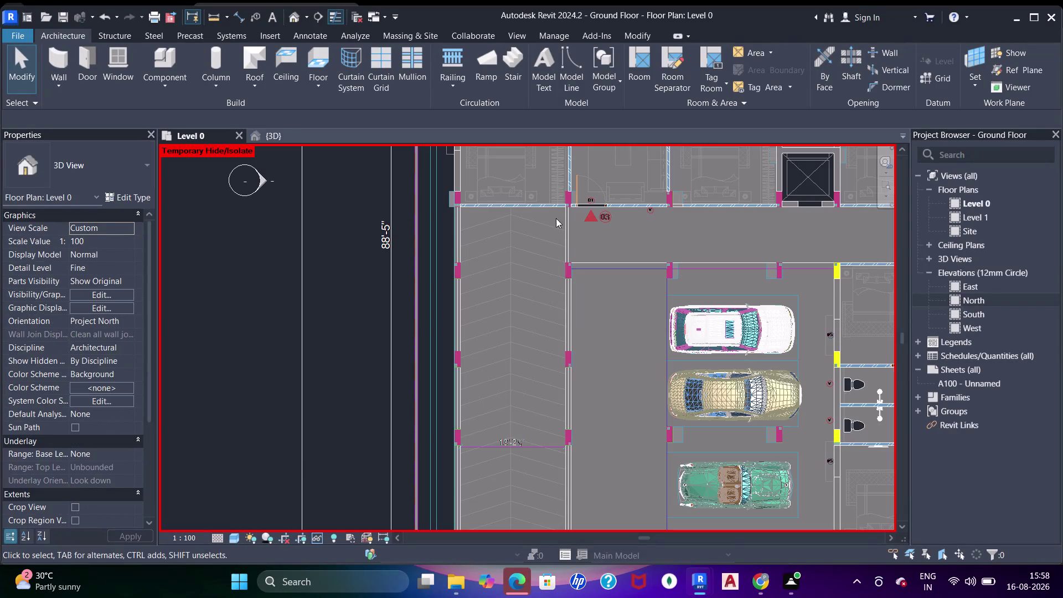
Adjust the Floors category in Visibility/Graphics (VG) for the plan view.
text(w)
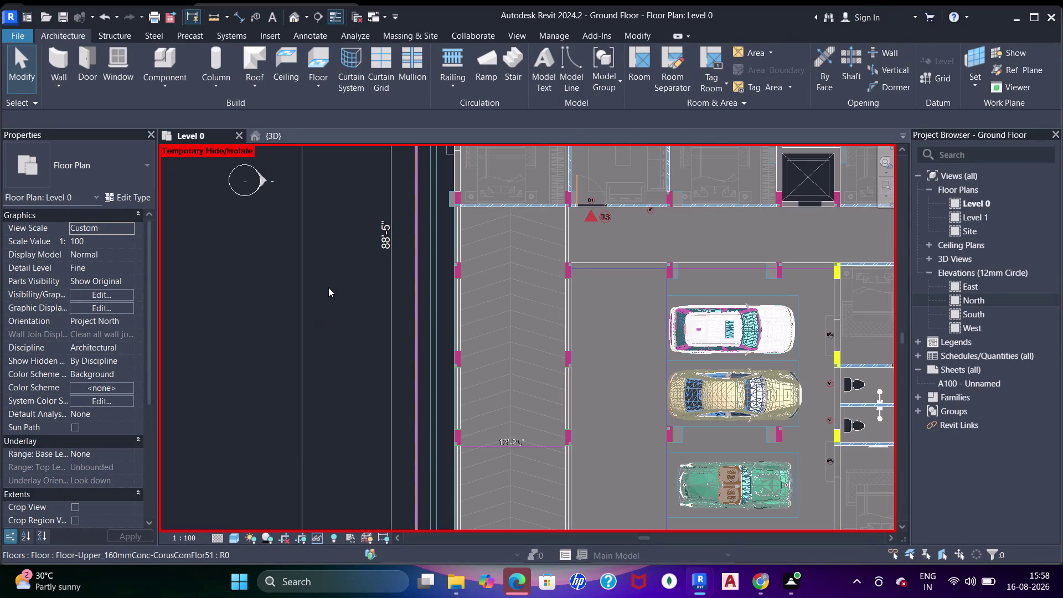
text(f)
middle_drag(627, 243, 540, 310)
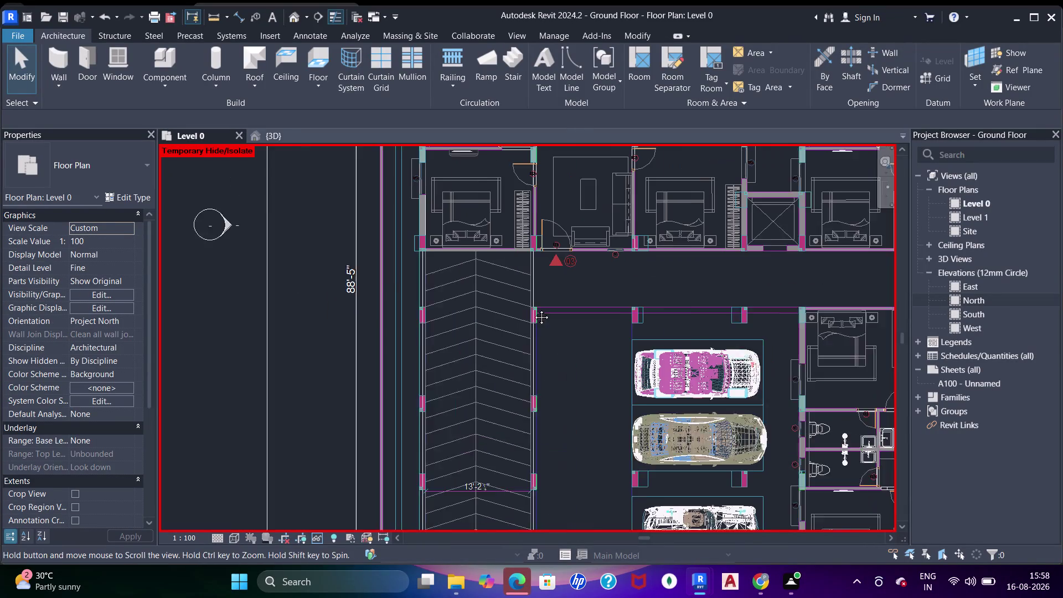
middle_drag(540, 310, 534, 310)
scroll(up, 3)
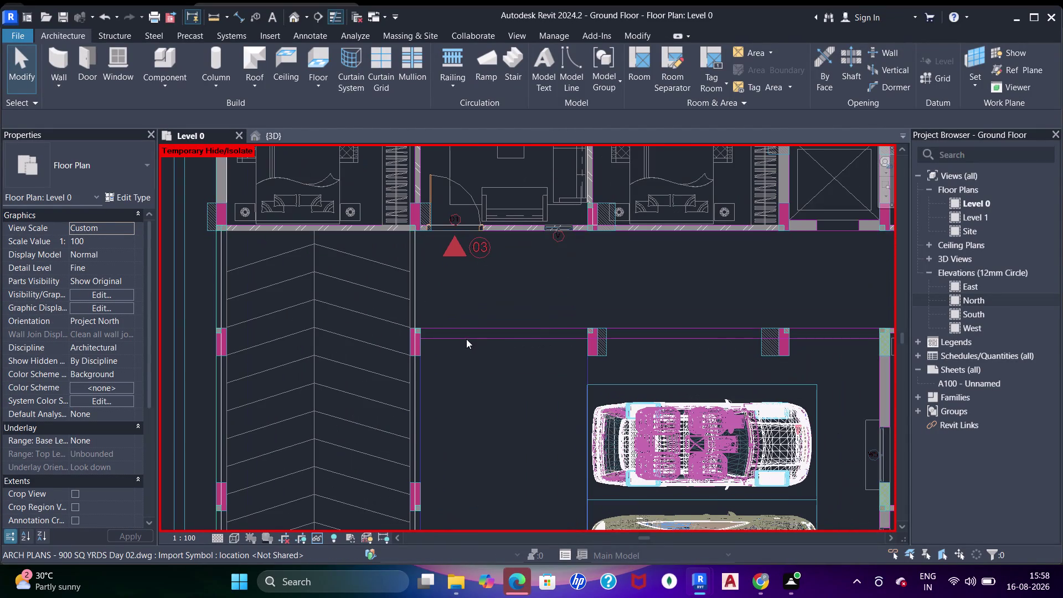
text(vg)
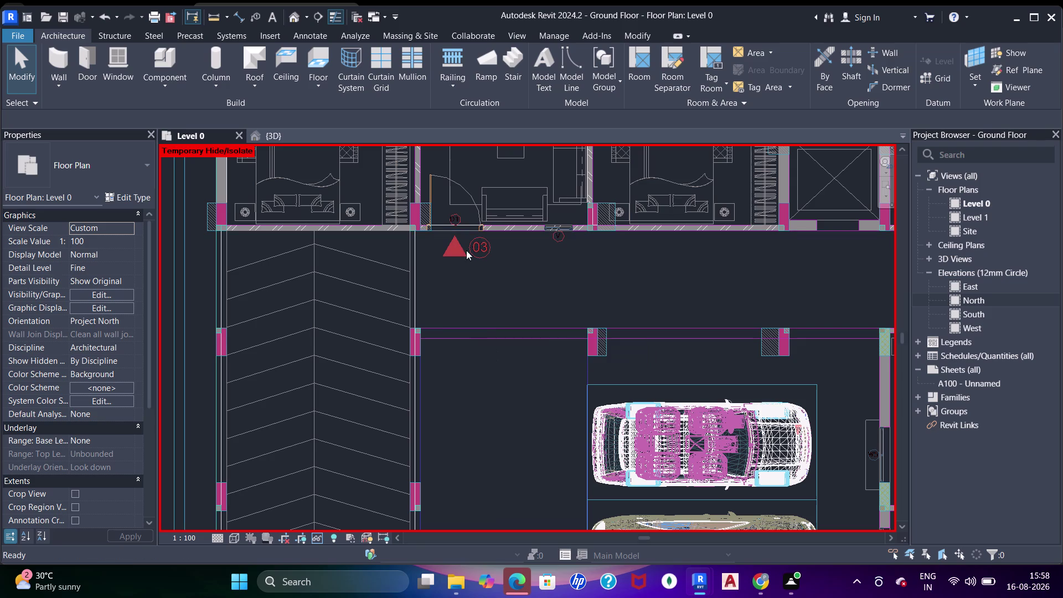
click(432, 142)
key(f)
key(l)
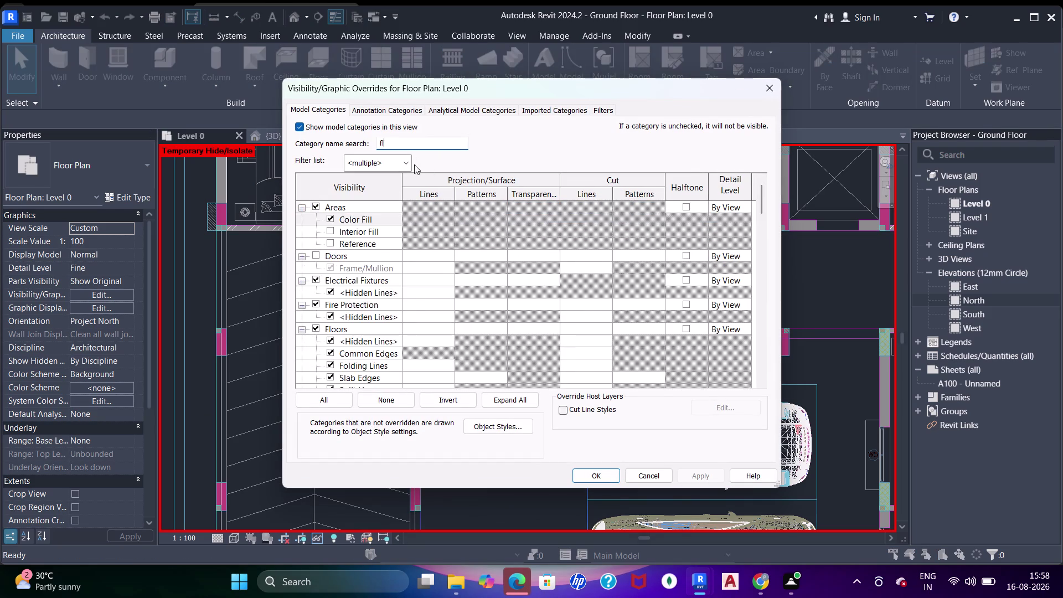
key(o)
click(315, 204)
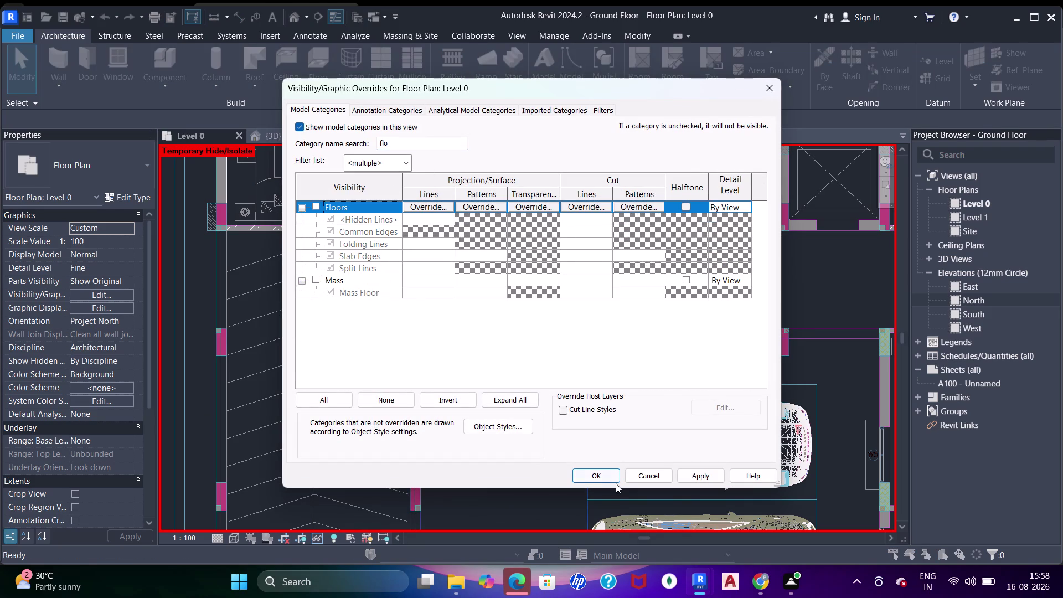
click(601, 480)
Pan and zoom the plan to the W5 window beside the wall.
middle_drag(618, 334, 613, 321)
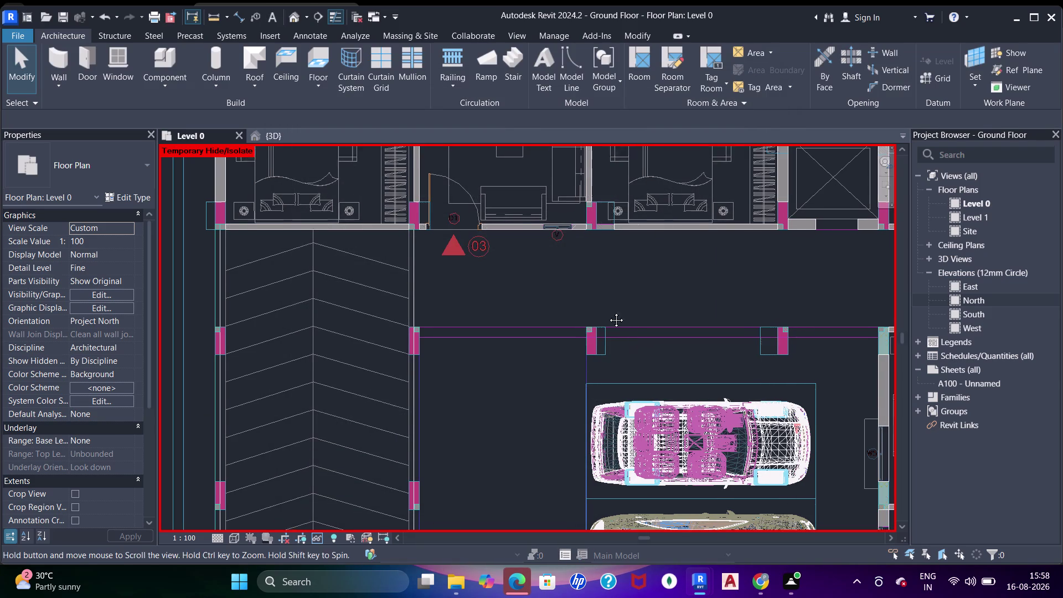
middle_drag(612, 321, 606, 308)
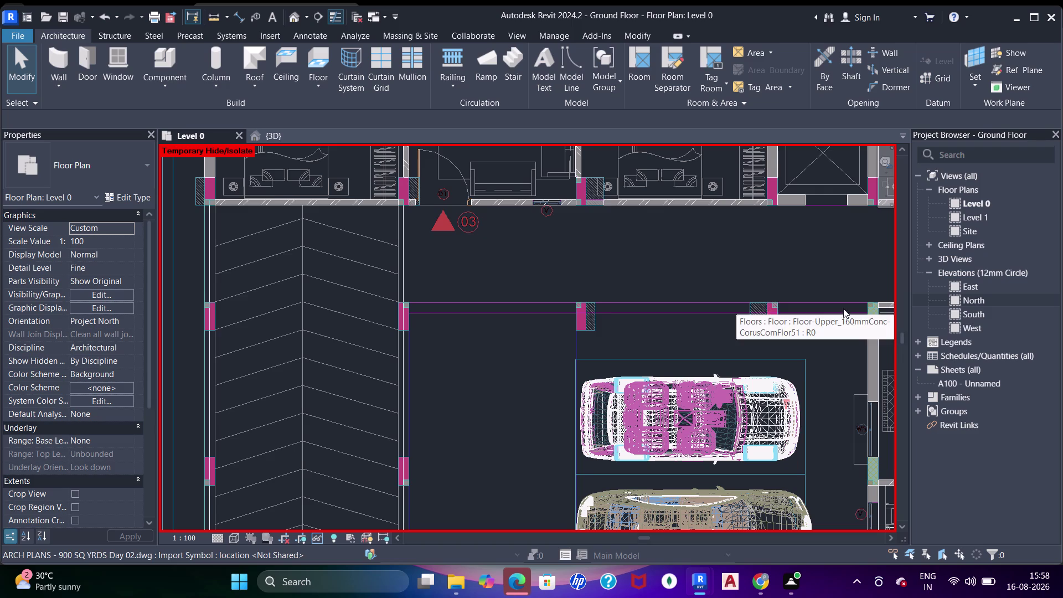
middle_drag(785, 309, 669, 307)
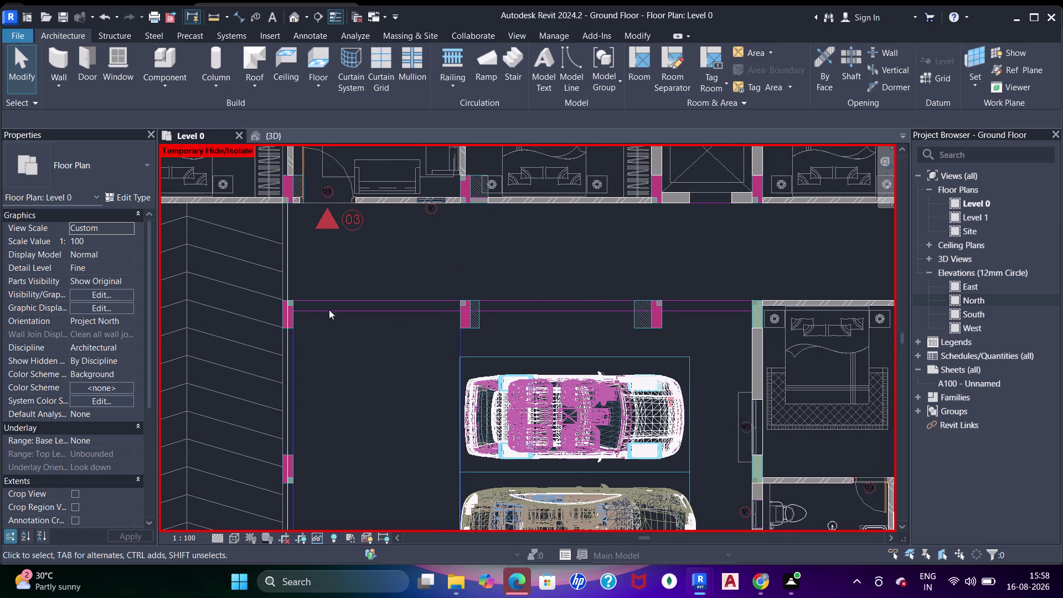
scroll(down, 3)
middle_drag(425, 304, 639, 402)
middle_drag(474, 269, 510, 368)
scroll(up, 3)
middle_drag(404, 288, 435, 300)
scroll(up, 3)
middle_drag(435, 300, 433, 291)
key(Escape)
key(Escape)
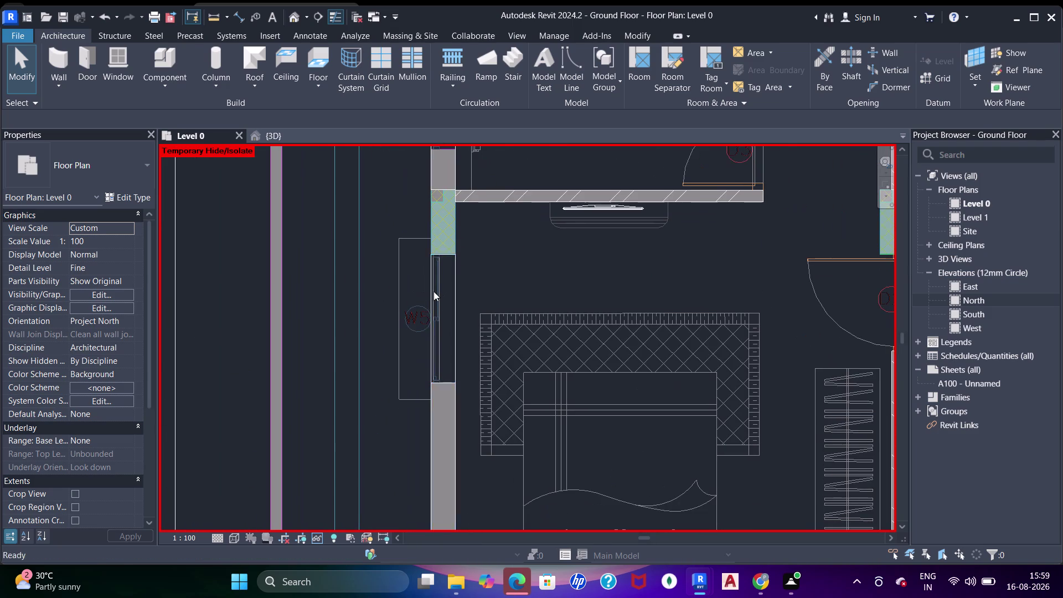
Start a floor sketch (FS) and pick the window outline's top, left and bottom edges.
text(fs)
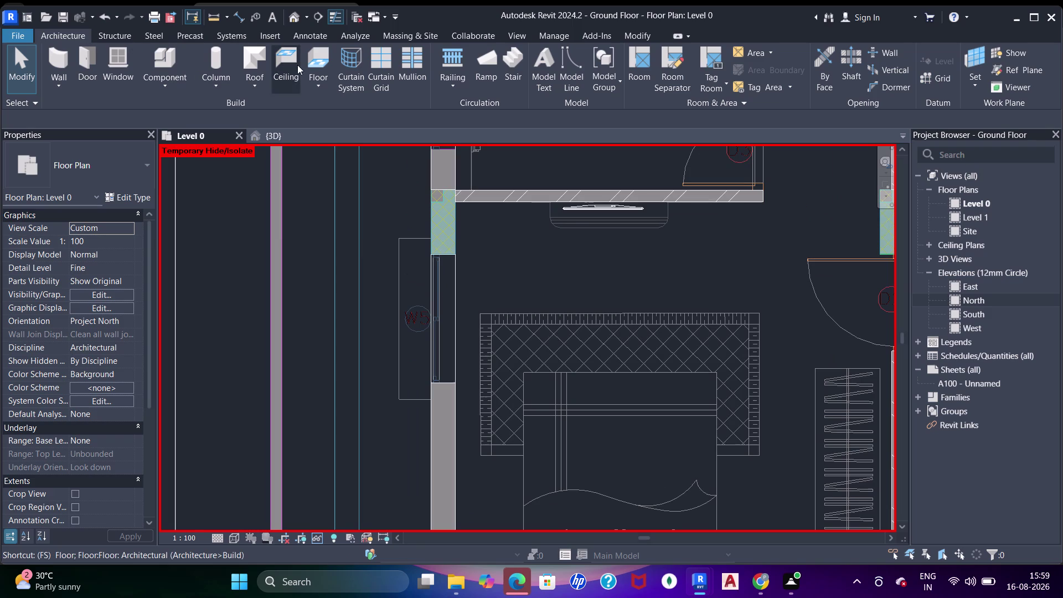
click(321, 63)
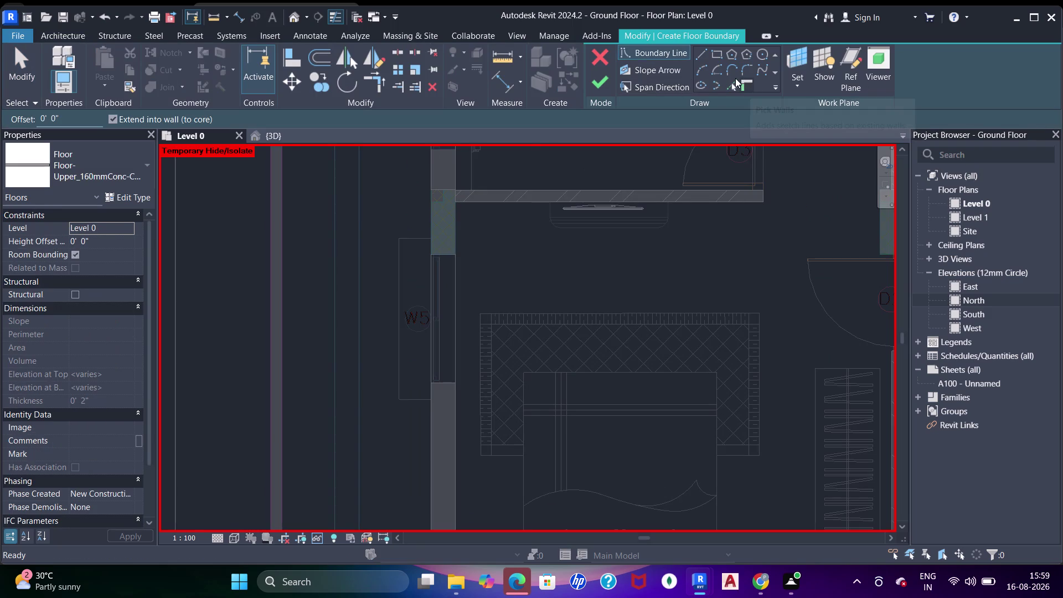
click(734, 83)
scroll(up, 3)
middle_drag(425, 236, 465, 180)
click(406, 198)
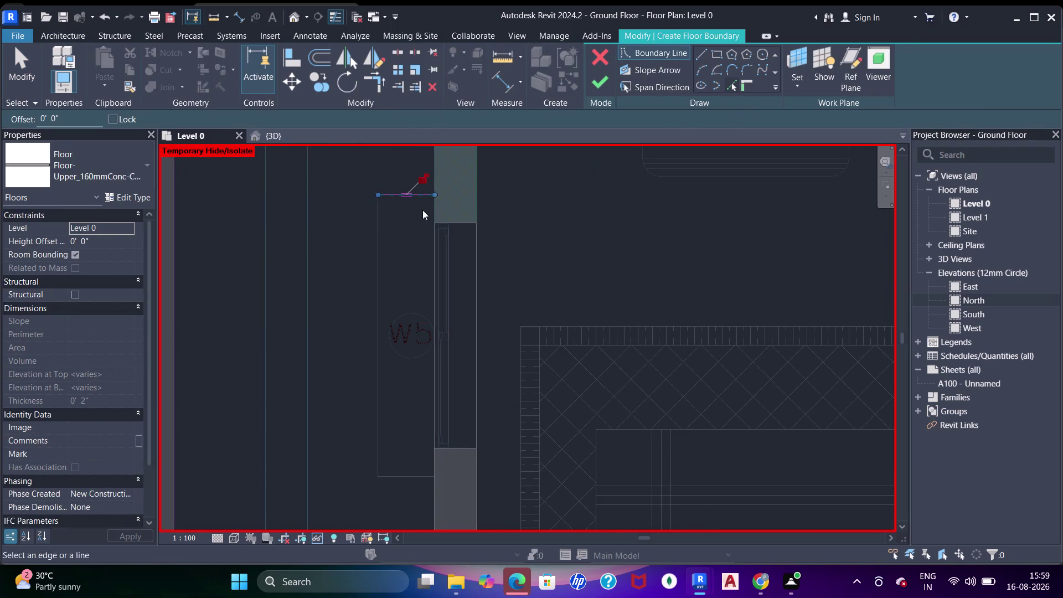
click(435, 216)
click(378, 283)
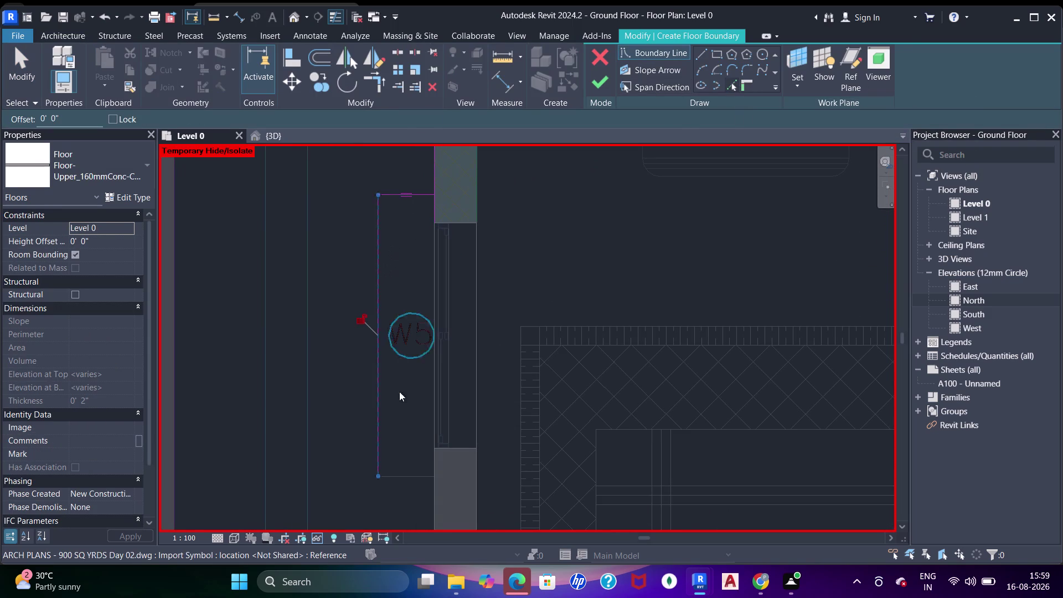
click(420, 481)
key(Escape)
key(Escape)
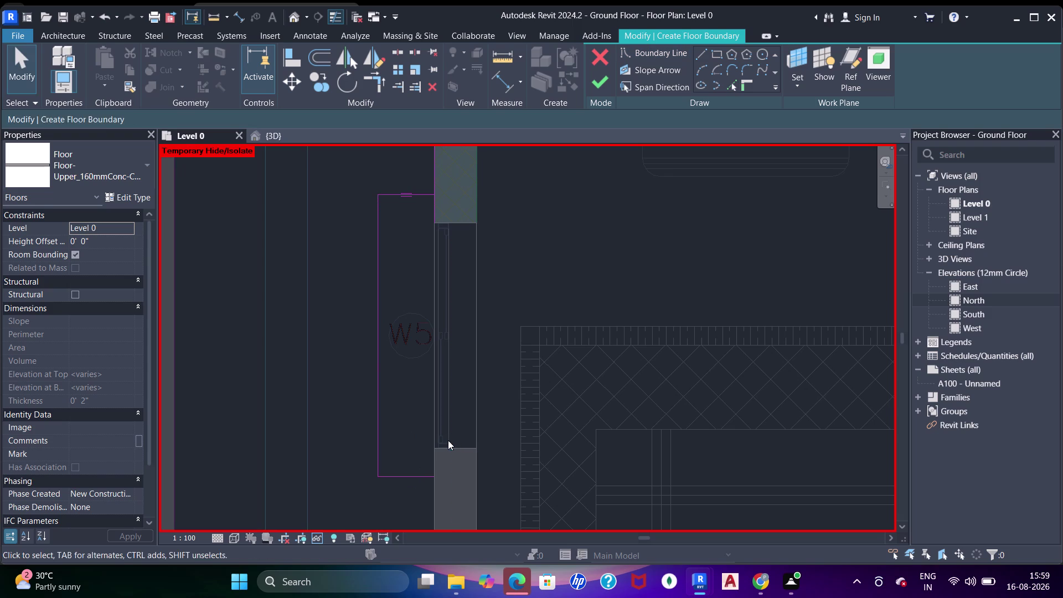
Trim the boundary lines (TR) into closed corners.
key(t)
key(r)
click(426, 193)
click(436, 204)
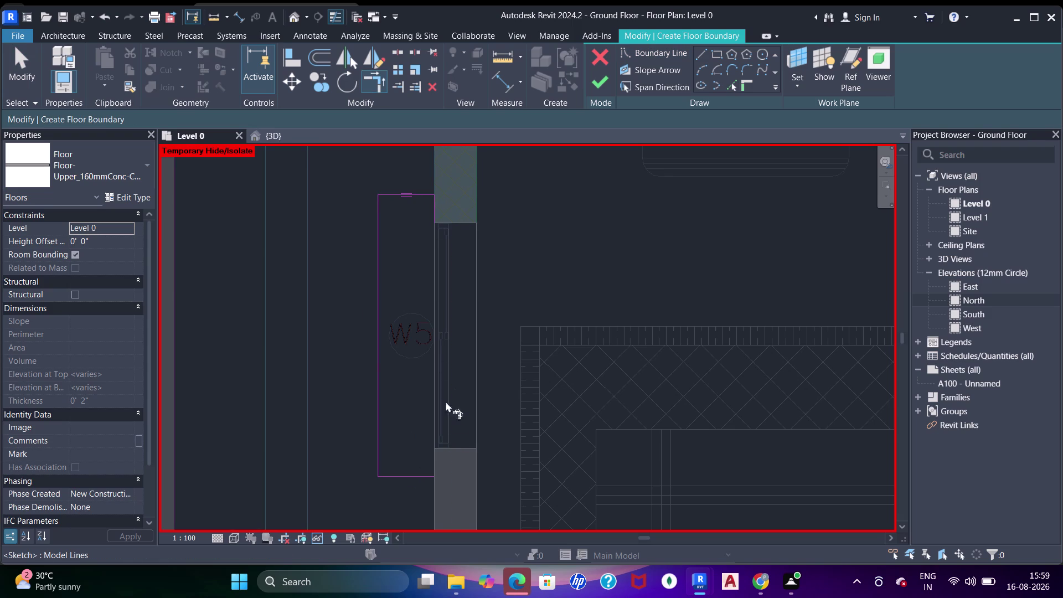
drag(426, 477, 434, 451)
click(434, 210)
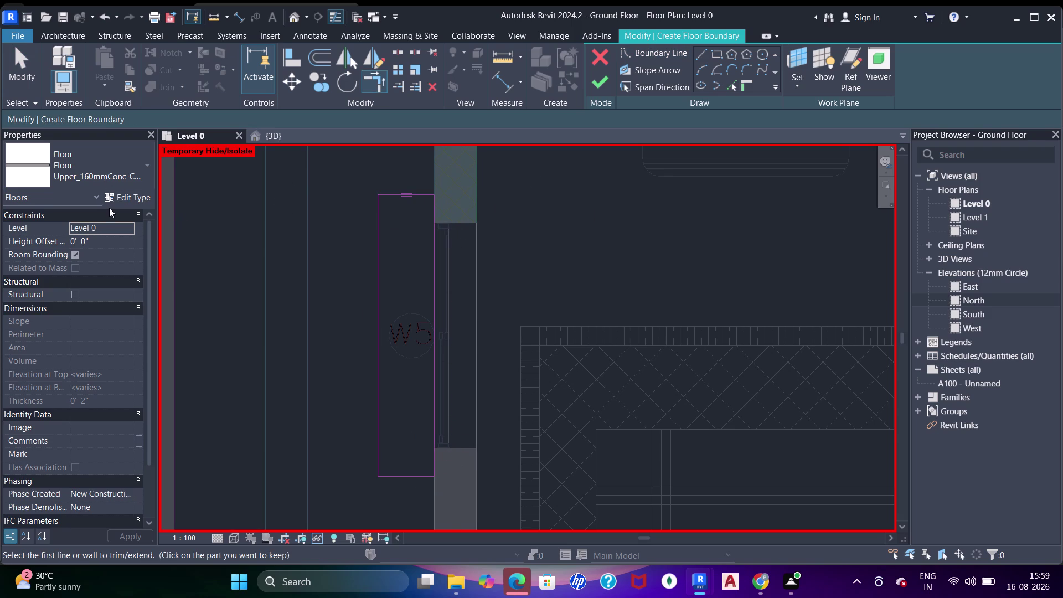
Check the floor type's 2-inch concrete structure, then finish the floor sketch.
click(89, 166)
scroll(up, 3)
key(Escape)
click(129, 197)
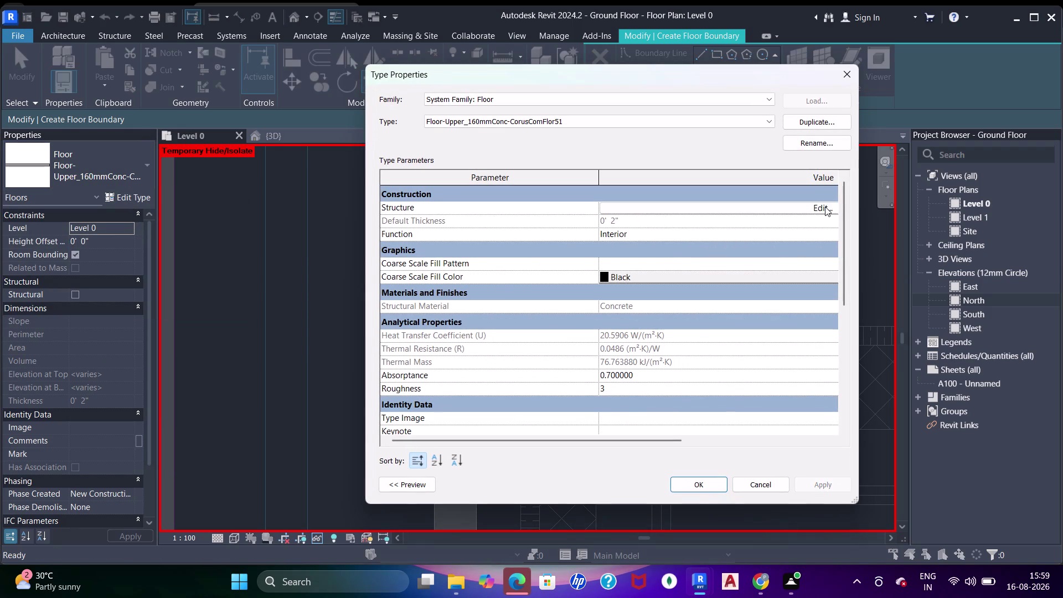
click(825, 206)
click(684, 448)
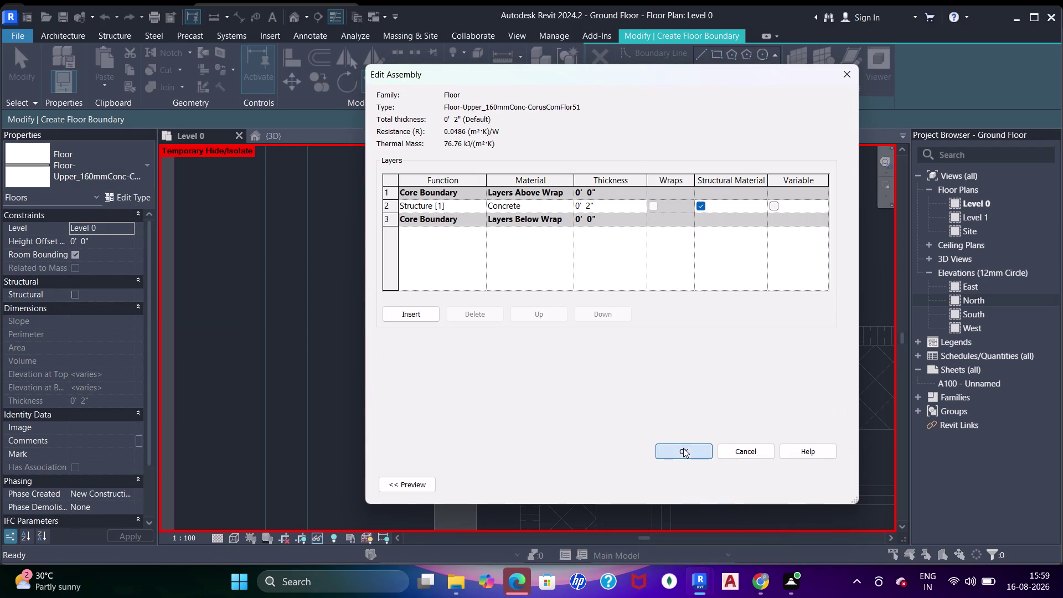
drag(849, 73, 842, 84)
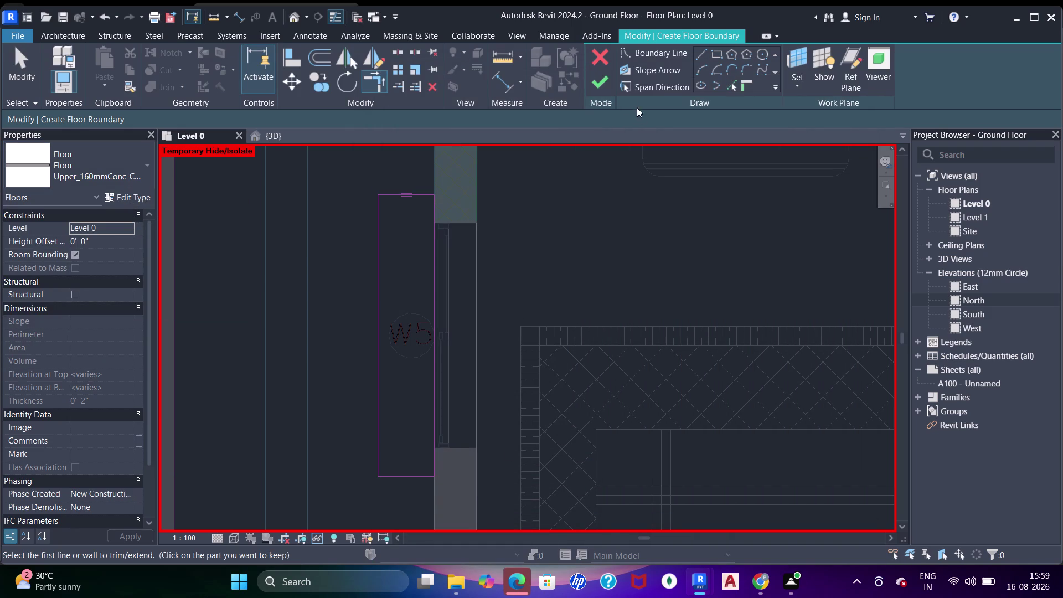
click(604, 84)
click(282, 137)
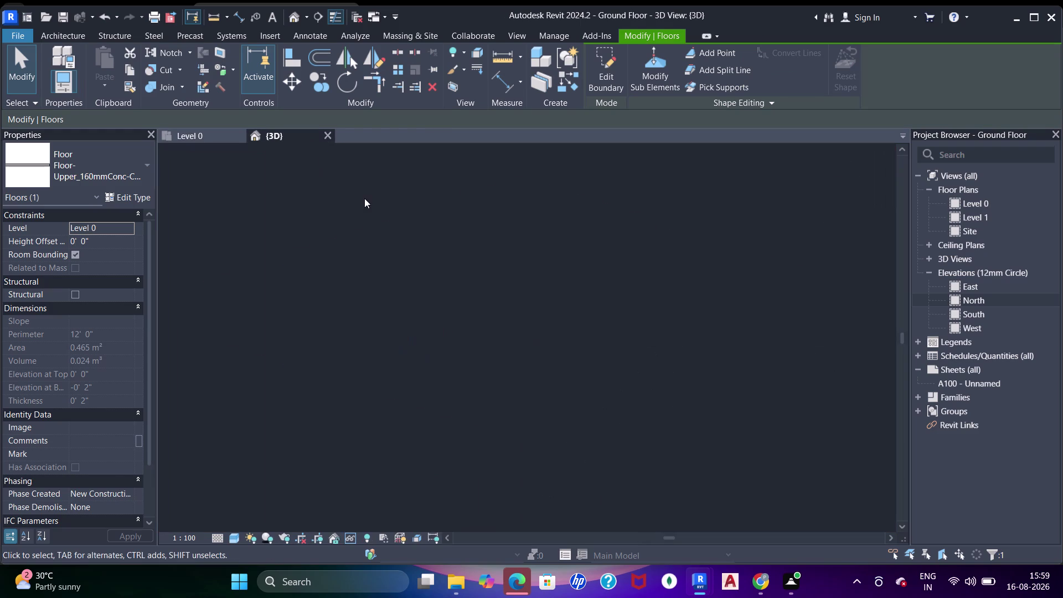
Orbit and zoom the 3D view onto the new slab by the wall.
middle_drag(354, 379, 546, 367)
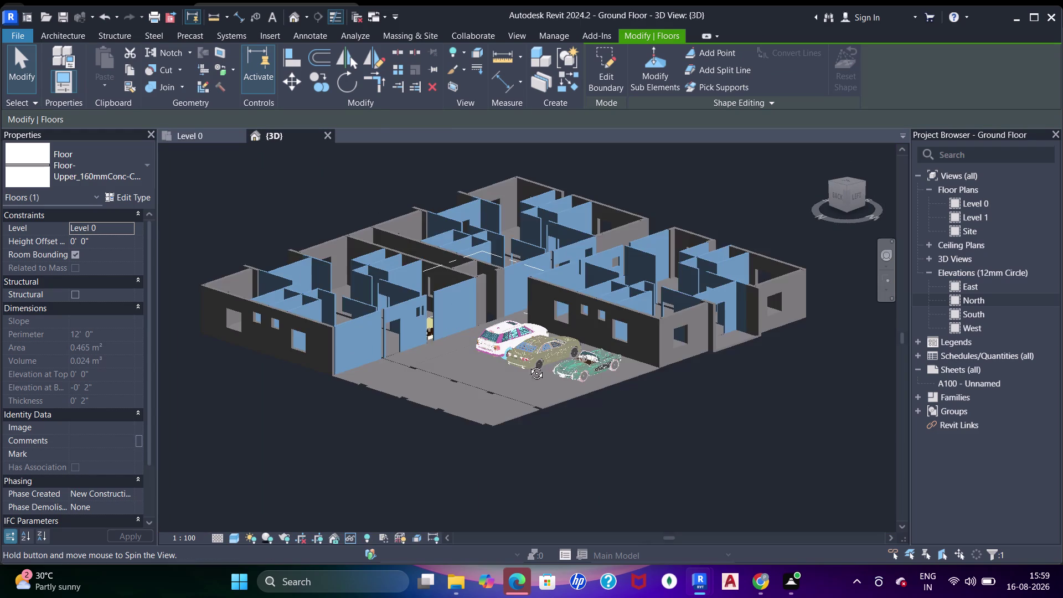
middle_drag(426, 361, 492, 355)
scroll(up, 3)
middle_drag(354, 340, 546, 255)
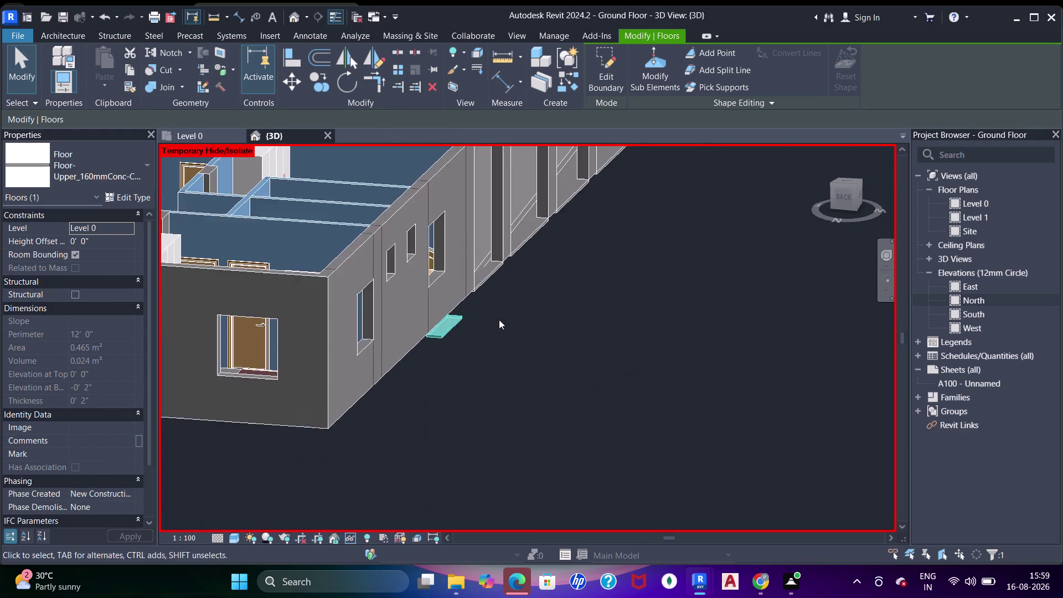
middle_drag(484, 318, 474, 287)
scroll(up, 3)
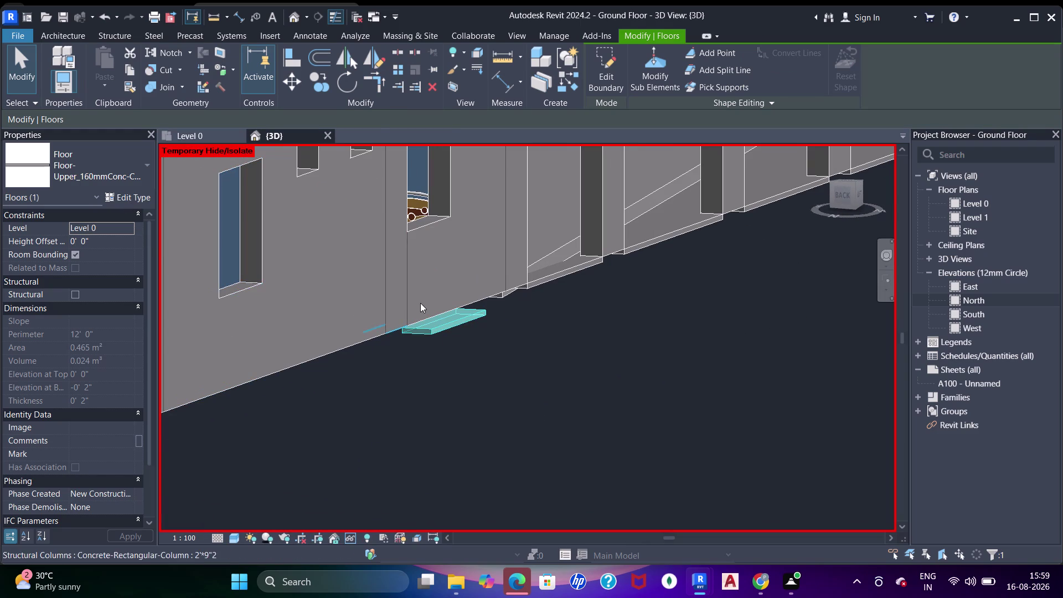
Change the slab type's structure layer thickness to 5" and confirm.
click(131, 196)
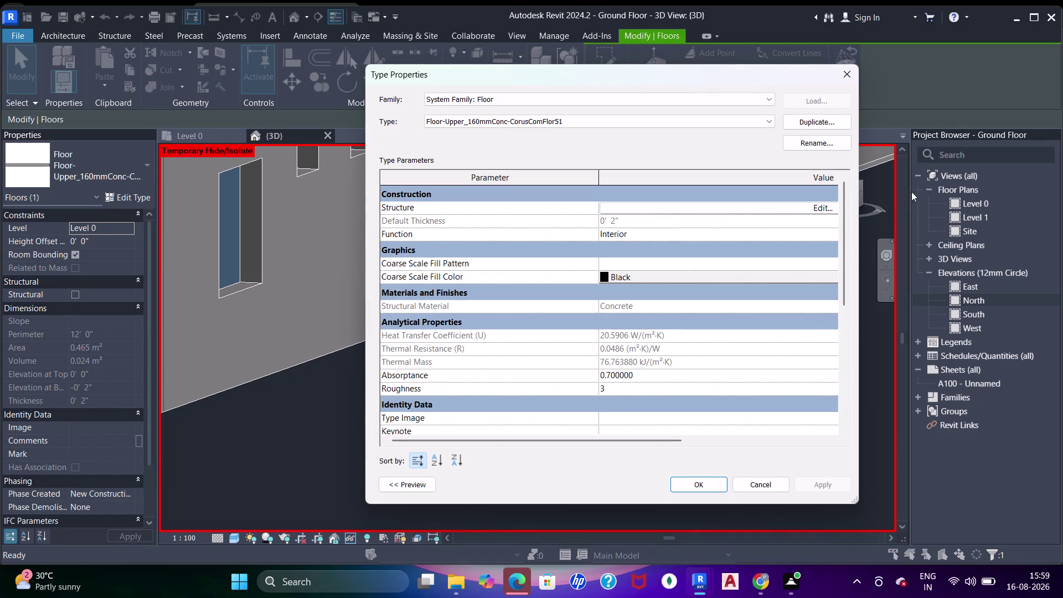
click(826, 209)
click(598, 205)
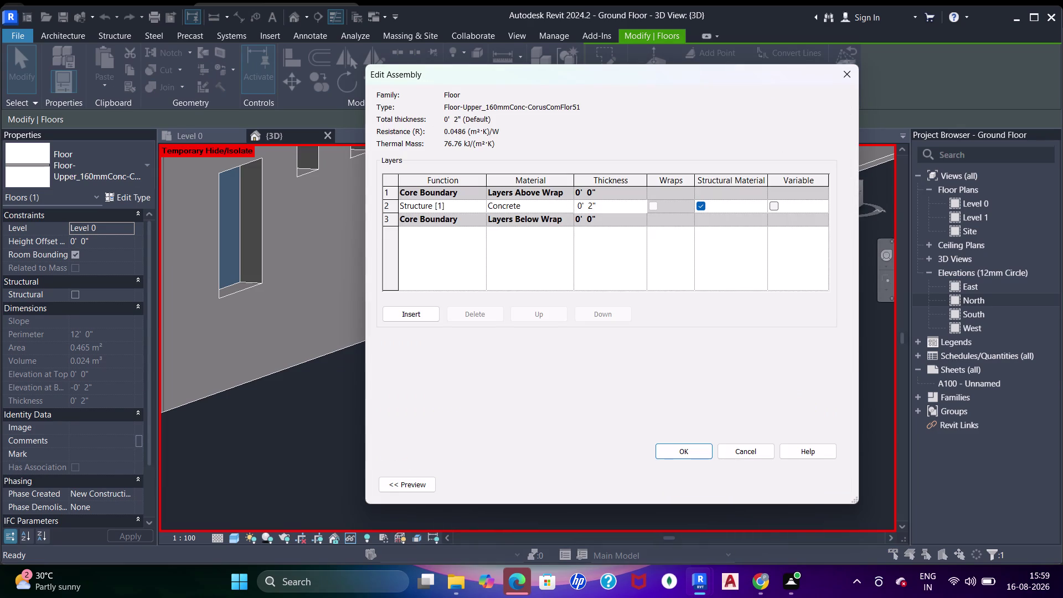
key(BackSpace)
key(BackSpace)
text(5")
key(Return)
click(677, 450)
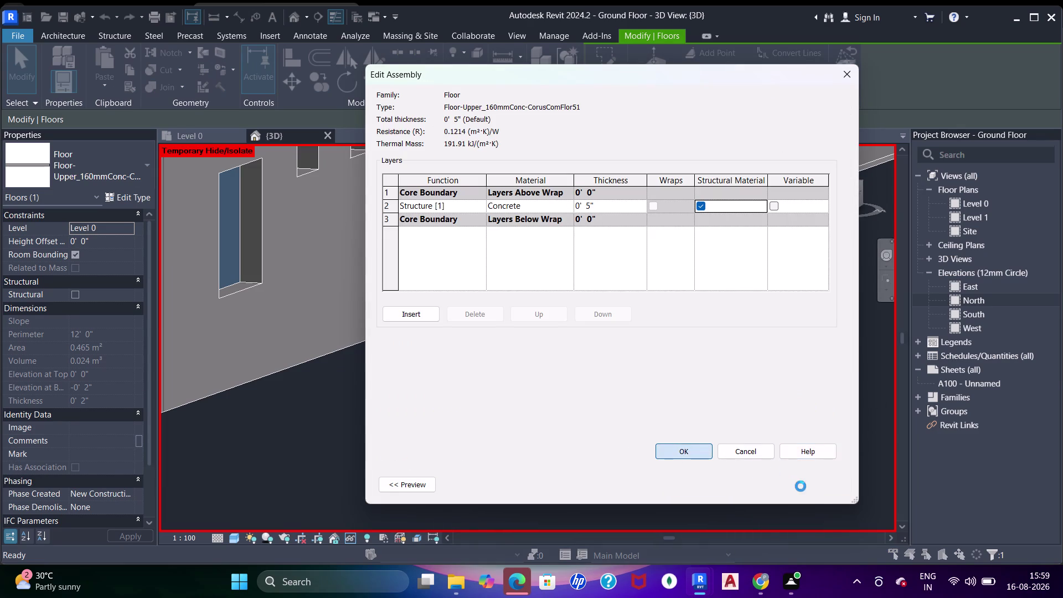
drag(820, 488, 813, 486)
click(709, 483)
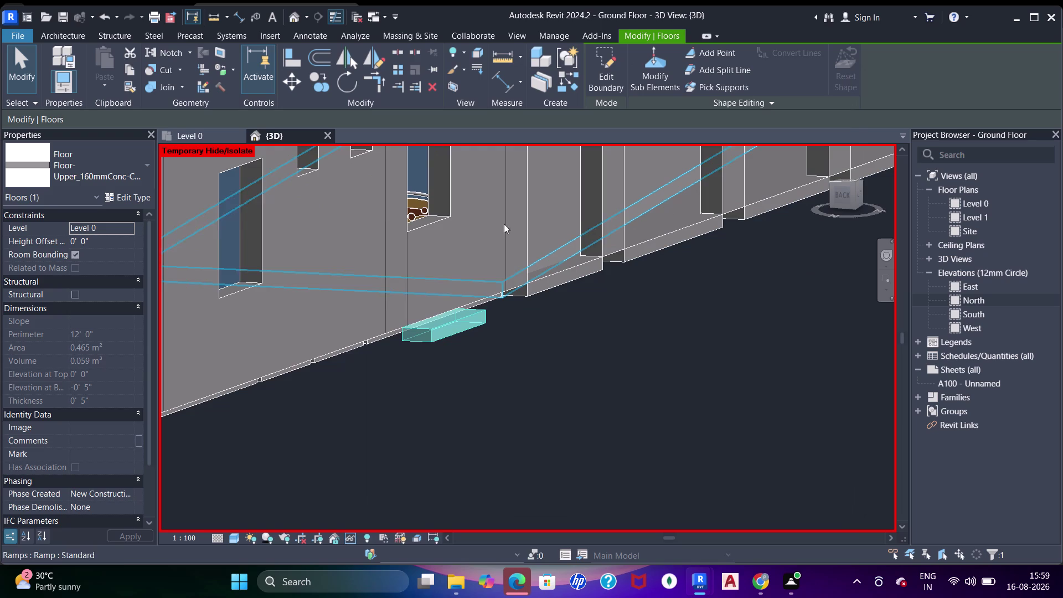
key(Escape)
scroll(down, 3)
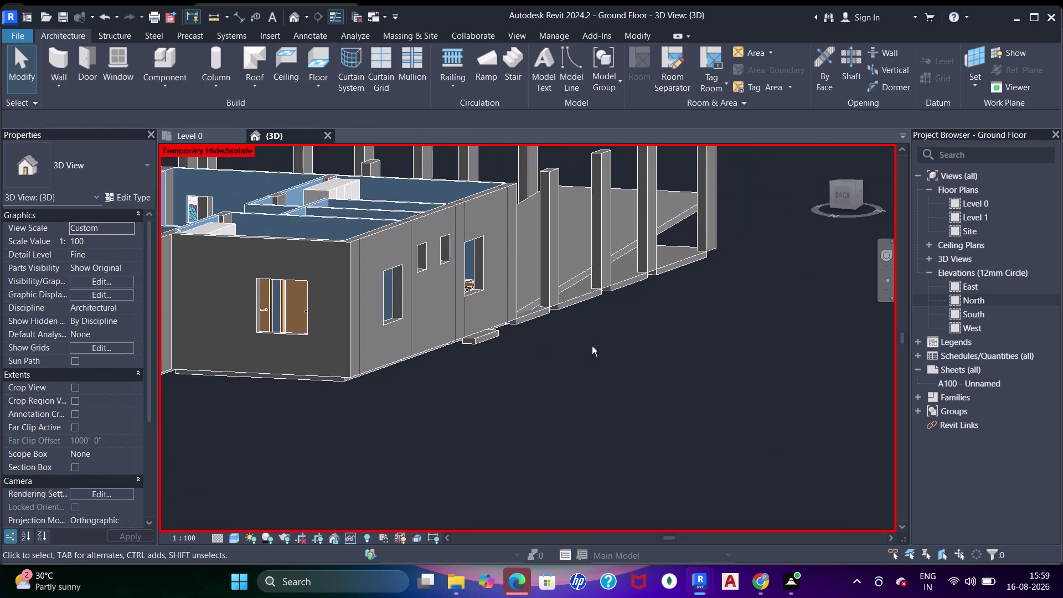
Select the slab below the wall and duplicate its floor type as 5".
middle_drag(592, 349, 581, 387)
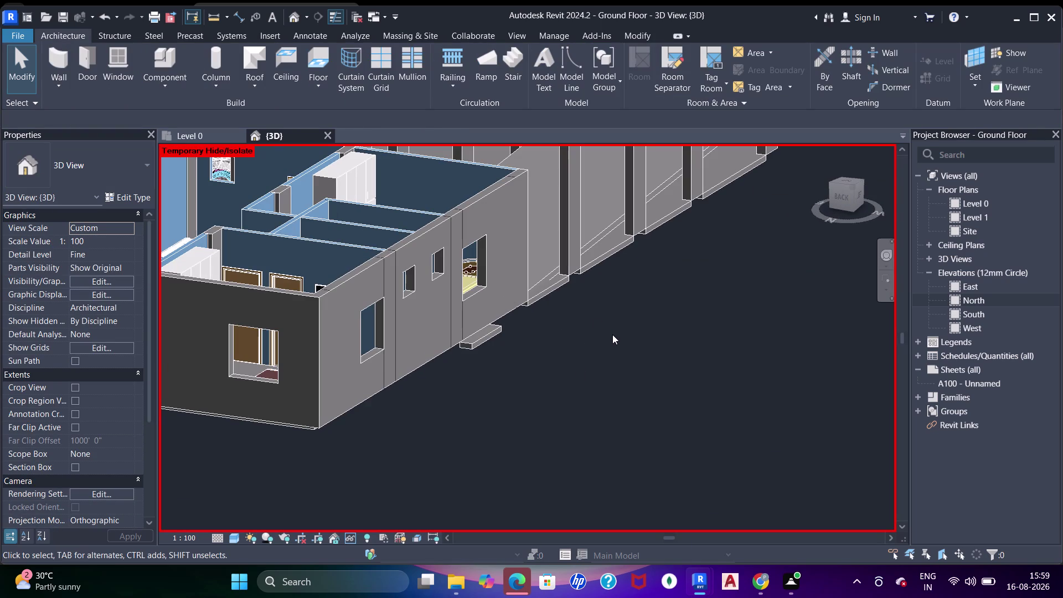
key(ctrl+z)
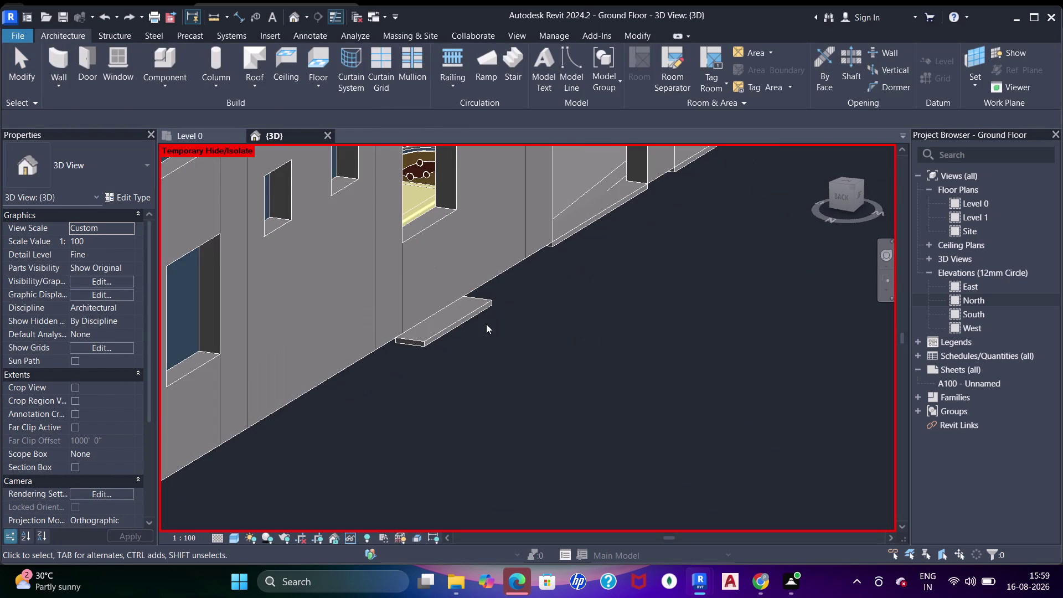
click(461, 316)
middle_click(590, 353)
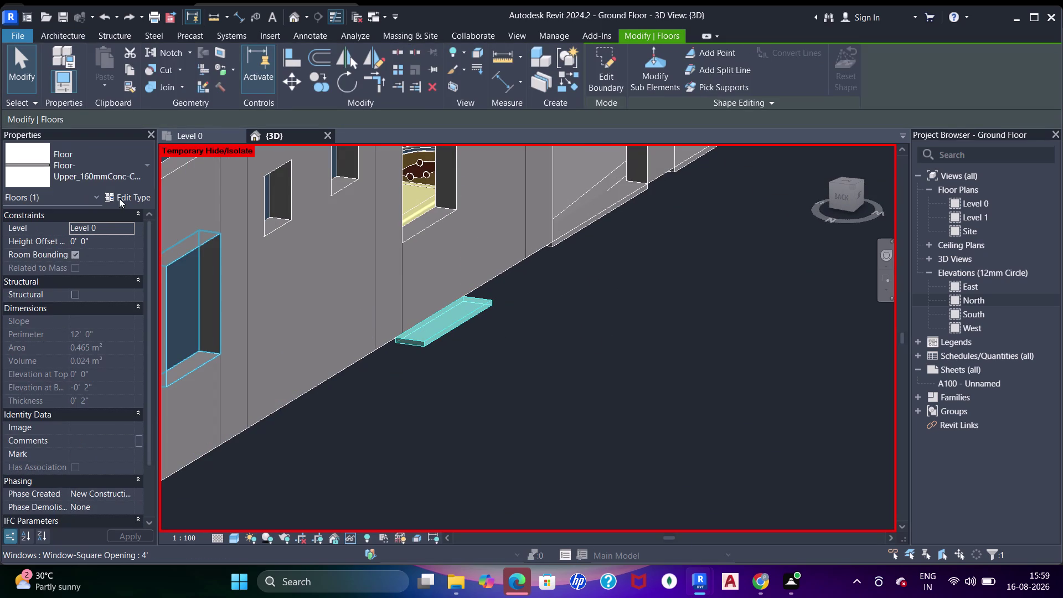
click(119, 197)
click(827, 120)
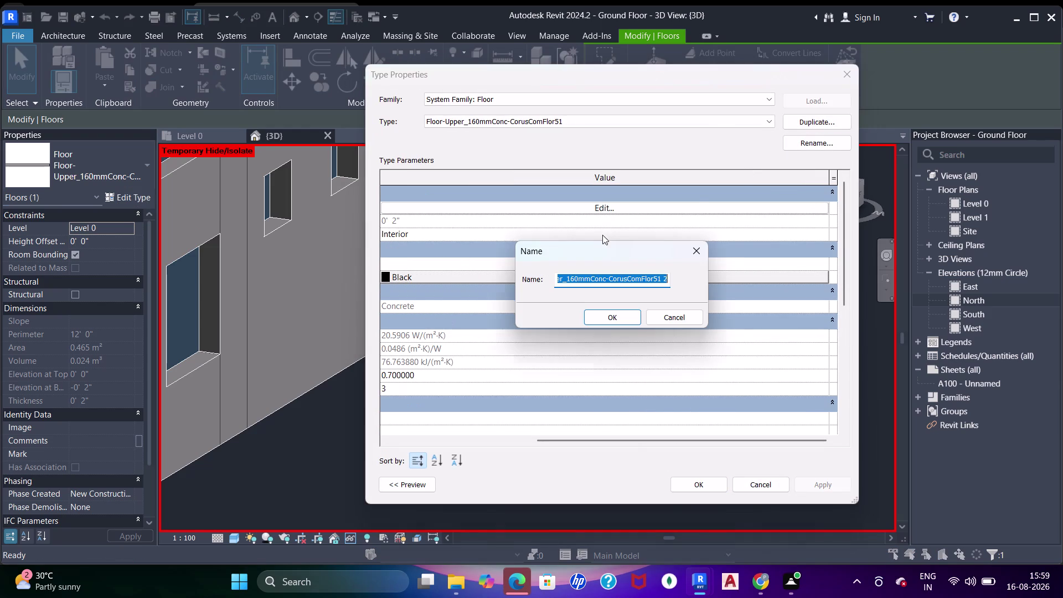
text(5)
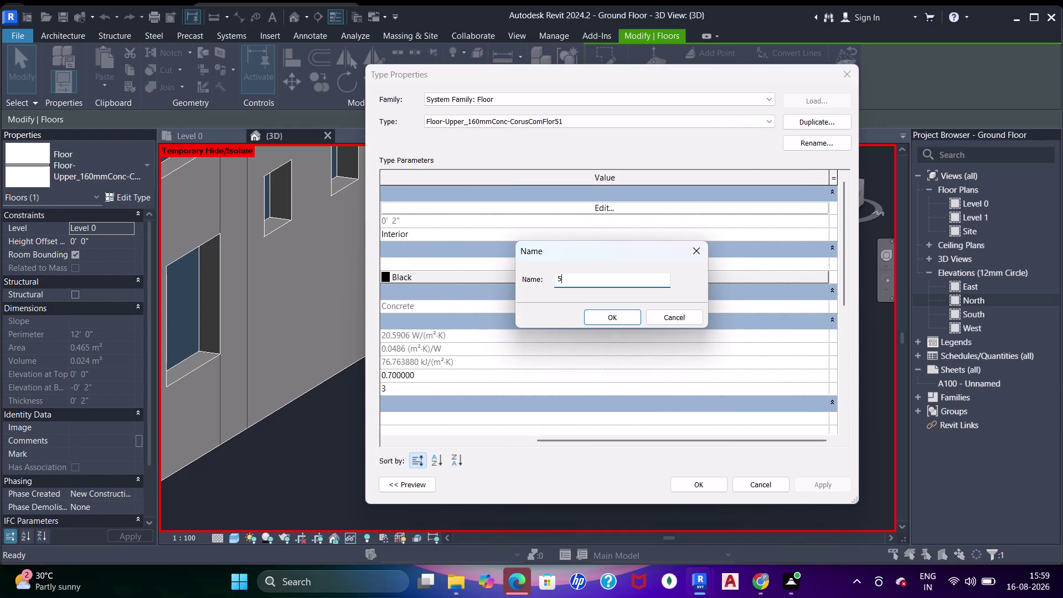
text(")
key(Return)
Set the 5" type's concrete layer thickness to 5" and confirm both dialogs.
click(622, 205)
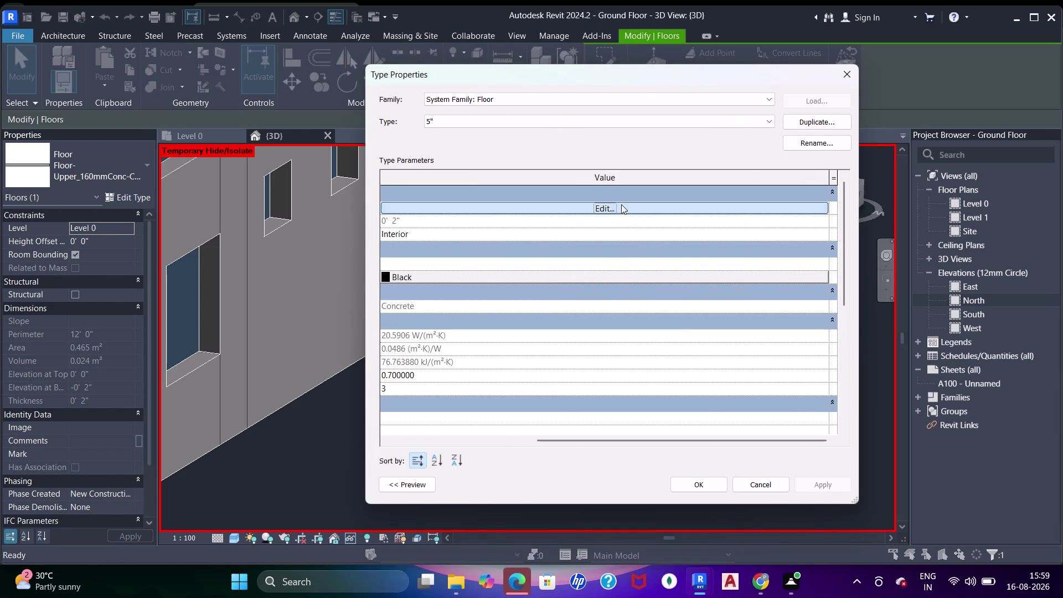
click(613, 213)
click(613, 210)
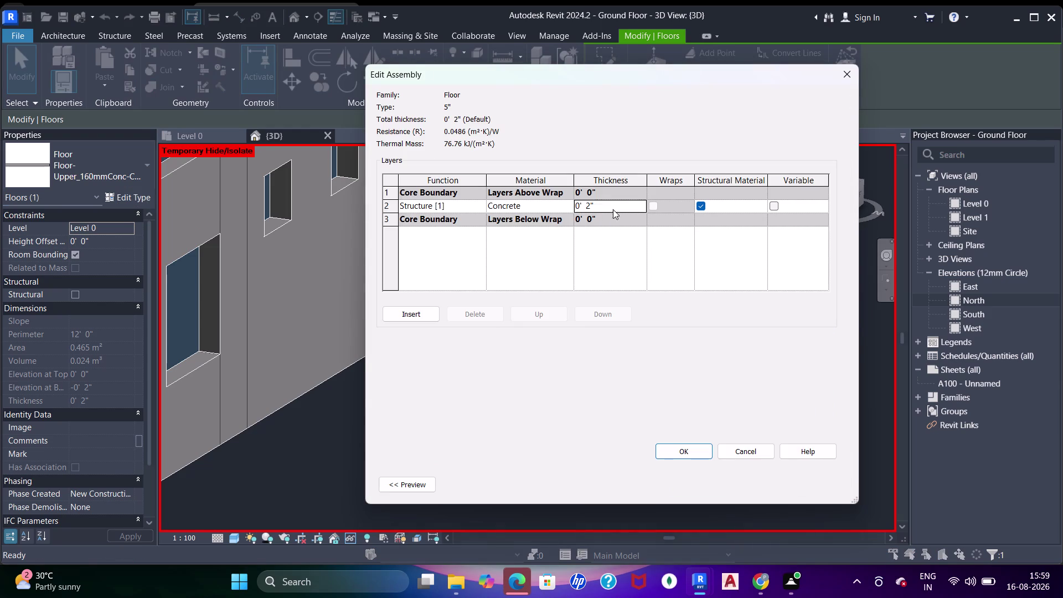
text(5")
key(Return)
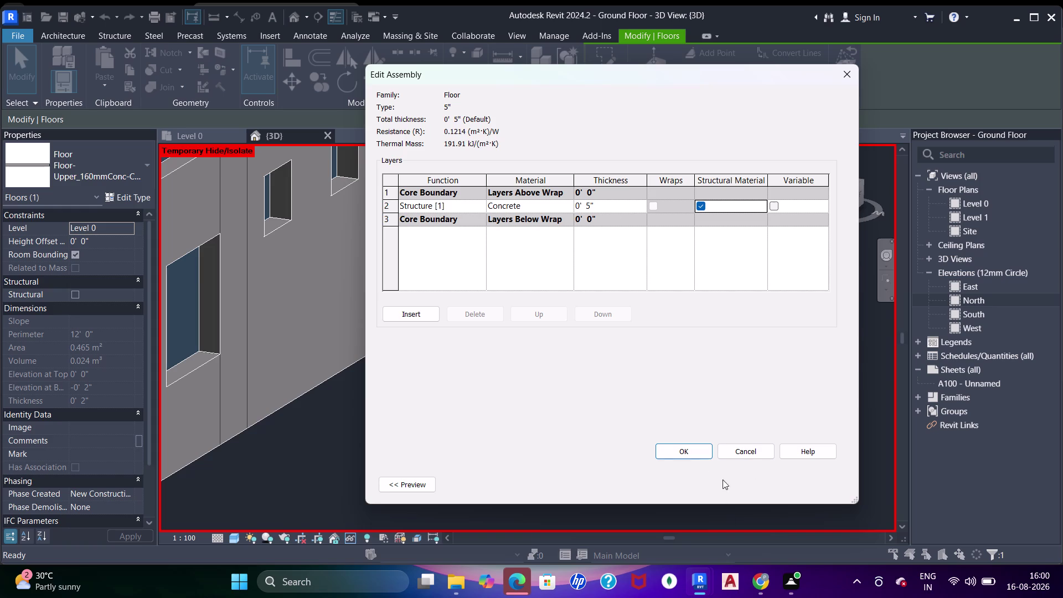
click(680, 435)
click(682, 443)
drag(826, 485, 810, 485)
click(707, 483)
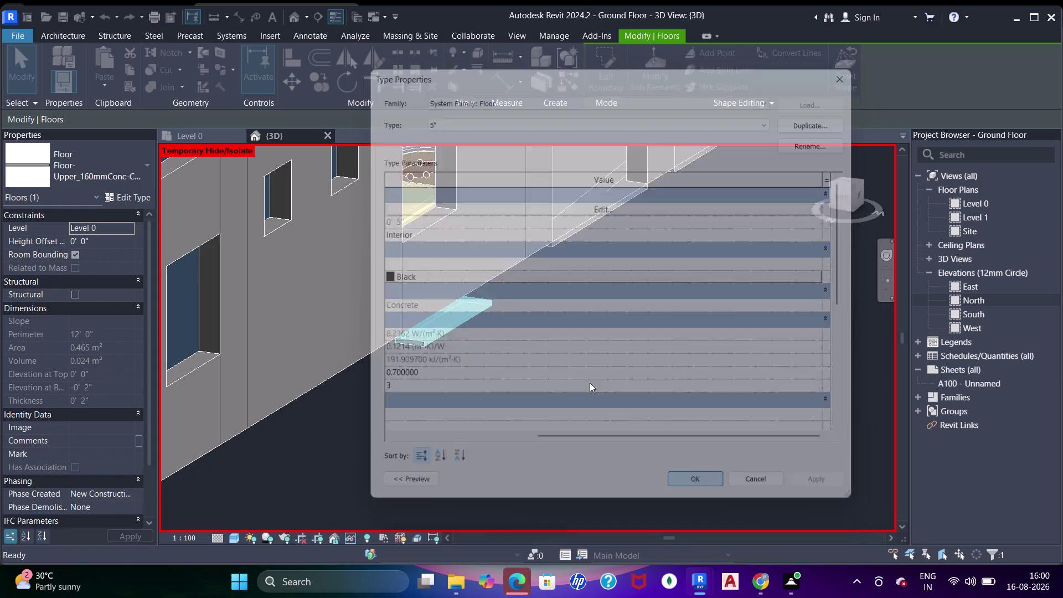
key(Escape)
scroll(down, 3)
middle_drag(587, 369, 607, 303)
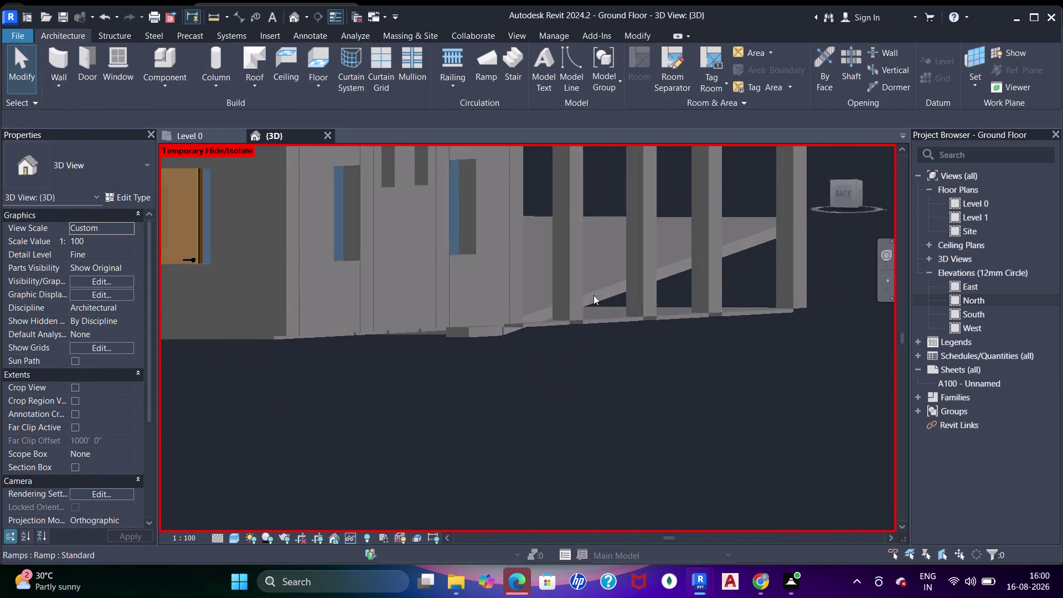
Try aligning the slab edge to the wall, then cancel the alignment.
scroll(up, 3)
middle_drag(518, 320, 538, 273)
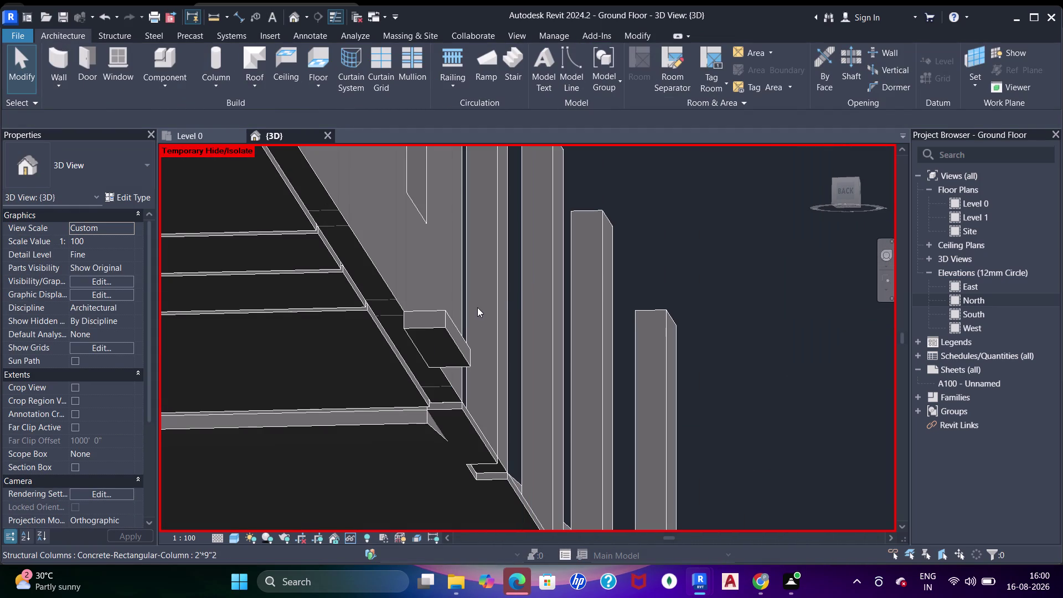
key(a)
key(a)
key(a)
click(362, 264)
click(440, 332)
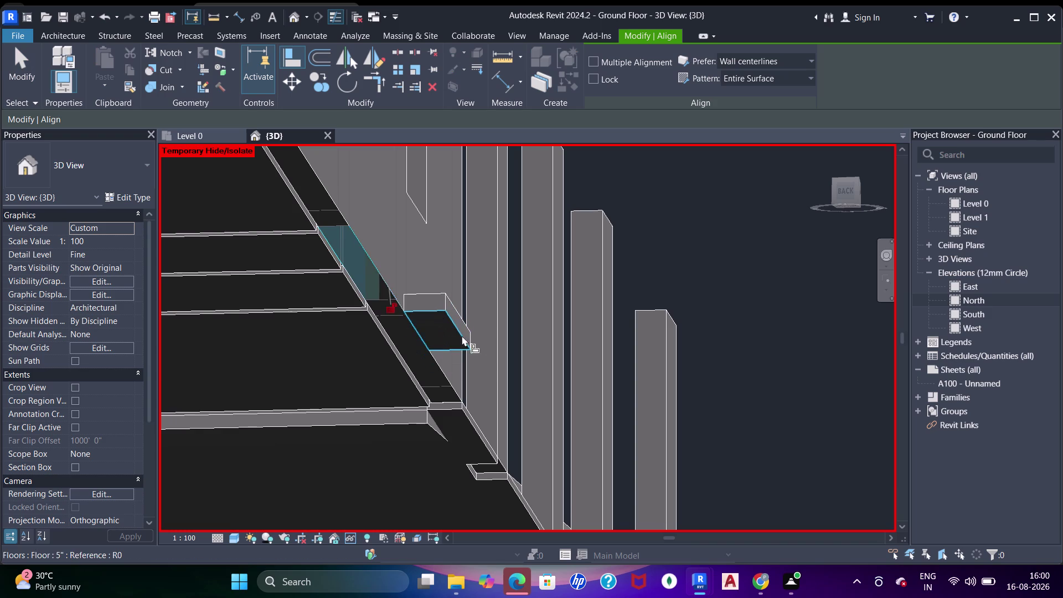
key(Escape)
key(Escape)
scroll(down, 3)
Orbit around the building back toward the outer wall.
middle_drag(462, 344, 442, 393)
key(Escape)
middle_drag(341, 358, 356, 334)
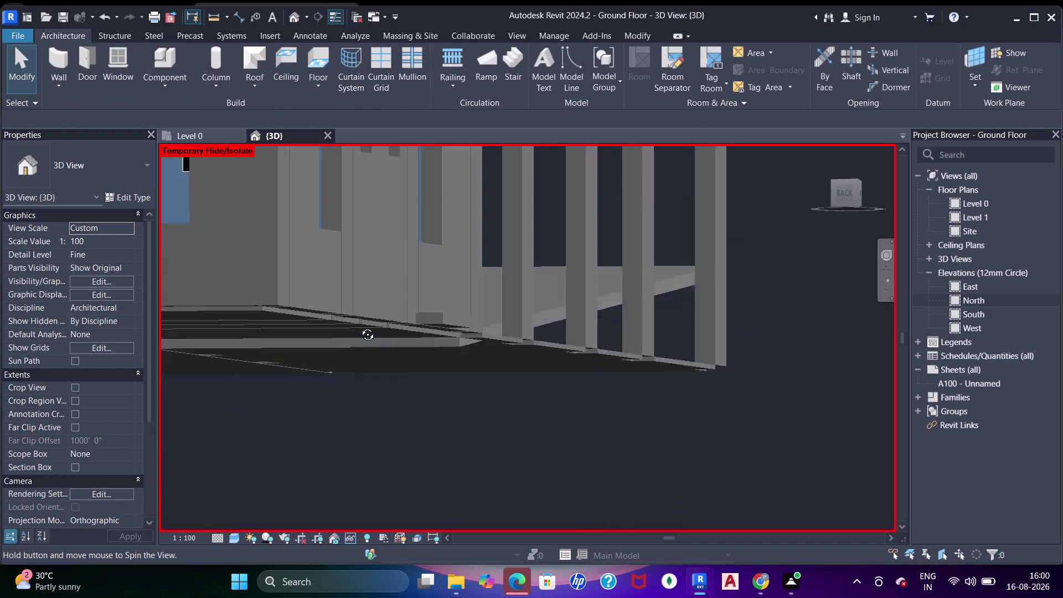
middle_drag(357, 333, 362, 321)
key(Escape)
click(380, 290)
scroll(down, 3)
middle_drag(532, 322, 447, 424)
middle_drag(446, 408, 582, 262)
key(Escape)
middle_drag(458, 336, 474, 336)
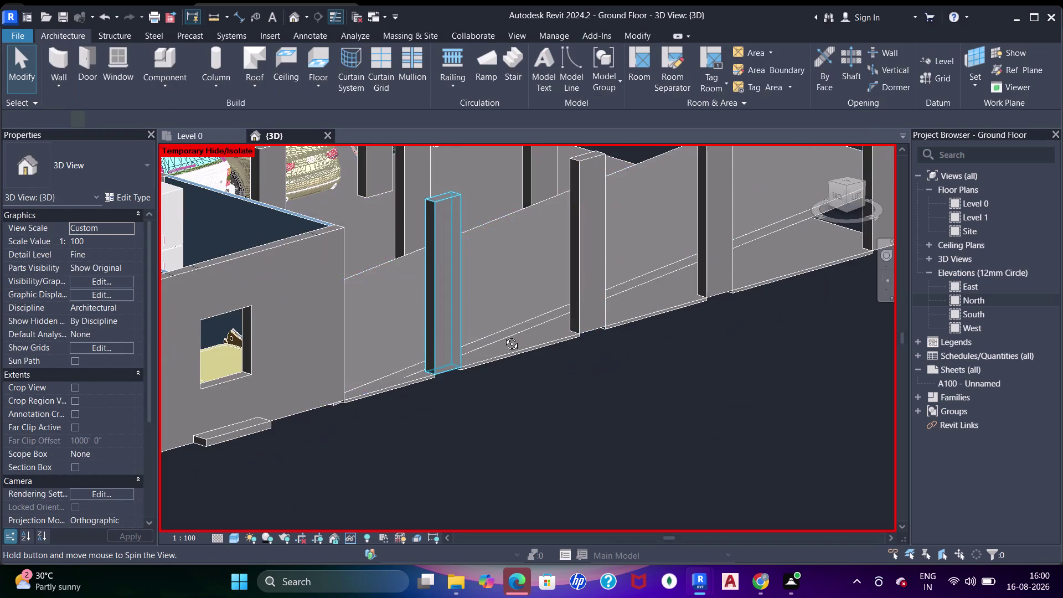
View the slab below the wall from outside and select the 5" slab.
middle_drag(474, 336, 521, 338)
middle_drag(404, 417, 423, 393)
scroll(up, 3)
middle_drag(592, 346, 620, 388)
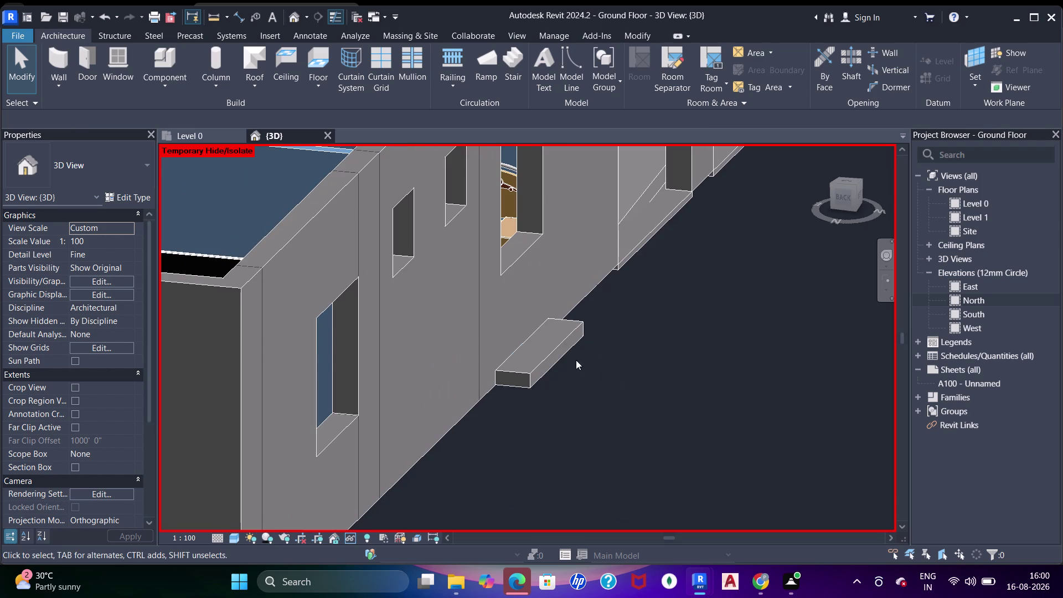
drag(546, 346, 553, 346)
click(116, 201)
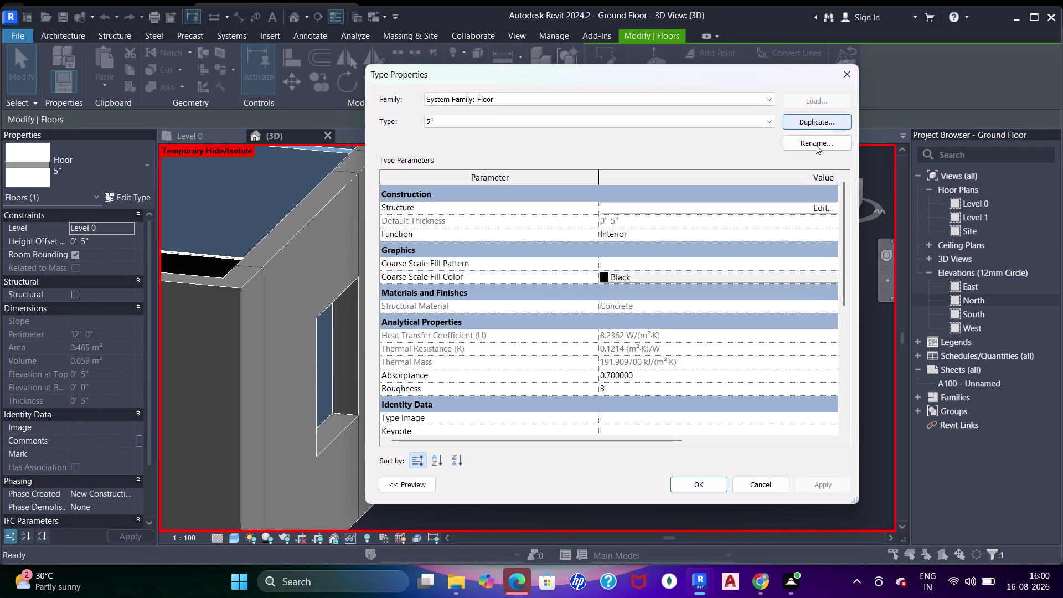
Rename the slab's floor type to 4".
click(818, 146)
key(5)
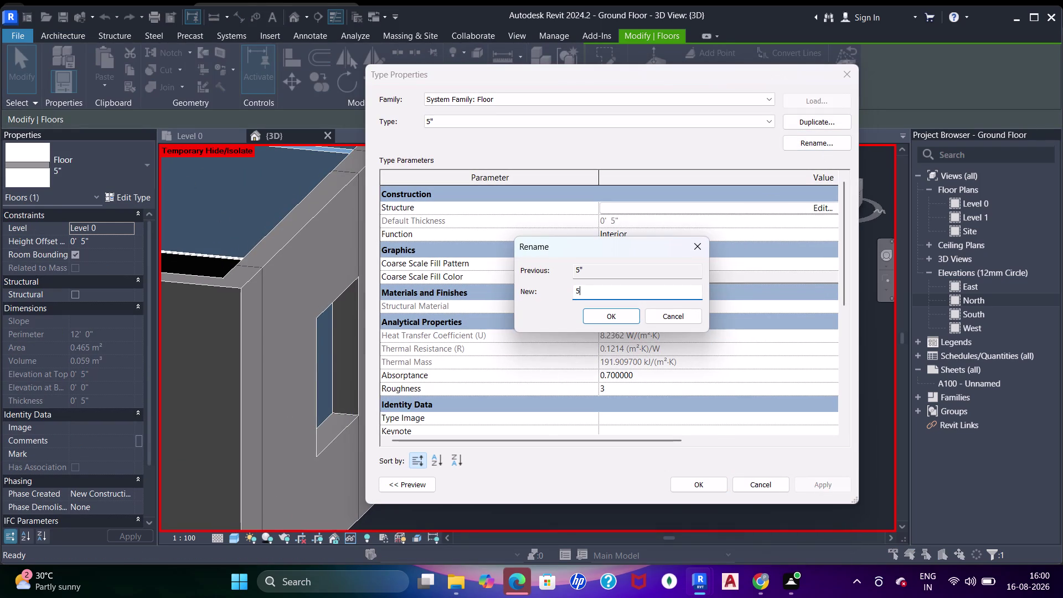
key(BackSpace)
text(4")
key(Return)
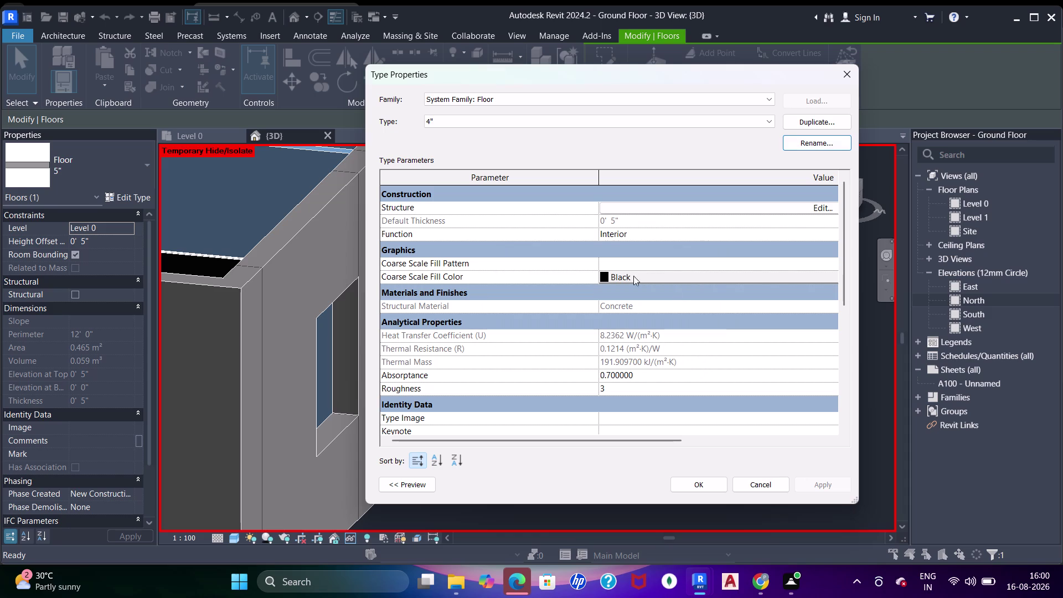
Set the concrete layer thickness to 4" and close both dialogs.
click(767, 208)
drag(608, 209, 599, 210)
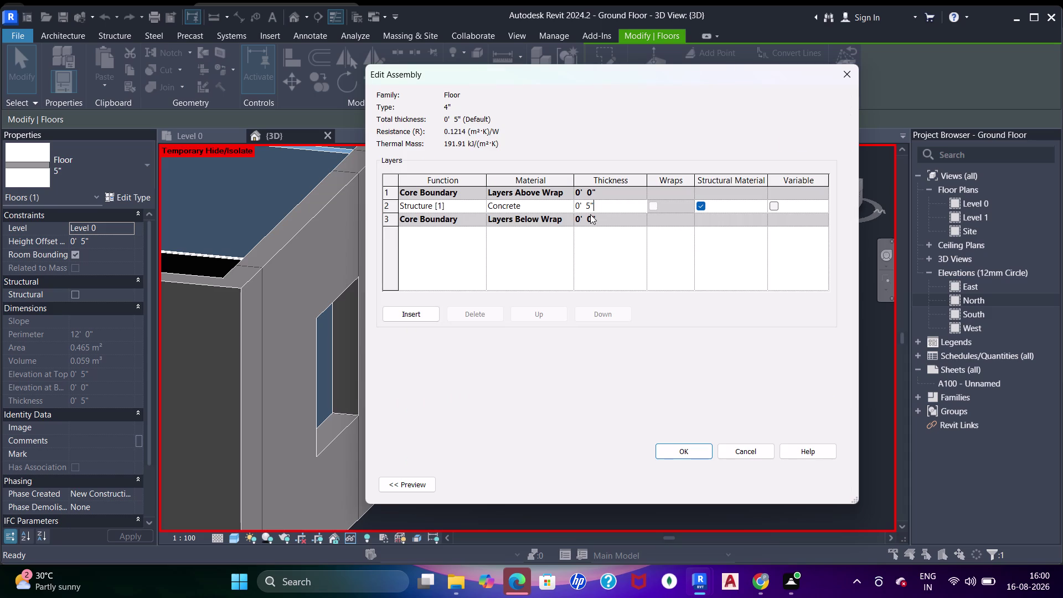
key(BackSpace)
key(BackSpace)
text(4")
text(")
key(BackSpace)
click(691, 449)
click(823, 484)
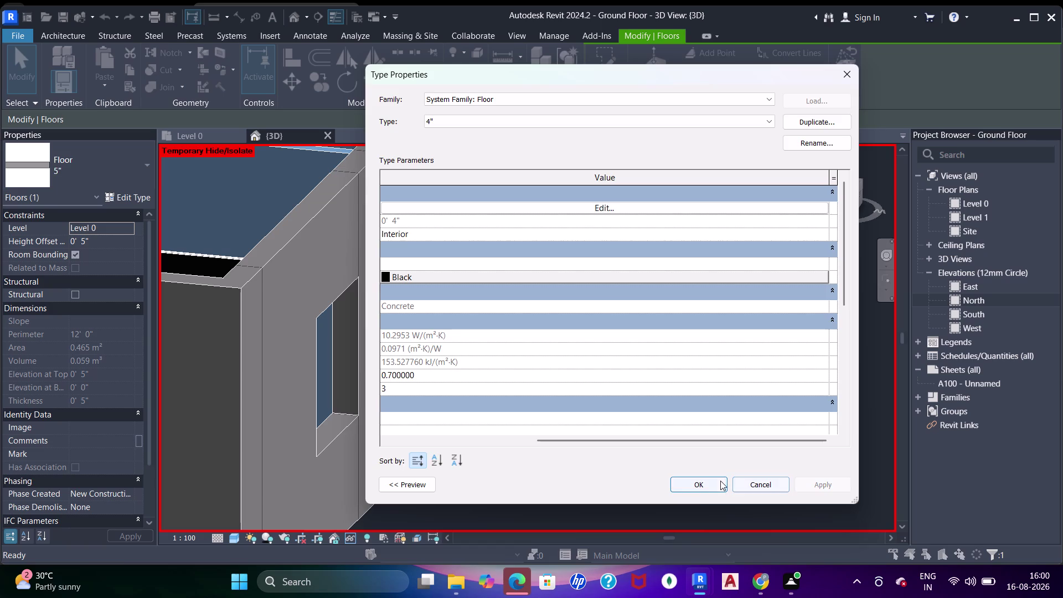
click(696, 490)
key(Escape)
Orbit back to the slab to inspect the 4" result.
middle_drag(639, 324, 618, 317)
scroll(down, 3)
middle_drag(458, 306, 582, 315)
middle_drag(576, 332, 593, 338)
click(624, 384)
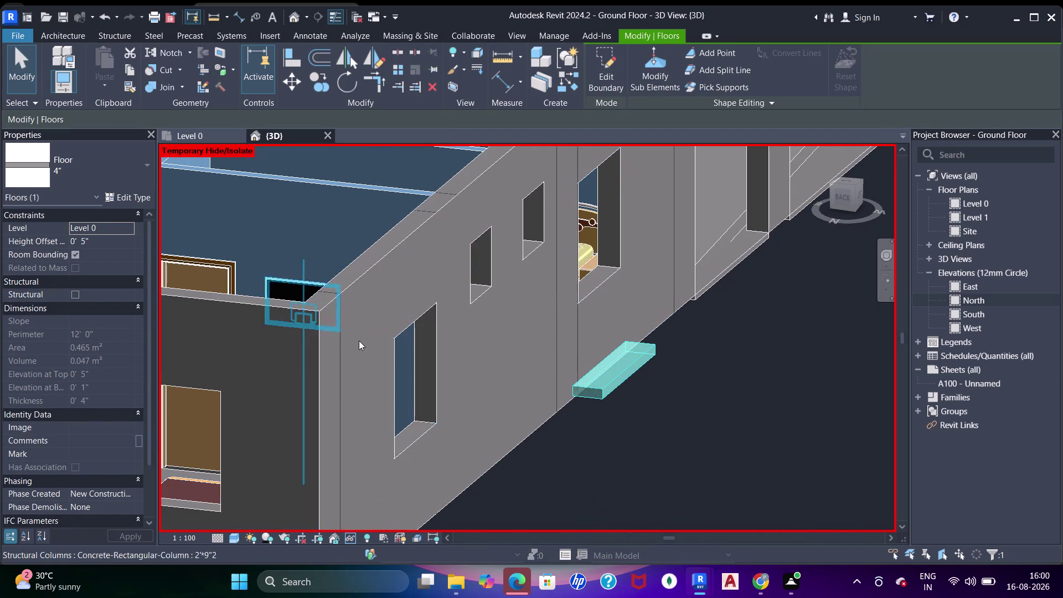
Set the slab's Height Offset From Level to 5', then lower it to 3'.
middle_click(363, 343)
scroll(down, 3)
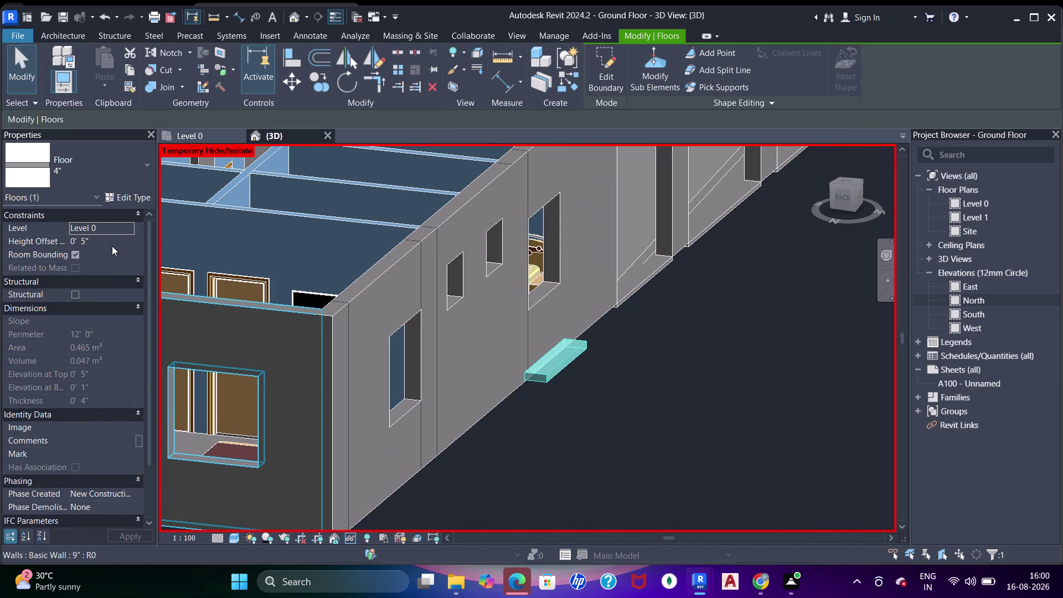
click(112, 246)
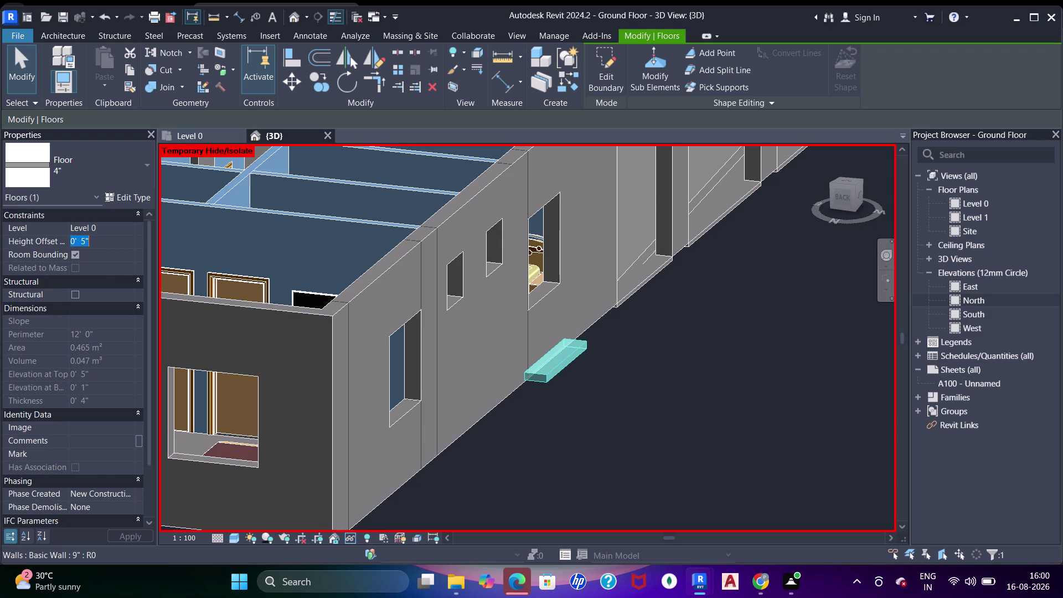
text(5')
key(Return)
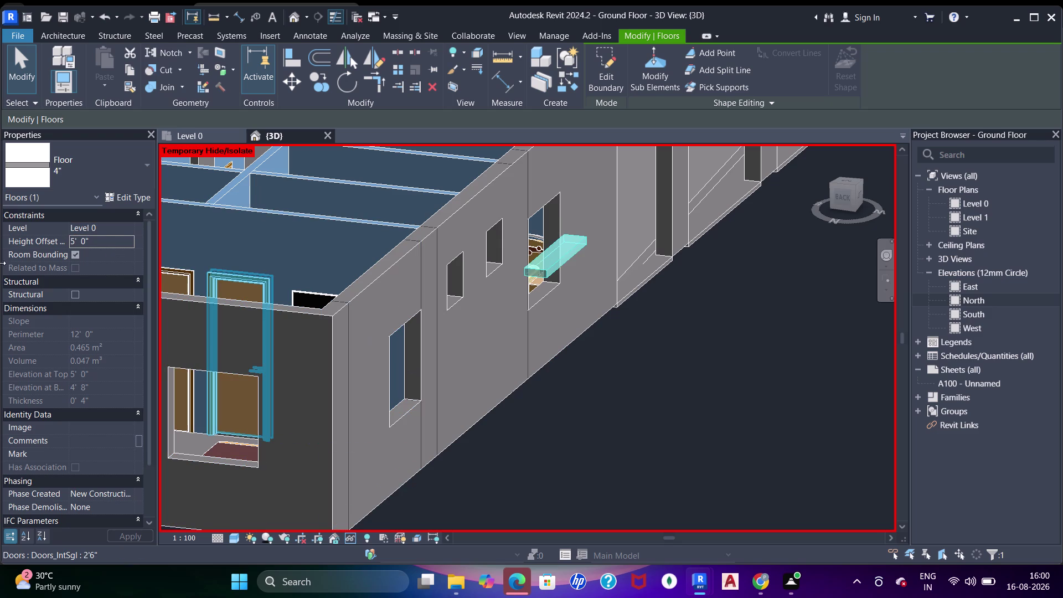
click(104, 236)
text(3)
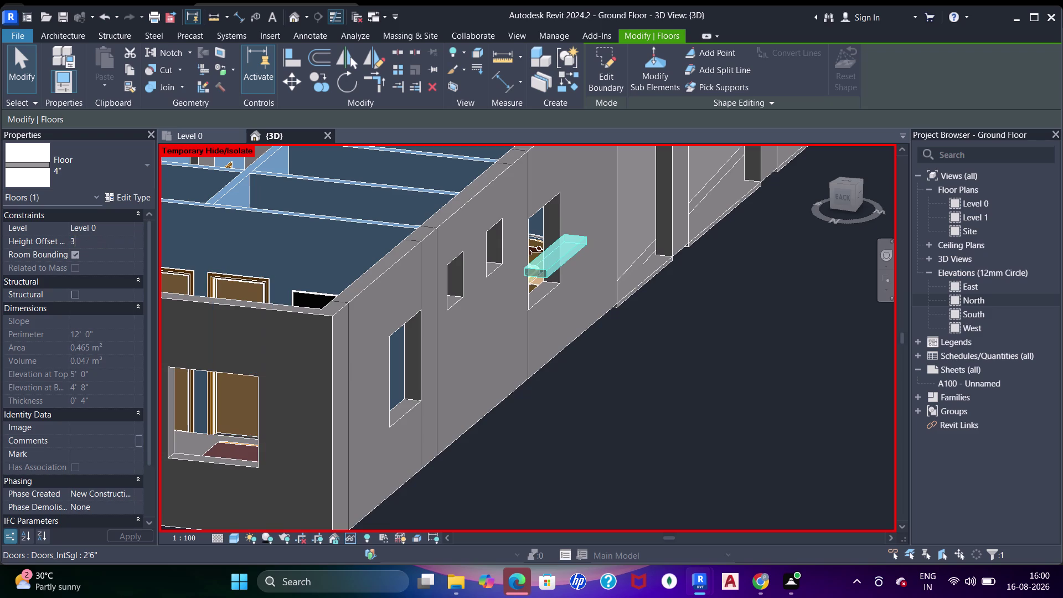
text(')
key(Return)
Orbit in close to inspect the 3-foot slab beneath the window.
middle_drag(588, 325, 577, 324)
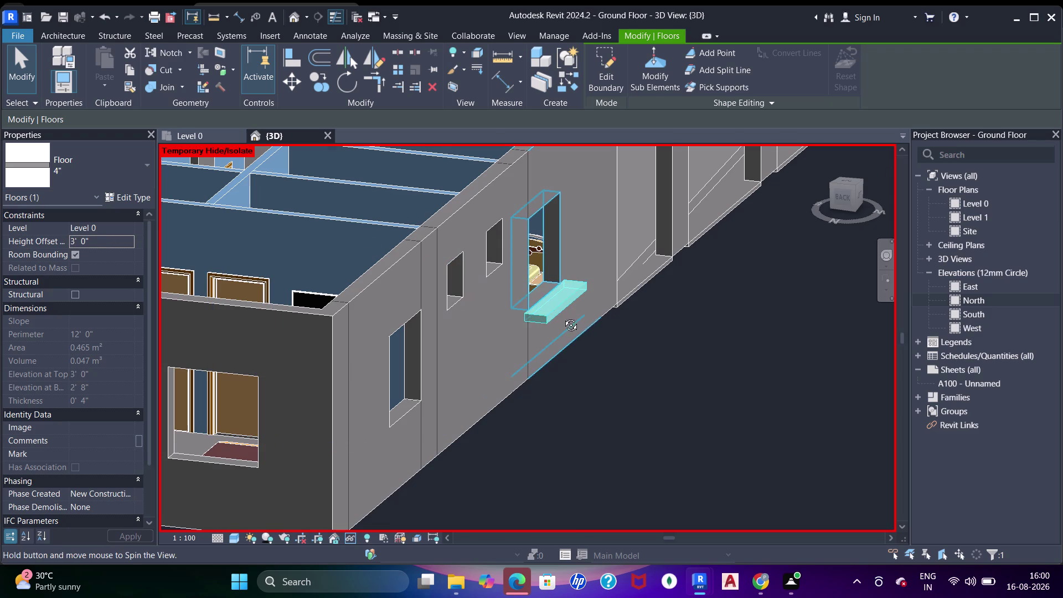
middle_drag(578, 324, 540, 302)
scroll(up, 3)
middle_drag(545, 325, 571, 353)
middle_drag(575, 370, 549, 360)
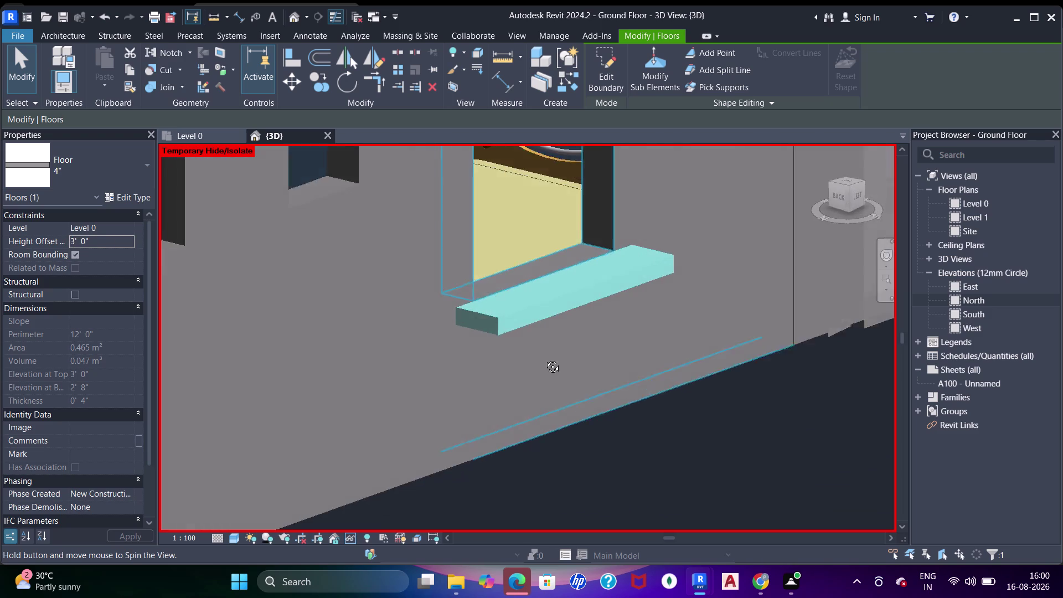
middle_drag(549, 360, 509, 399)
scroll(down, 3)
middle_drag(526, 376, 514, 416)
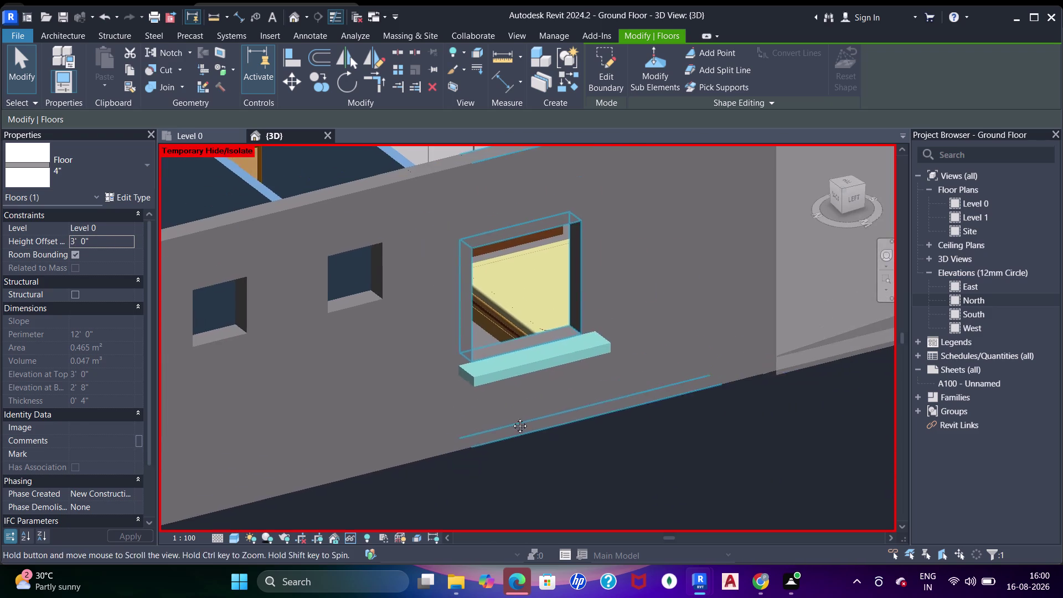
Reframe the window and slab, then reselect the slab's height offset field.
middle_drag(514, 416, 513, 415)
key(Escape)
middle_drag(586, 403, 559, 405)
scroll(down, 3)
middle_drag(547, 365, 611, 321)
scroll(up, 3)
click(531, 358)
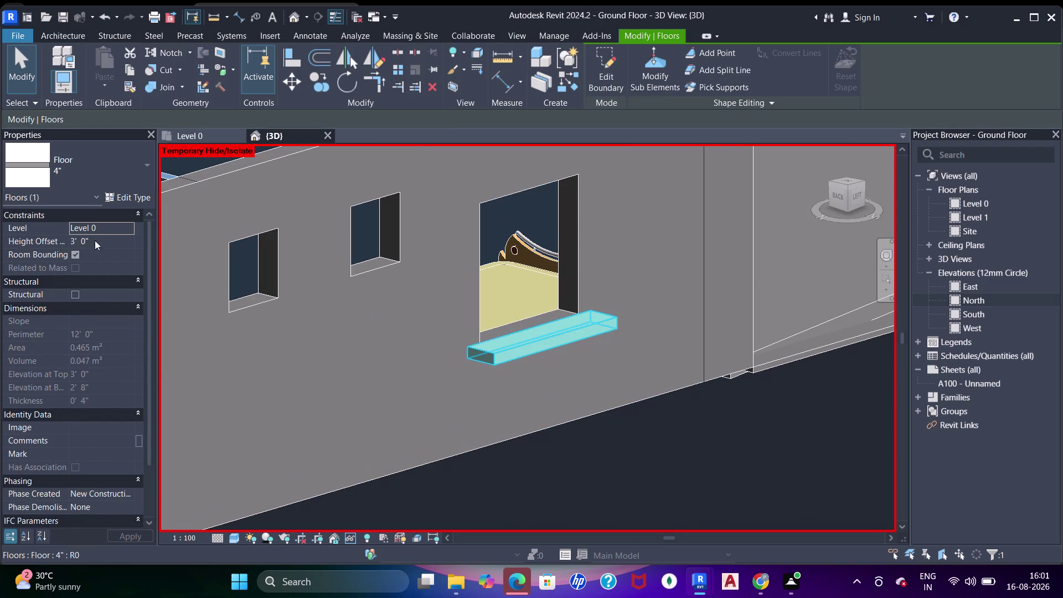
click(95, 239)
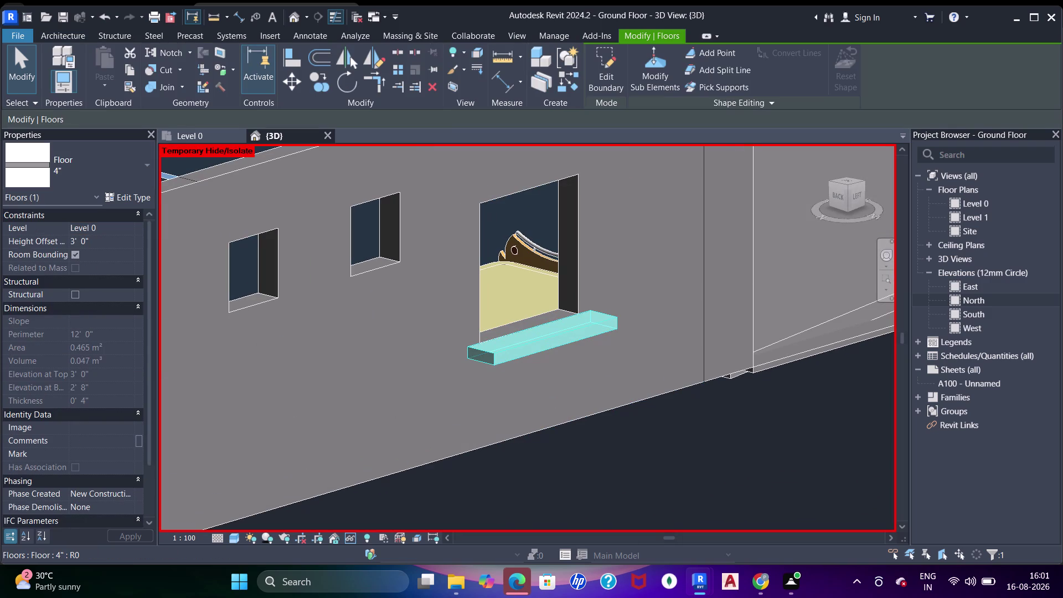
Try slab height offsets of 6' and then 7' above Level 0.
key(ctrl+a)
text(6')
key(Return)
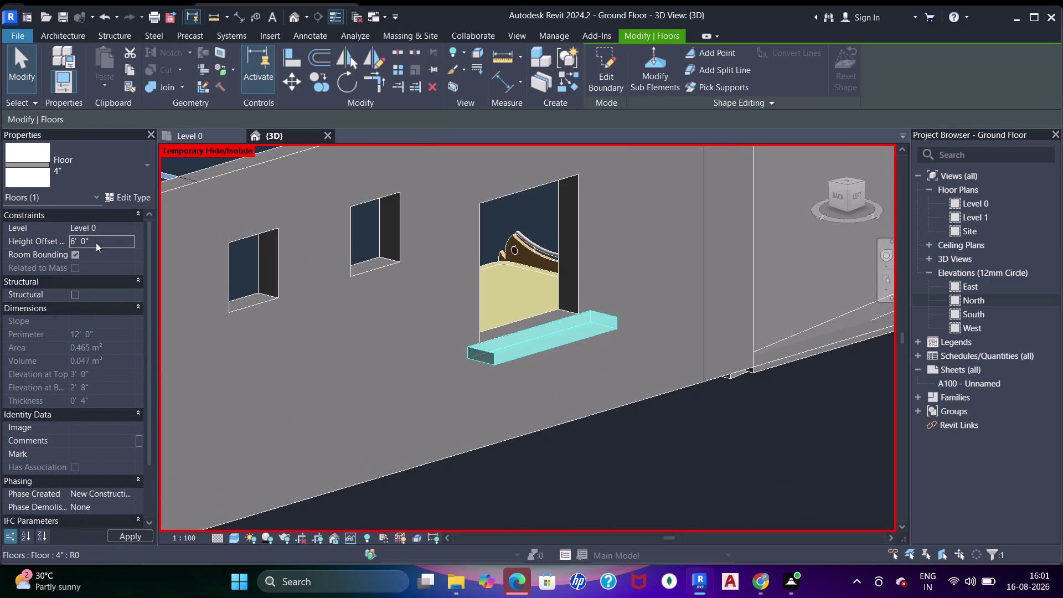
click(109, 245)
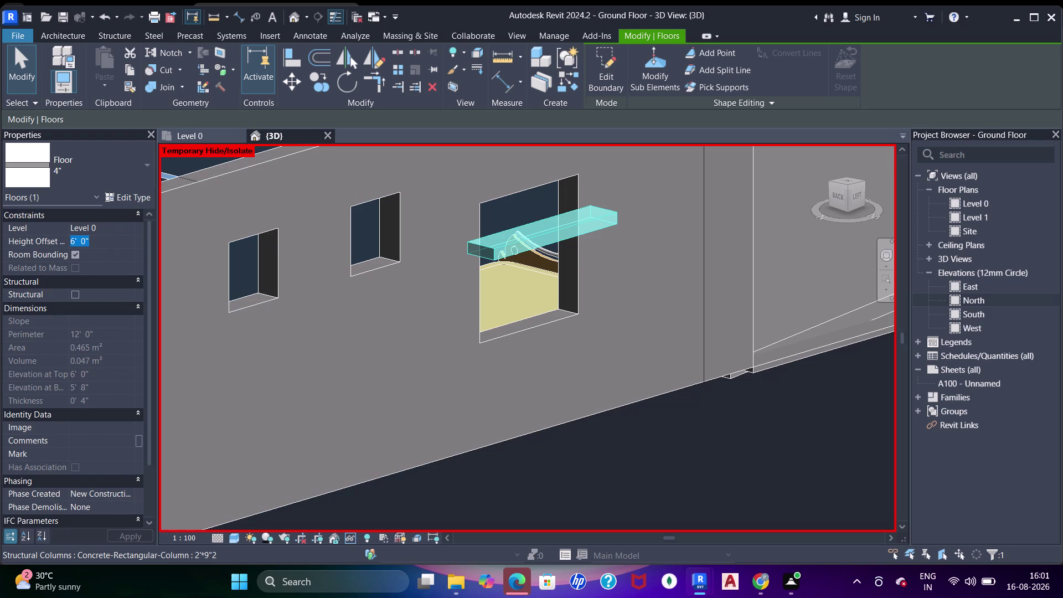
text(7')
key(Return)
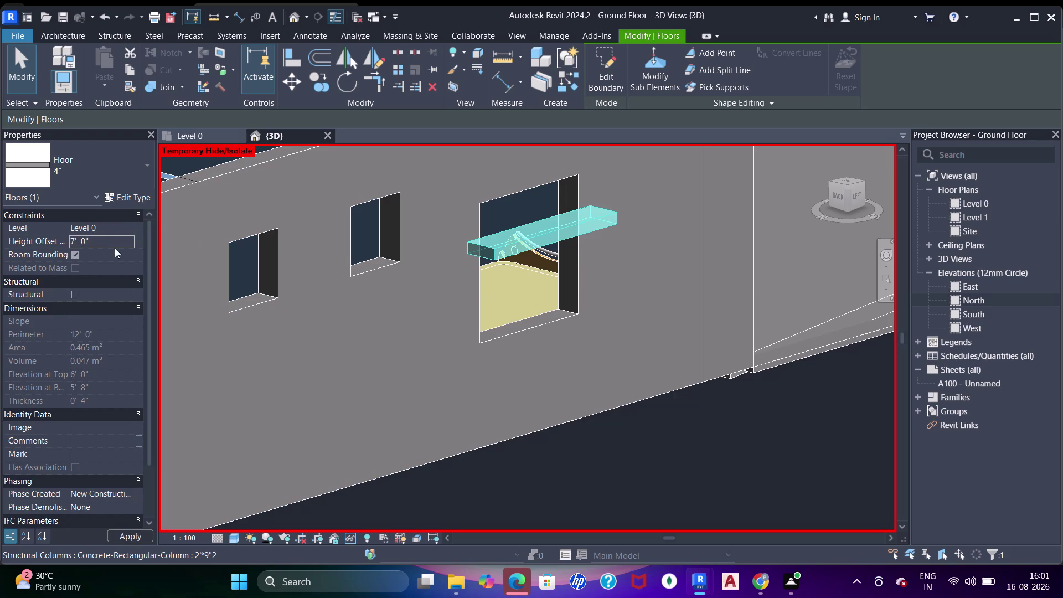
click(133, 530)
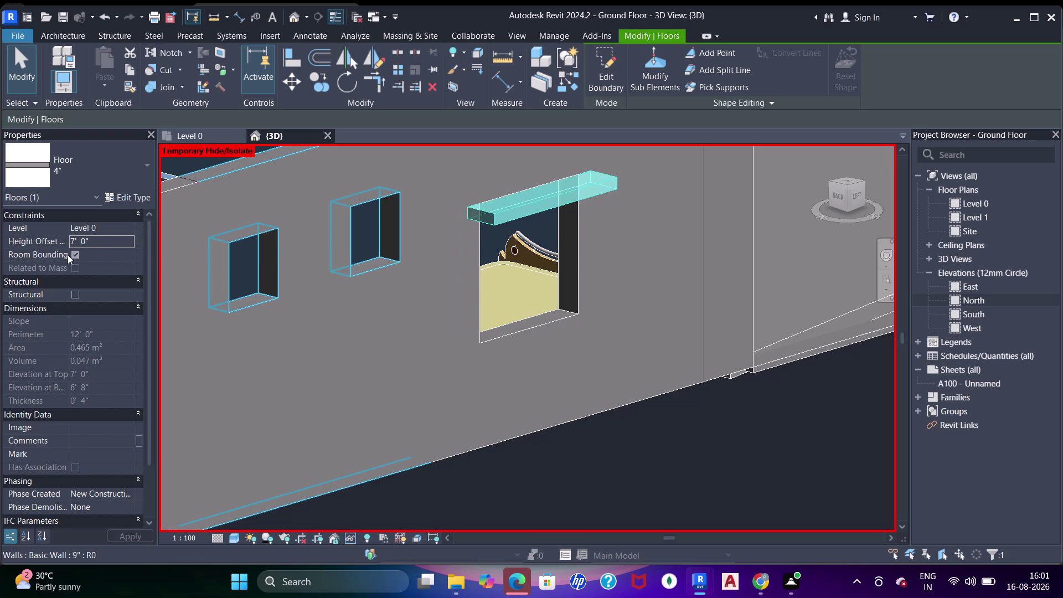
Raise the slab's height offset to 7'5" and check it along the wall.
click(111, 238)
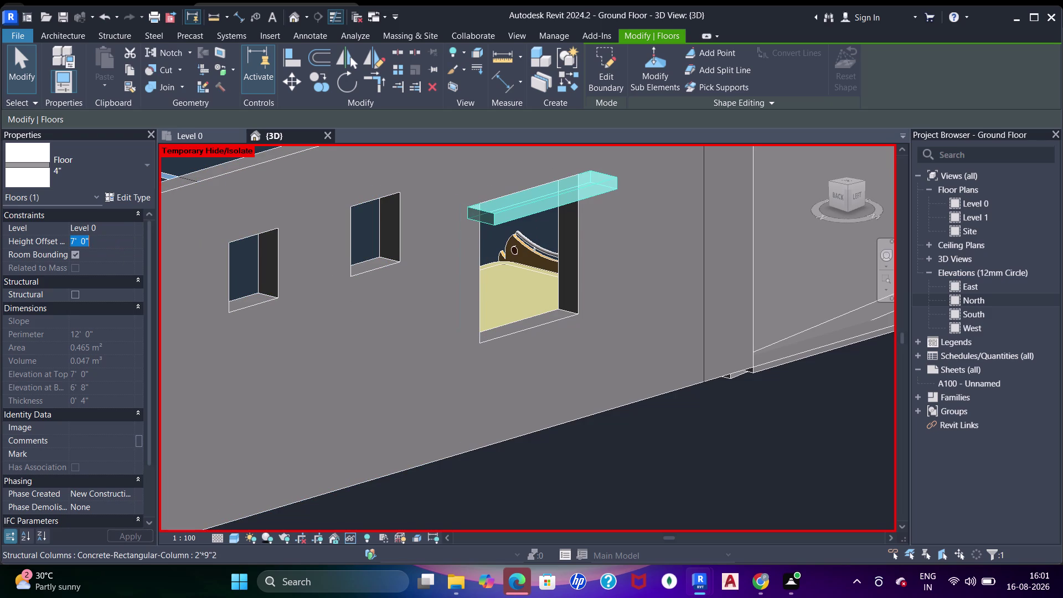
text(7'5")
key(Return)
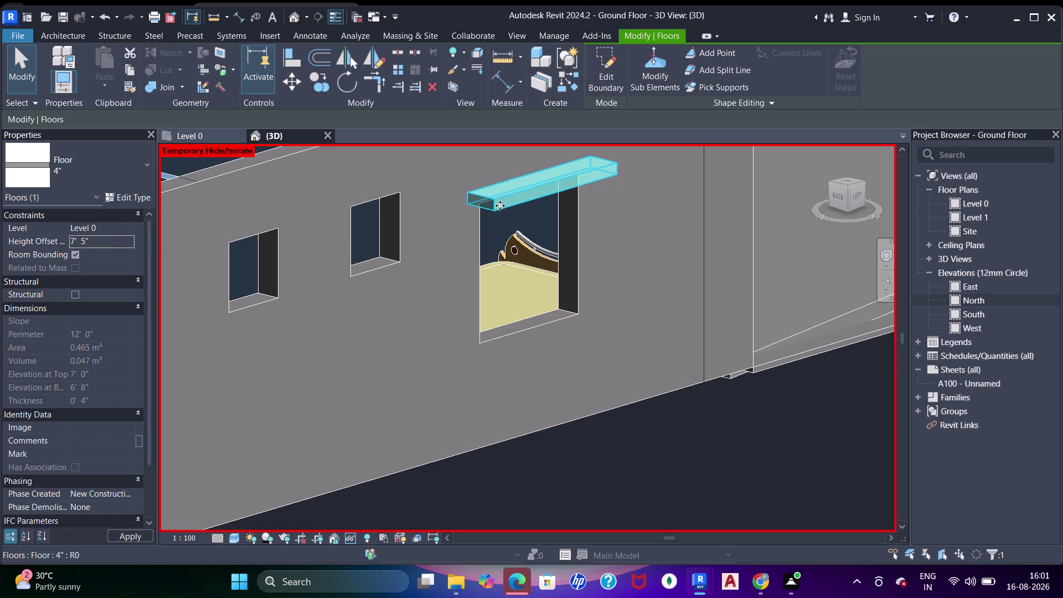
middle_drag(527, 301, 538, 201)
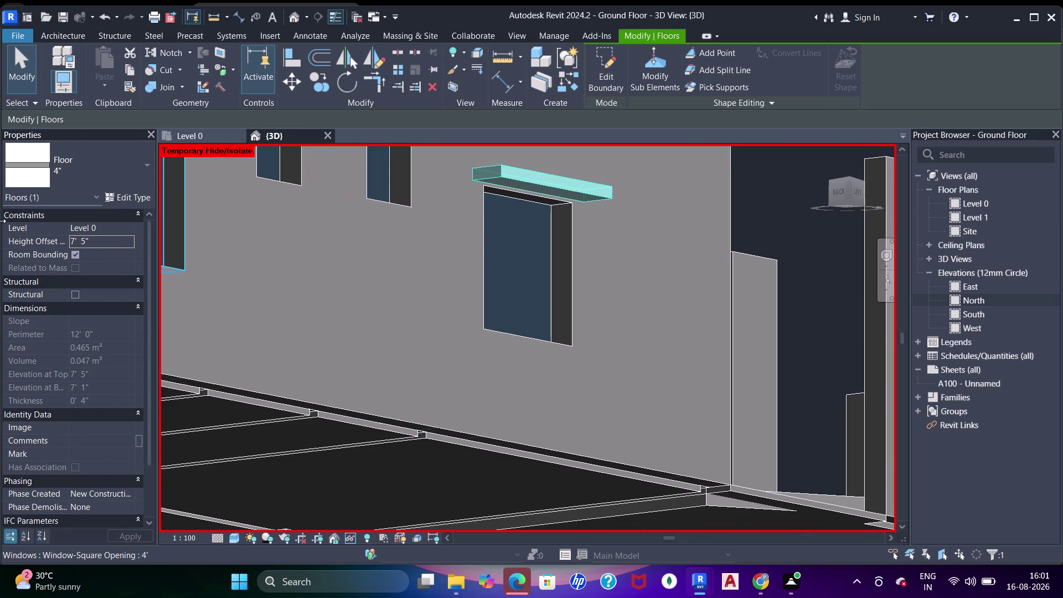
Settle the slab's height offset at 7'3", deselect it, and view the whole building.
click(97, 242)
text(7')
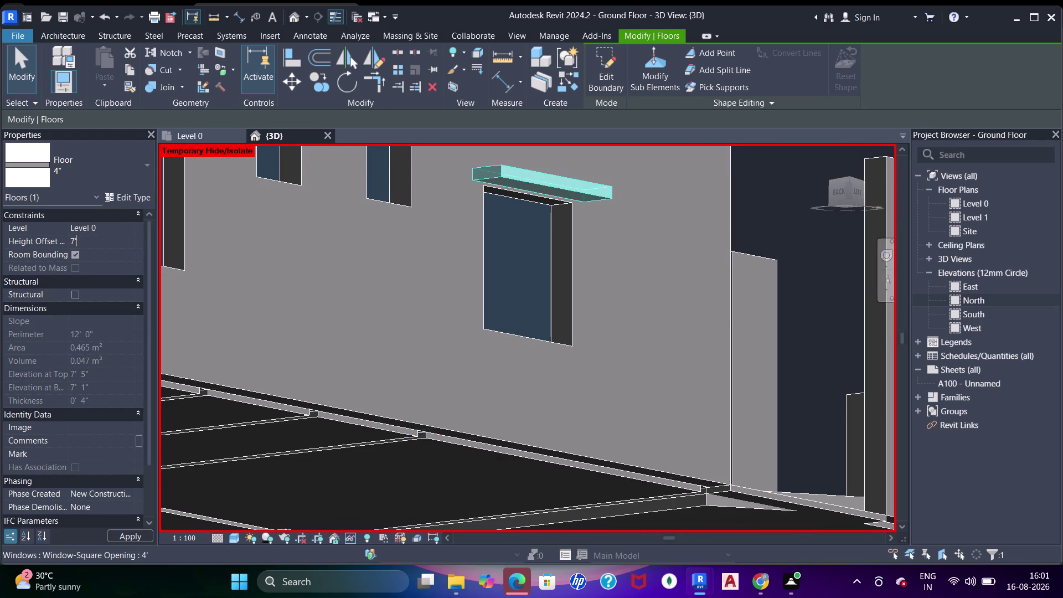
text(3")
key(Return)
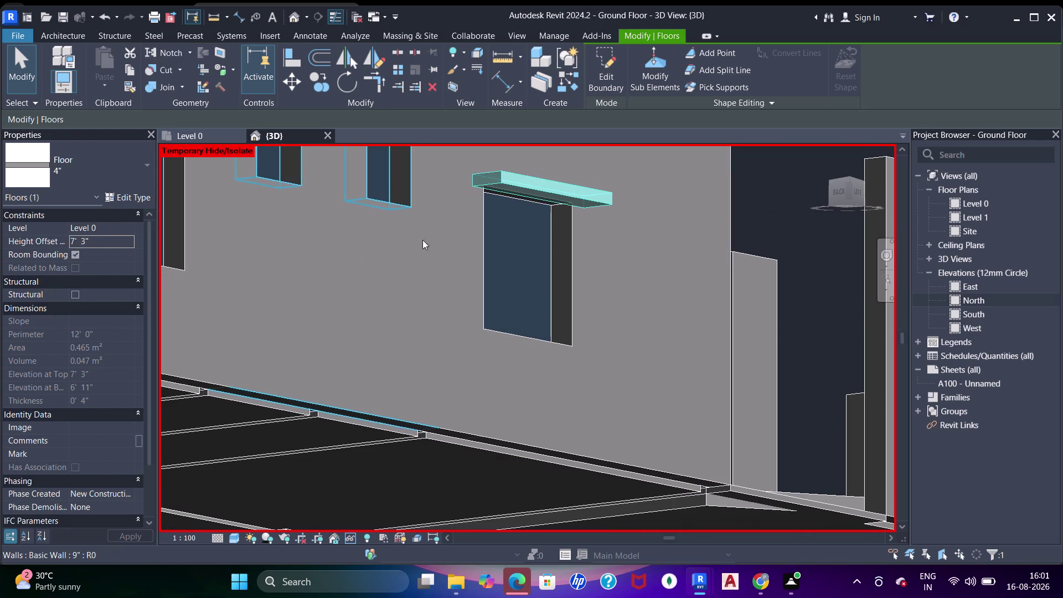
key(Escape)
scroll(down, 3)
middle_drag(549, 294, 478, 336)
scroll(down, 3)
middle_drag(497, 319, 335, 378)
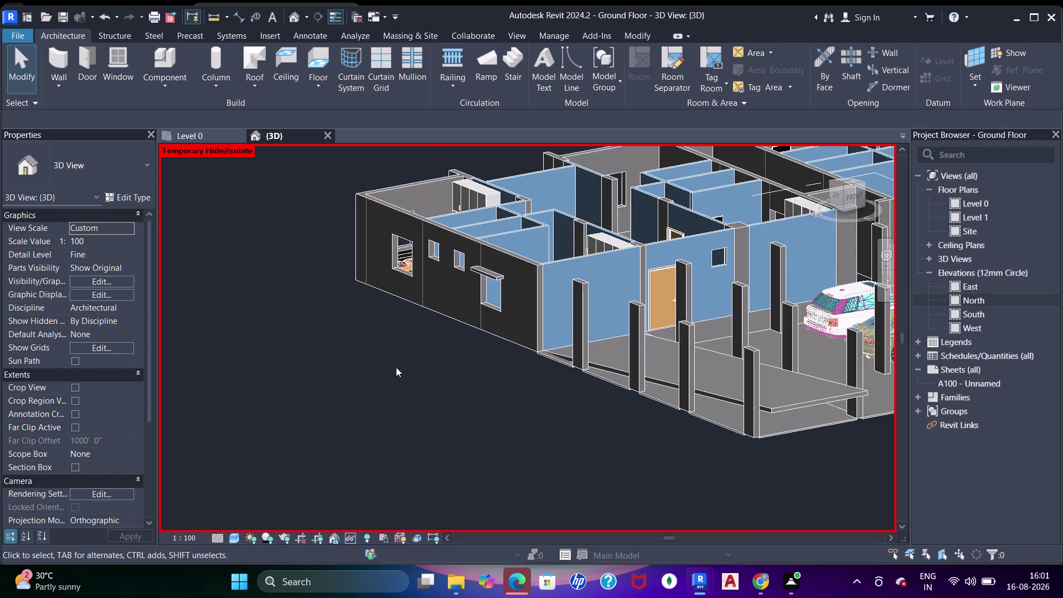
Switch to the Level 0 floor plan and pan to window W5.
scroll(up, 3)
scroll(down, 3)
middle_drag(487, 258, 503, 275)
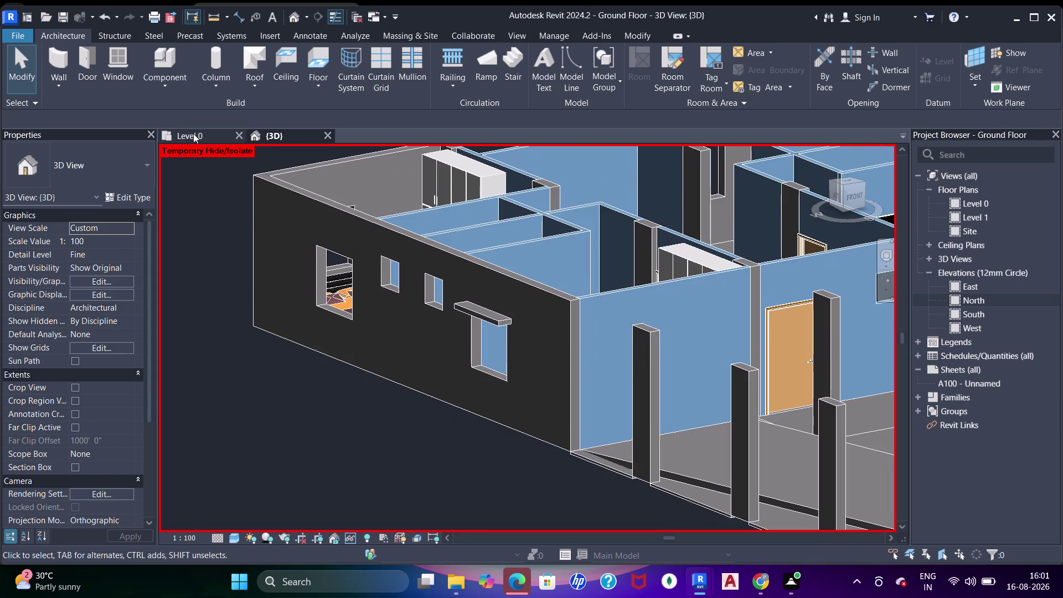
click(191, 133)
scroll(down, 3)
middle_drag(466, 271, 459, 415)
middle_drag(469, 263, 476, 371)
scroll(up, 3)
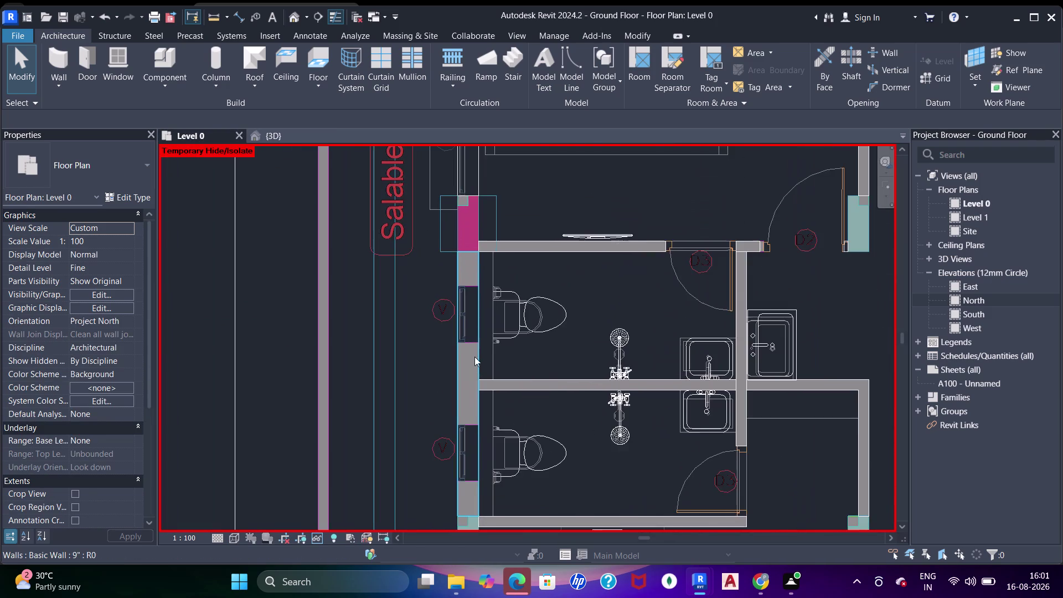
middle_drag(456, 237, 474, 373)
scroll(up, 3)
middle_drag(450, 291, 457, 273)
key(Escape)
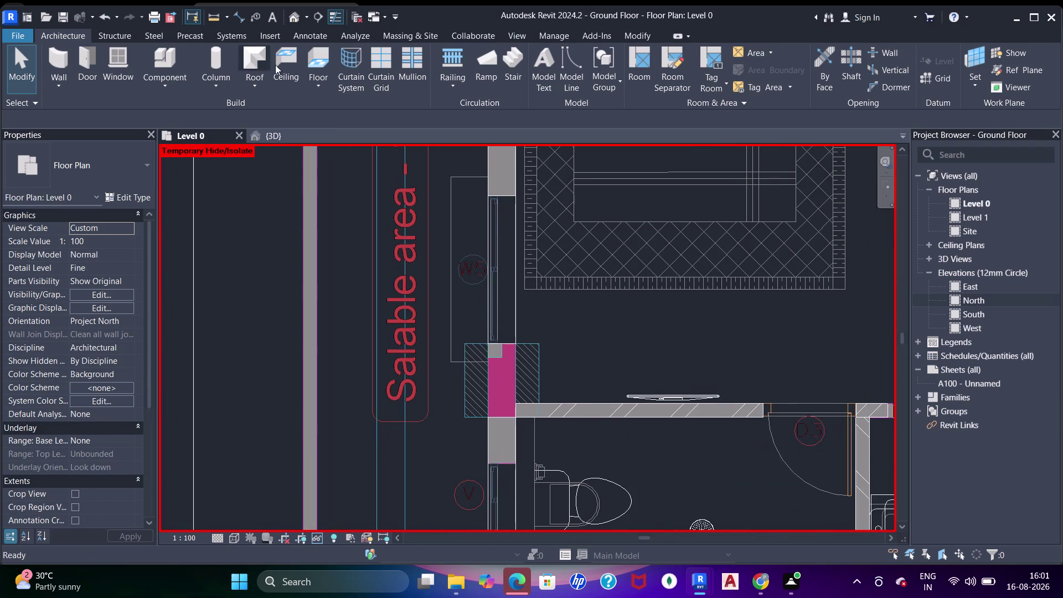
Start a floor and pick the W5 window outline and wall face as boundary lines.
click(318, 63)
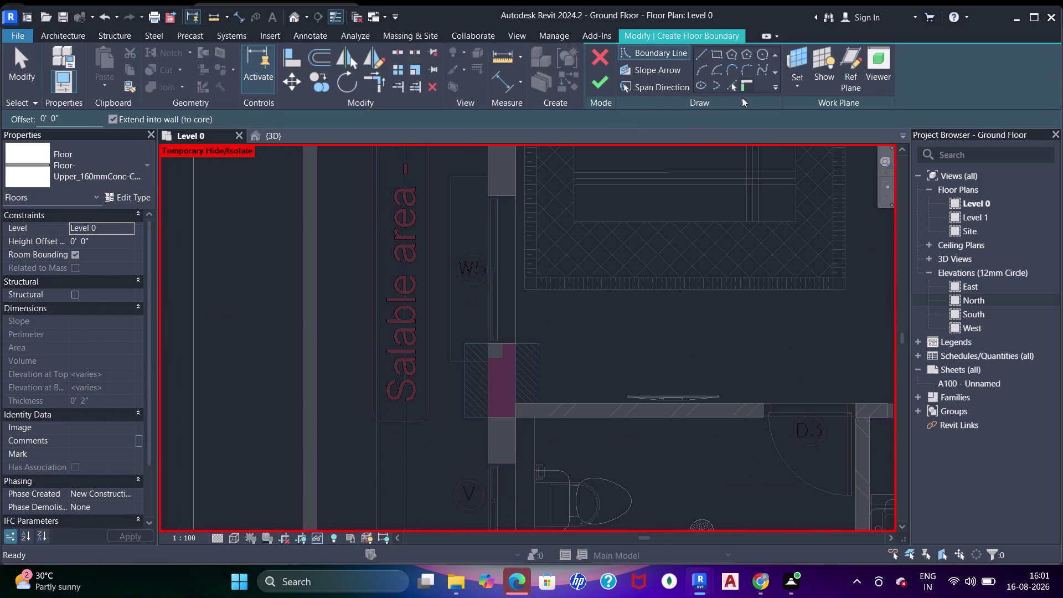
click(735, 86)
click(457, 176)
click(455, 206)
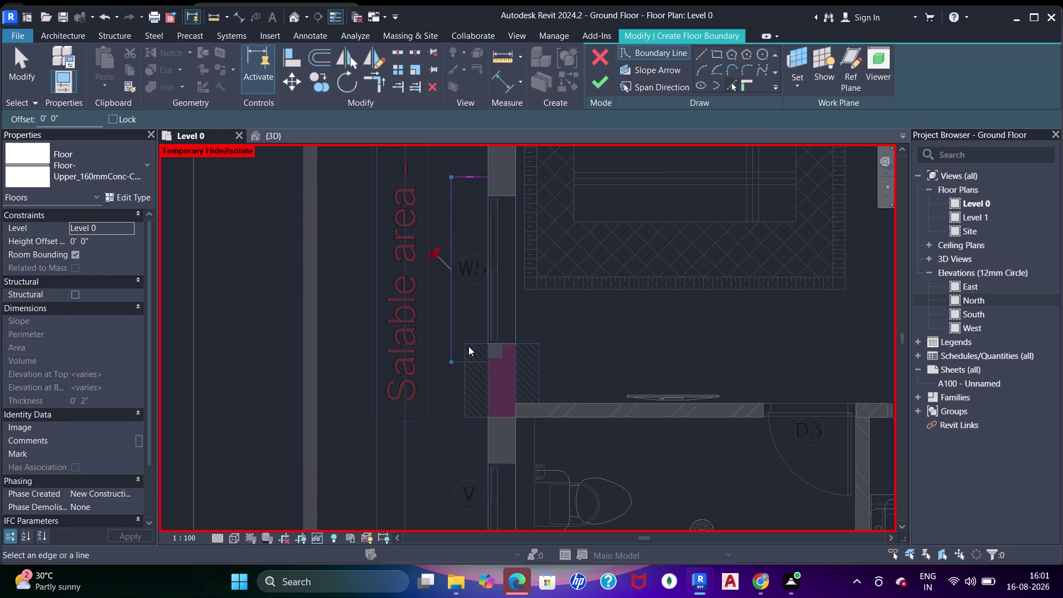
click(461, 360)
key(Escape)
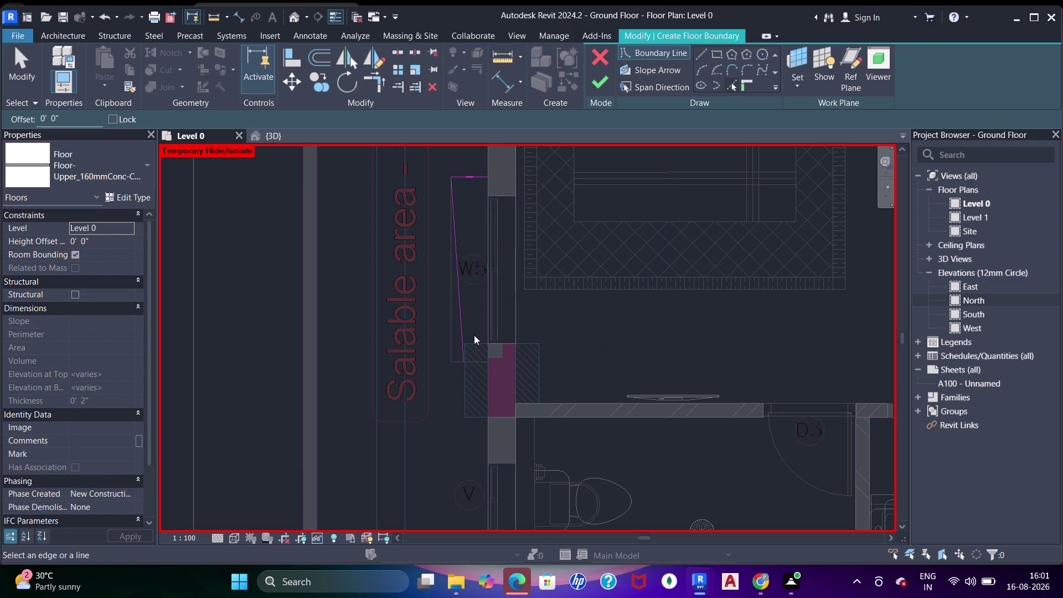
key(ctrl+z)
drag(458, 363, 467, 351)
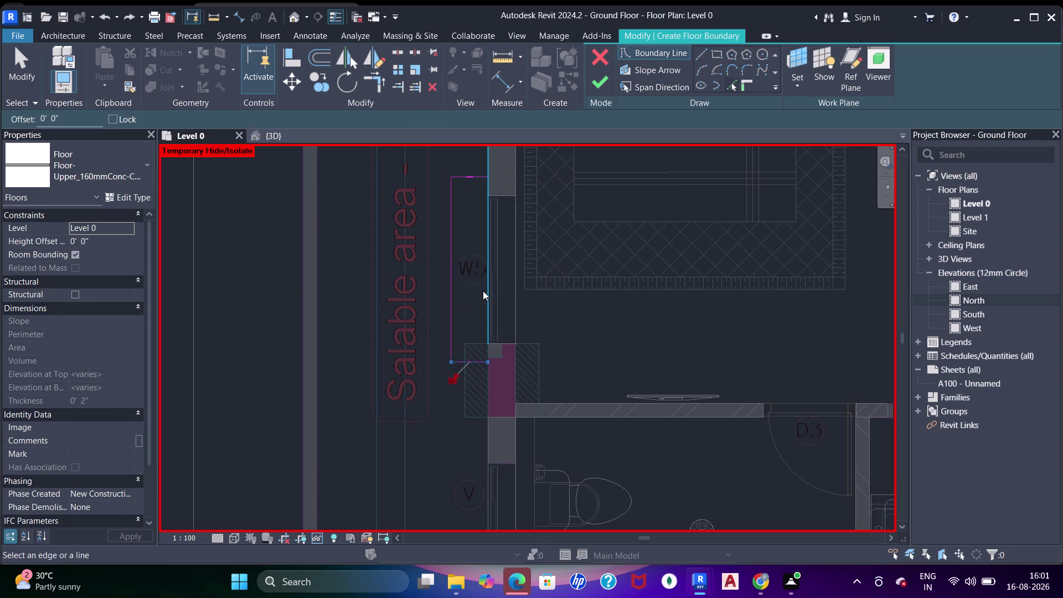
click(484, 291)
Trim the boundary lines into closed corners with TR.
key(Escape)
key(t)
key(r)
click(479, 176)
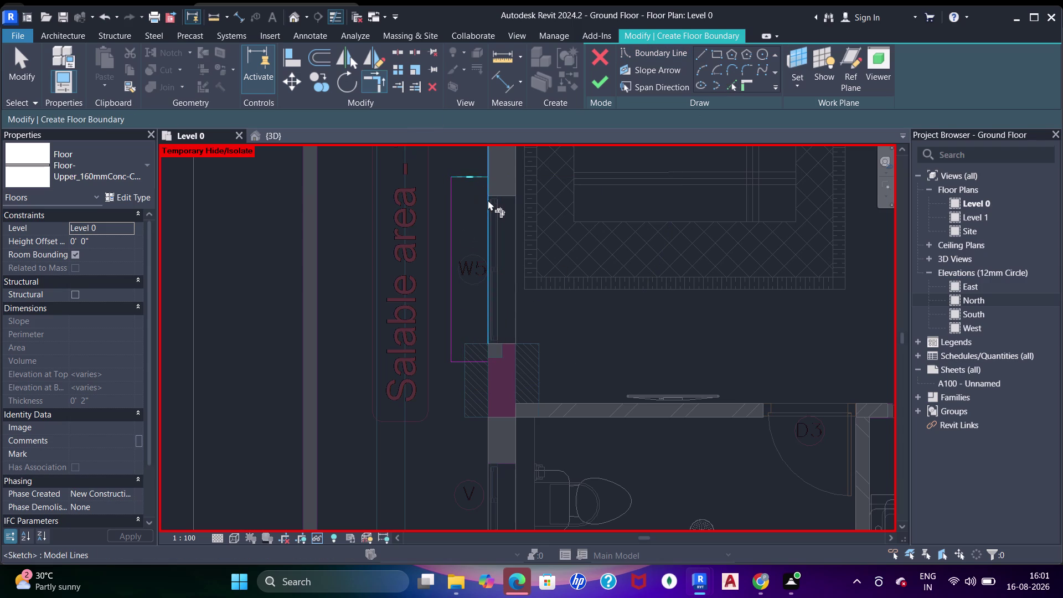
click(488, 200)
drag(477, 364, 480, 353)
click(489, 327)
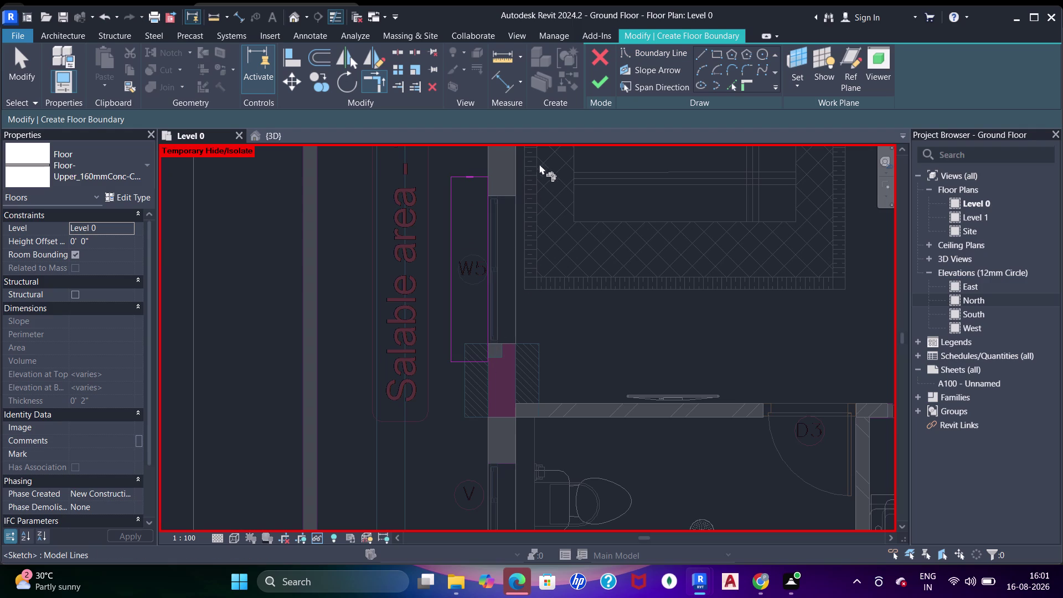
Set the new floor's height offset to 7'3" and finish the sketch.
click(109, 242)
text(7)
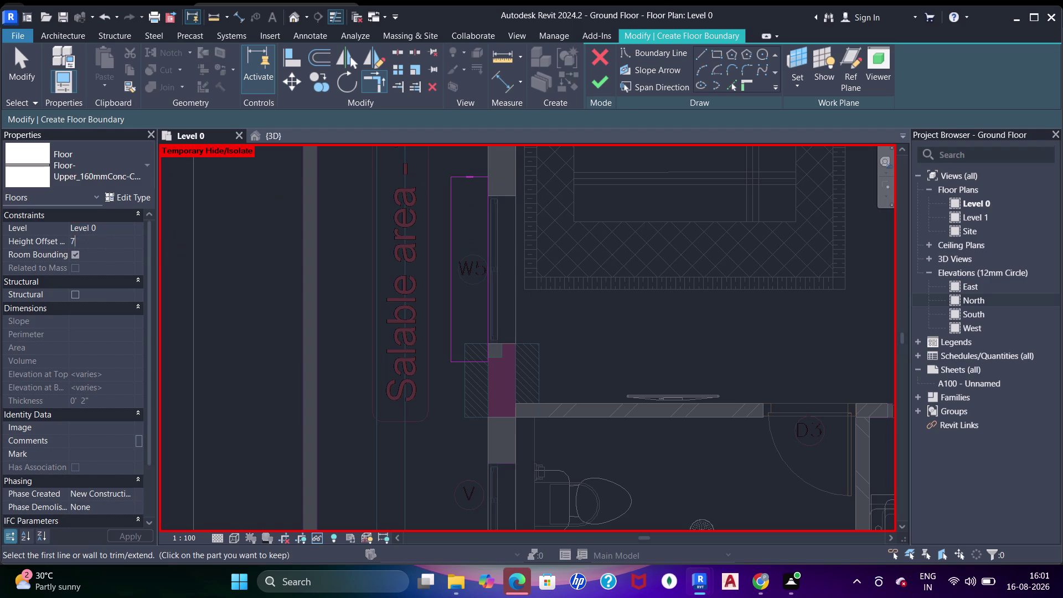
text(')
text(3")
key(Return)
click(601, 80)
scroll(down, 3)
middle_drag(527, 249, 336, 376)
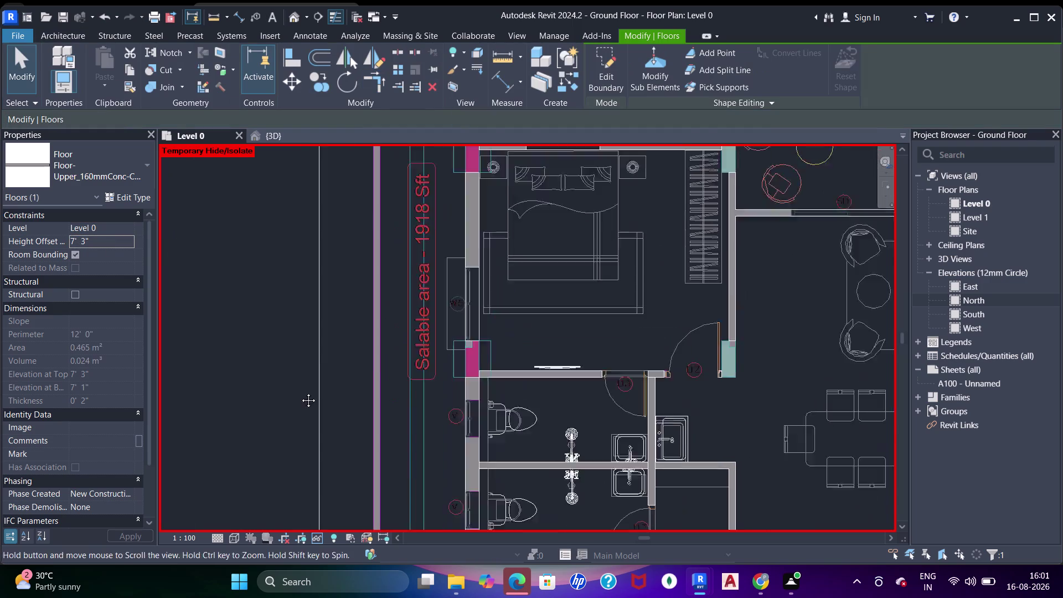
Pan the plan to inspect the new slab beside window W5.
middle_drag(337, 377, 300, 392)
scroll(up, 3)
middle_drag(363, 242, 442, 252)
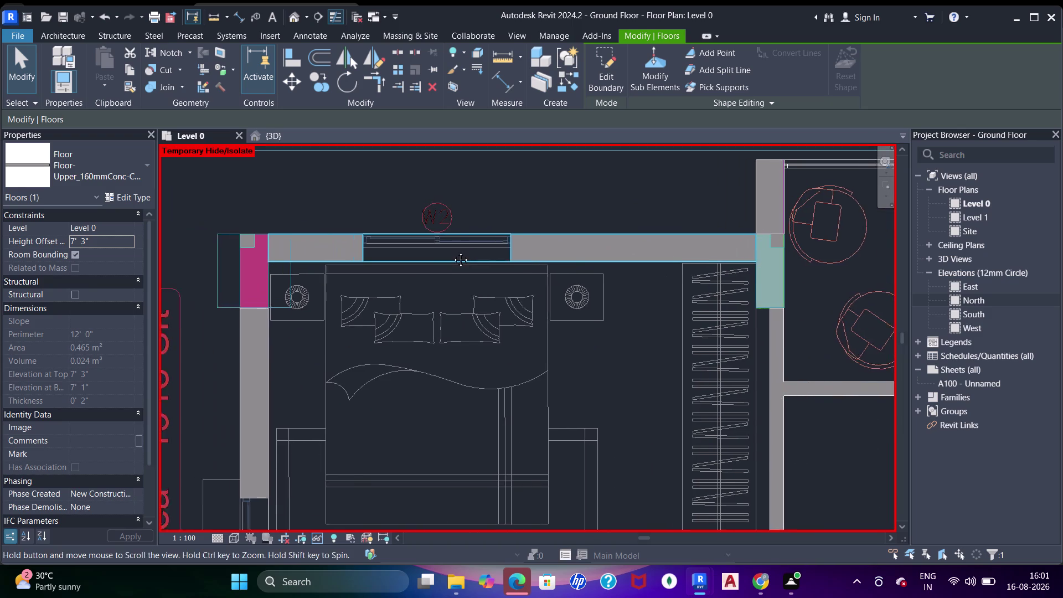
middle_drag(442, 252, 453, 252)
scroll(down, 3)
middle_drag(436, 288, 485, 167)
scroll(up, 3)
middle_drag(376, 334, 385, 356)
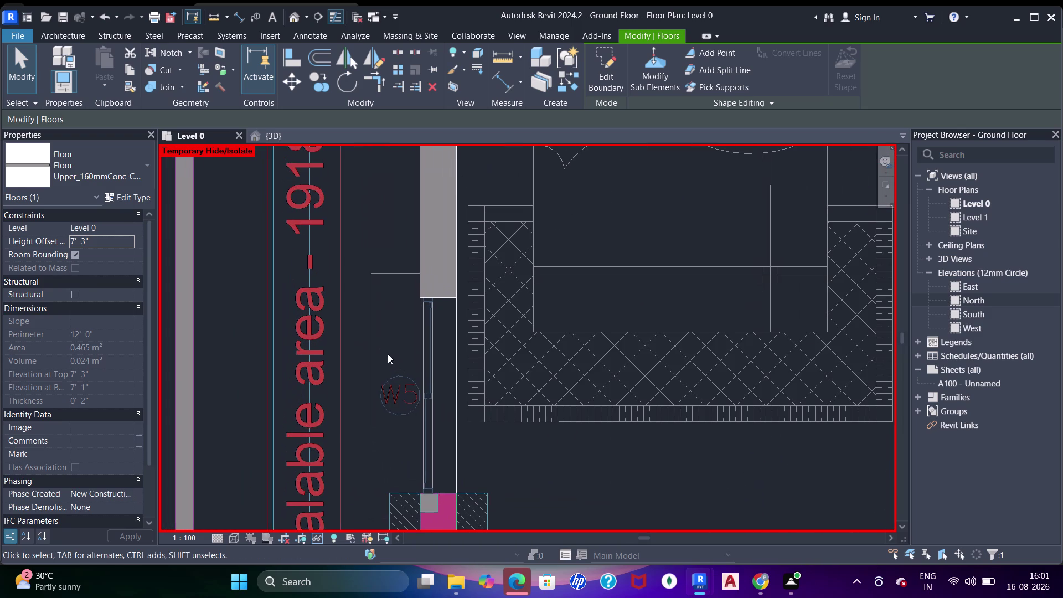
Measure the slab outline with an aligned dimension (DI), then cancel the tool.
key(d)
key(i)
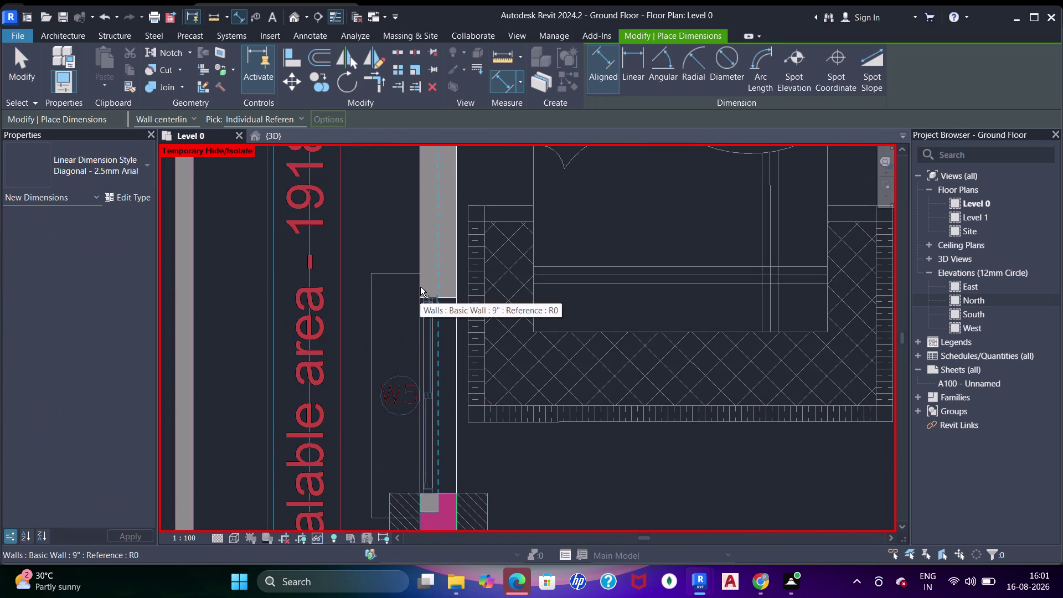
key(Tab)
click(420, 287)
click(376, 318)
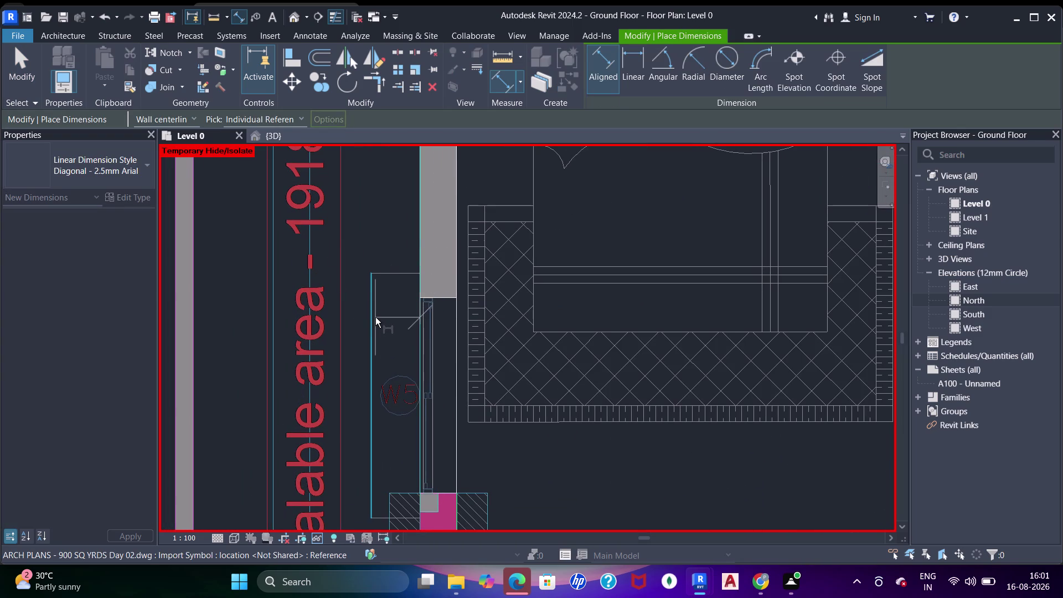
key(Escape)
click(389, 279)
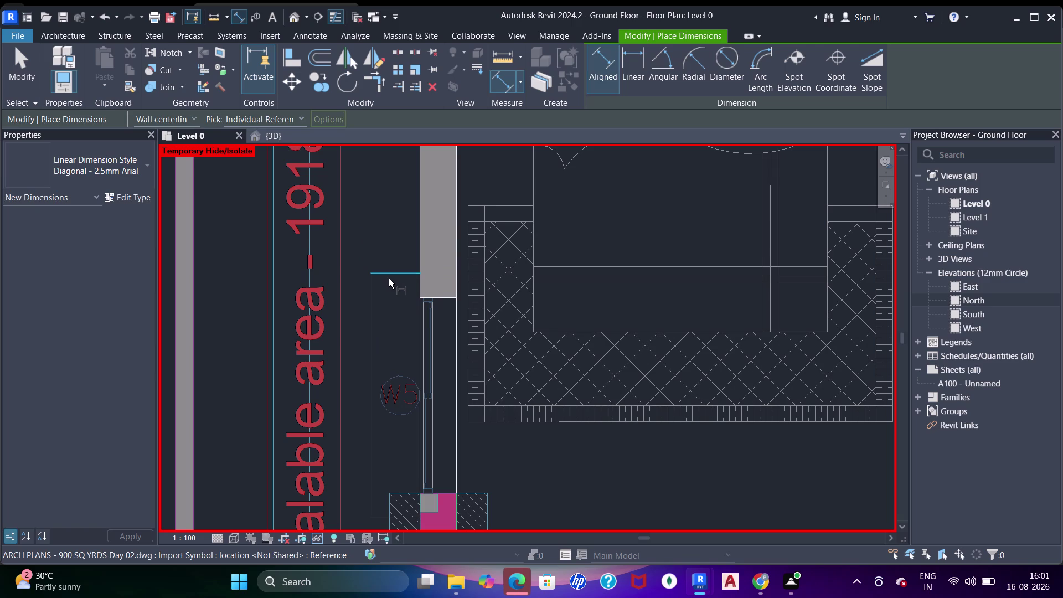
click(447, 297)
scroll(down, 3)
middle_drag(454, 296, 409, 408)
key(Escape)
key(Escape)
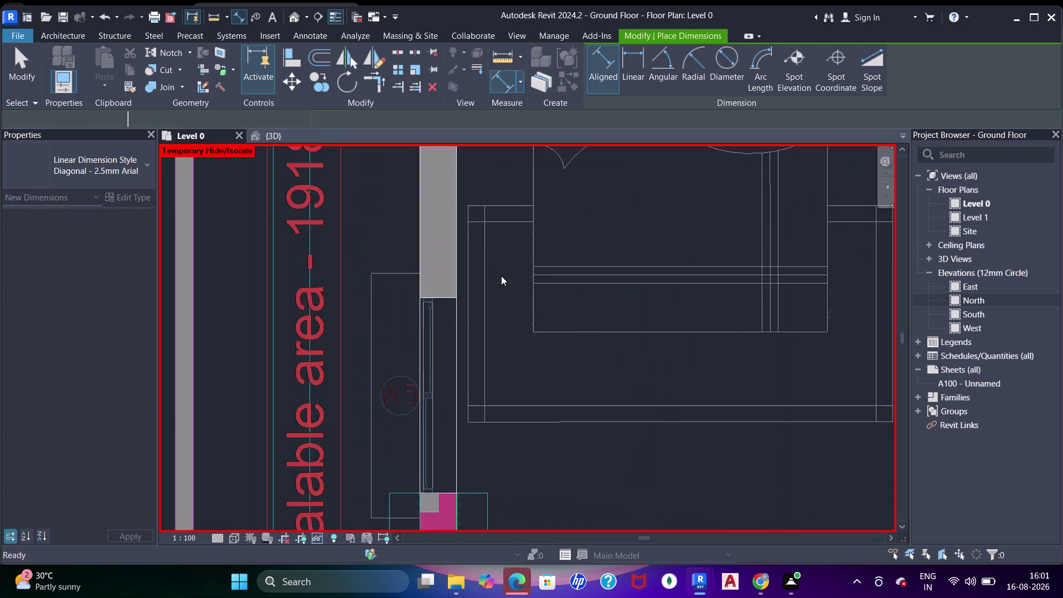
Pan out past the bedroom wall to view the whole floor plan.
middle_drag(519, 251, 492, 354)
scroll(up, 3)
middle_drag(534, 269, 559, 391)
scroll(down, 3)
middle_drag(496, 268, 479, 323)
scroll(up, 3)
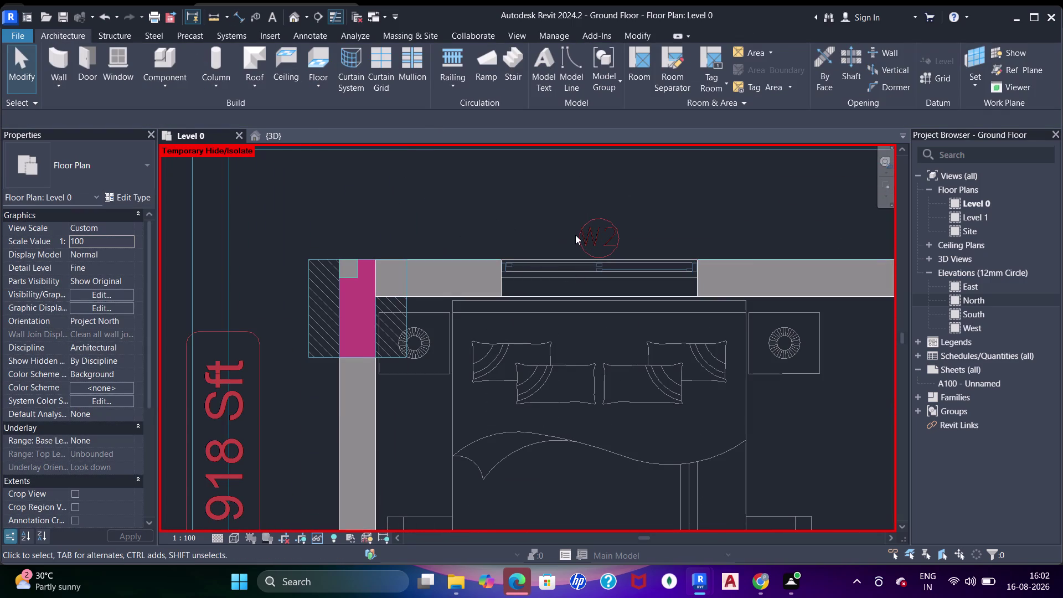
scroll(down, 3)
middle_drag(601, 330, 501, 251)
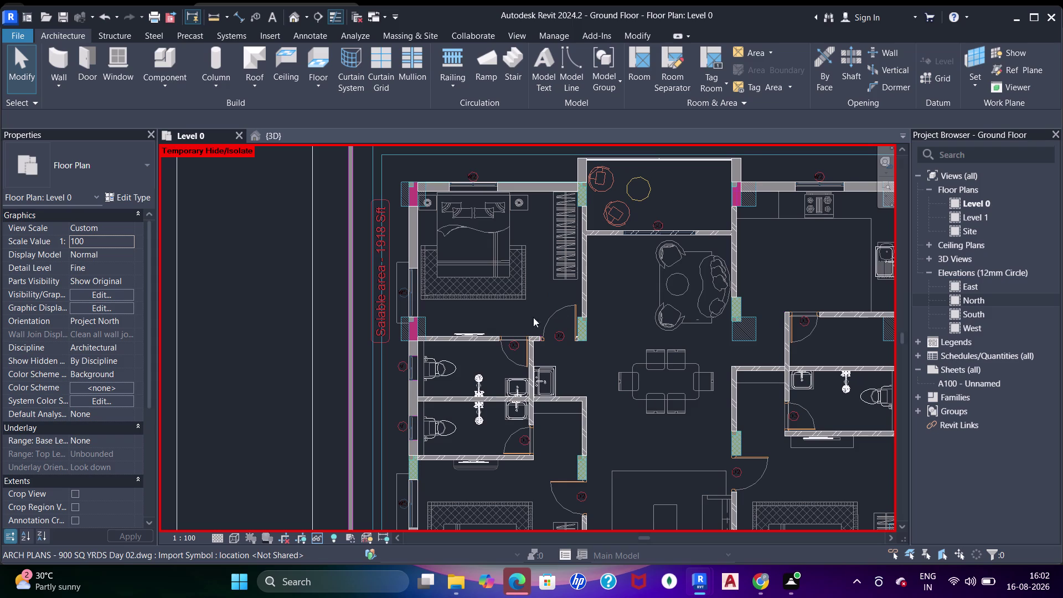
middle_drag(489, 227, 475, 311)
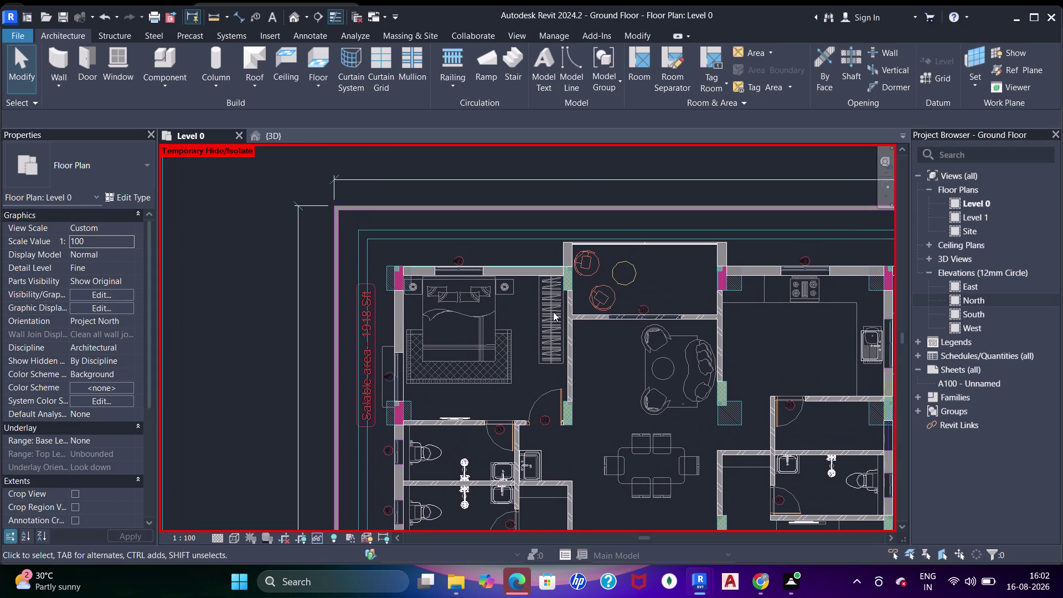
scroll(down, 3)
Pan across the plan to the matching W5 window in the other wing.
middle_drag(668, 298, 401, 254)
middle_drag(600, 285, 535, 281)
middle_drag(643, 271, 545, 268)
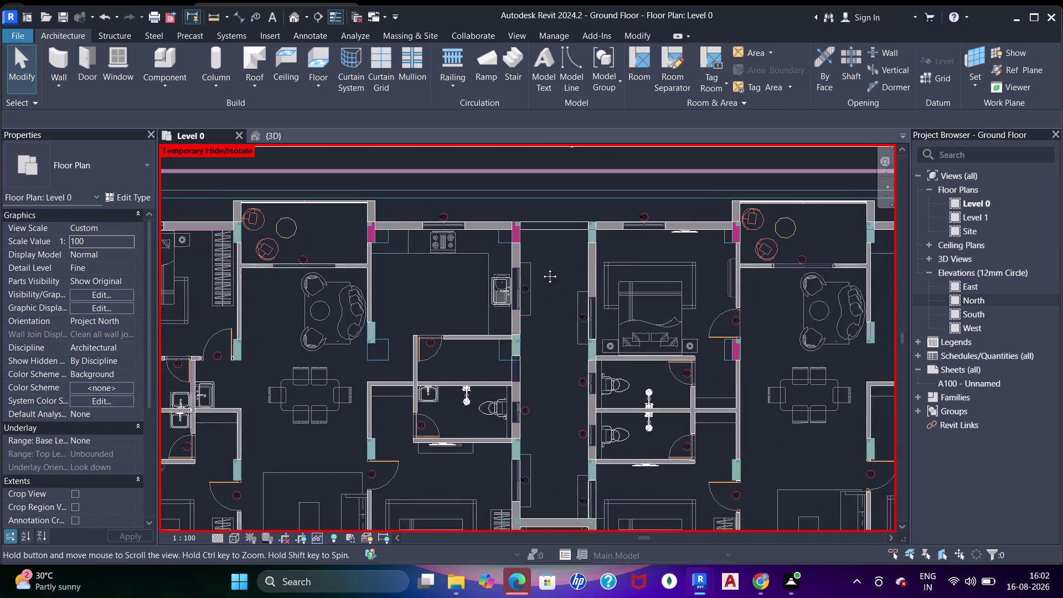
middle_drag(545, 268, 514, 268)
middle_drag(642, 307, 497, 285)
middle_drag(631, 305, 567, 234)
scroll(up, 3)
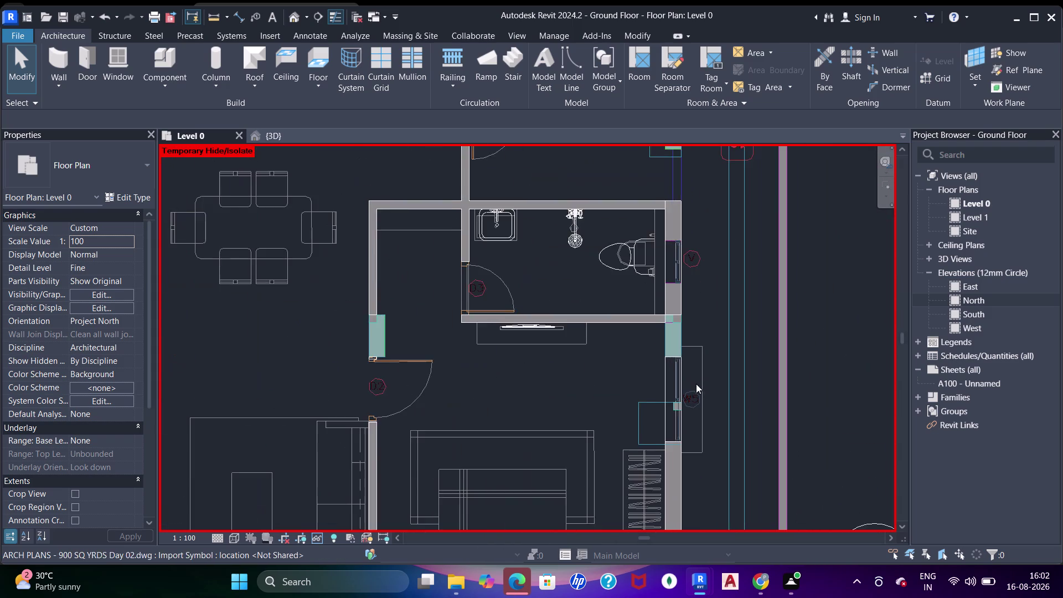
middle_drag(696, 384, 701, 288)
scroll(up, 3)
Start a new floor and sketch a rectangular boundary beside window W5.
click(325, 63)
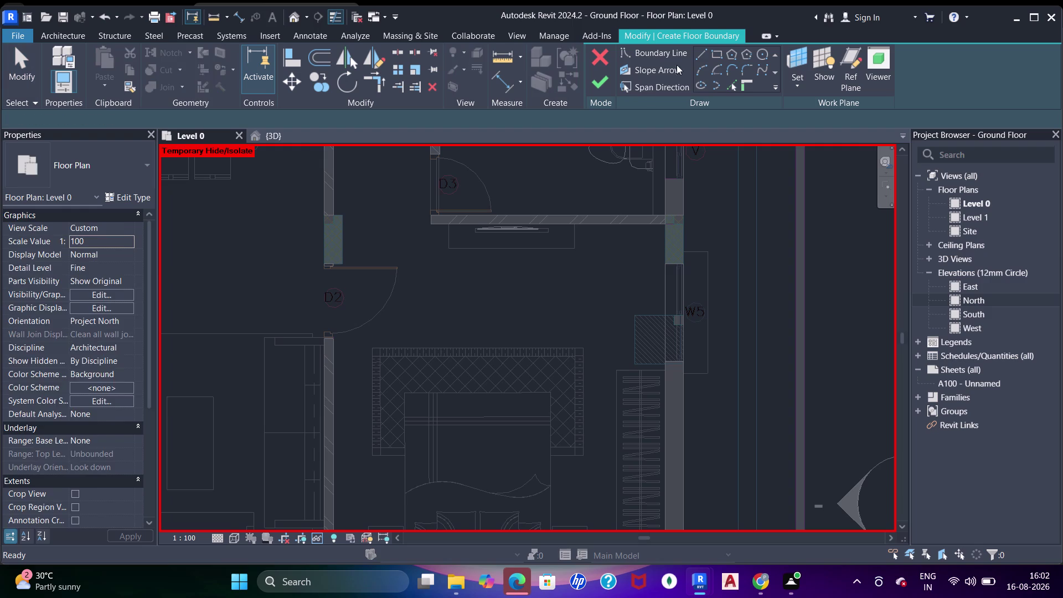
click(735, 86)
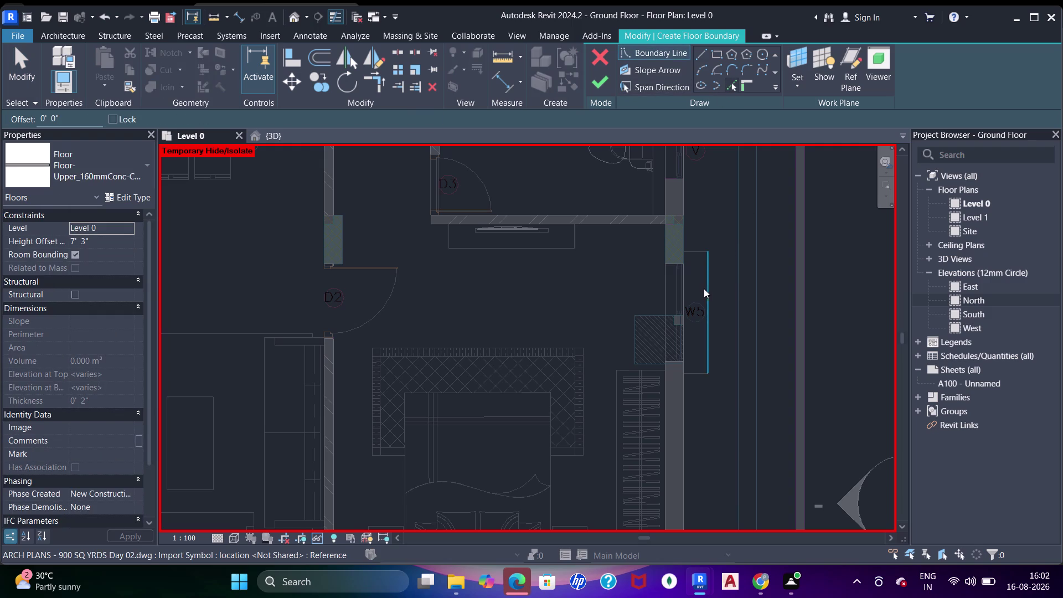
click(705, 288)
click(695, 255)
click(685, 350)
click(690, 371)
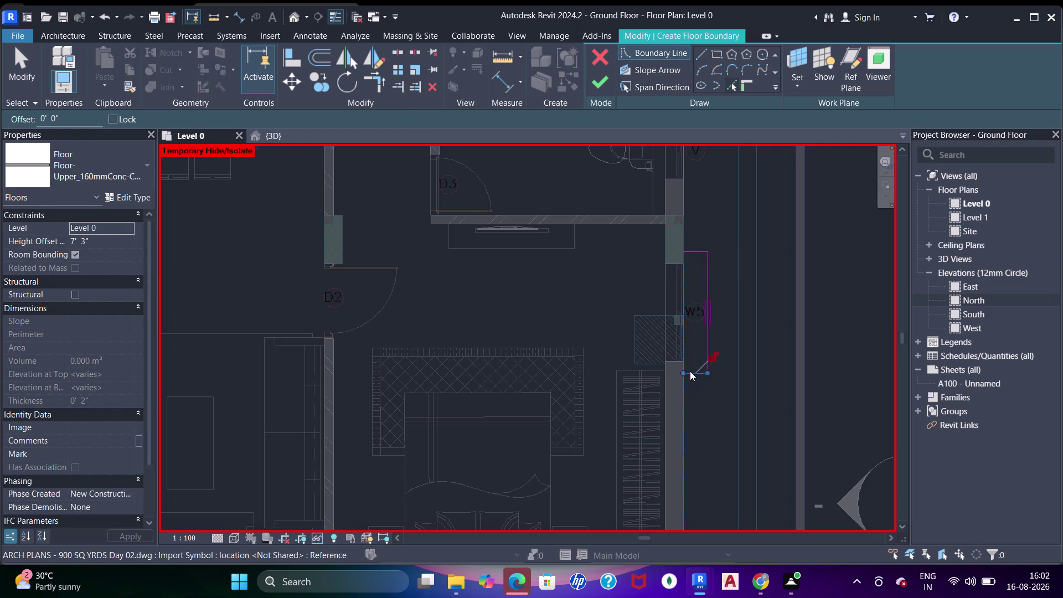
middle_drag(698, 353, 669, 312)
key(Escape)
key(Escape)
Trim the boundary corners with TR and finish the 7'3" slab of about 0.465 m².
key(t)
key(r)
click(660, 250)
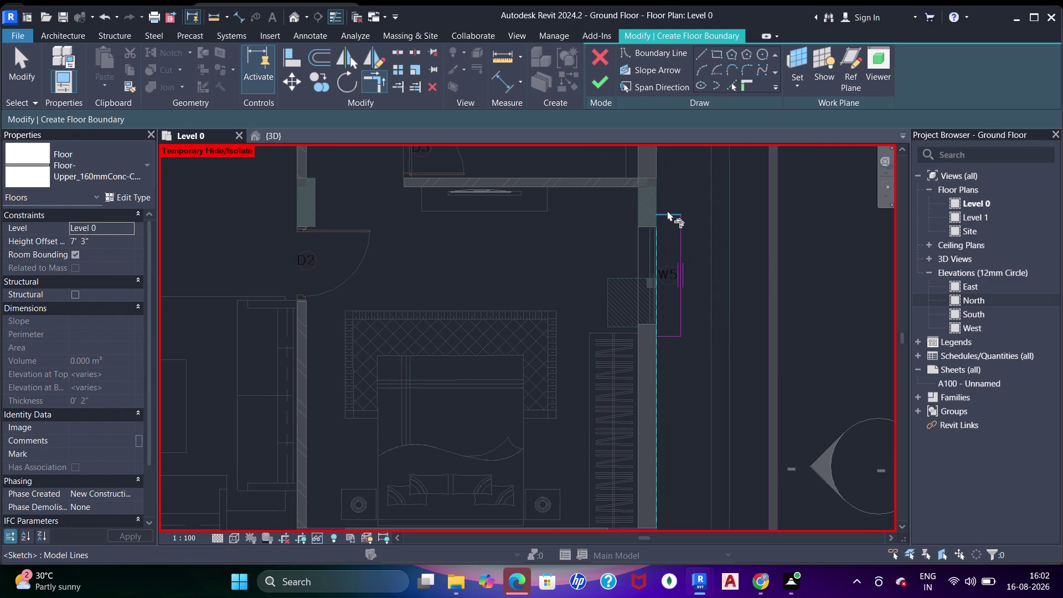
click(667, 210)
click(655, 317)
click(662, 333)
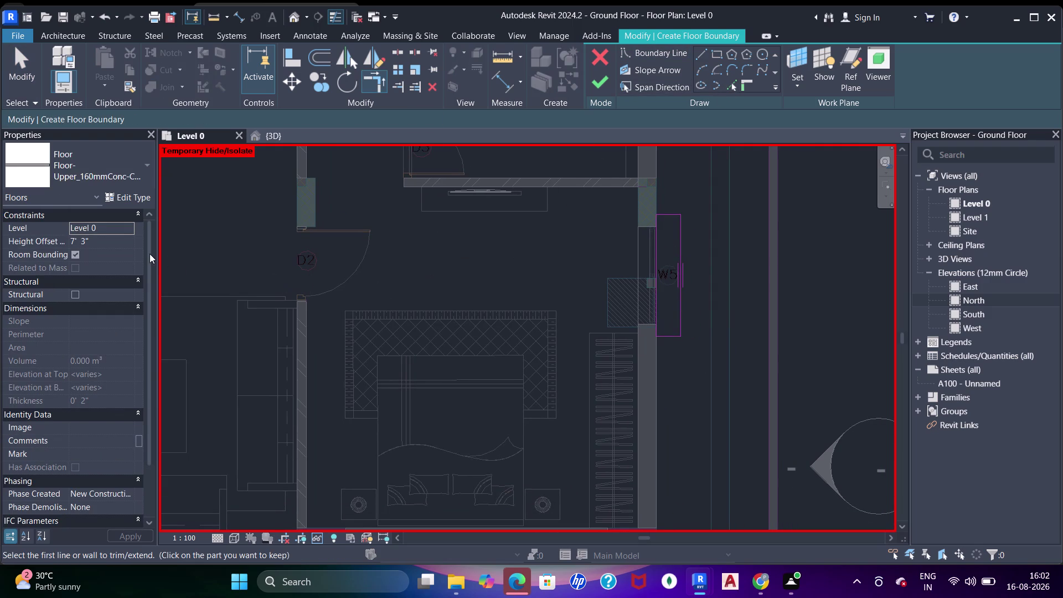
drag(597, 76, 604, 82)
Pan the plan to bring the kitchen window into view.
scroll(down, 3)
middle_drag(696, 279, 646, 264)
scroll(down, 3)
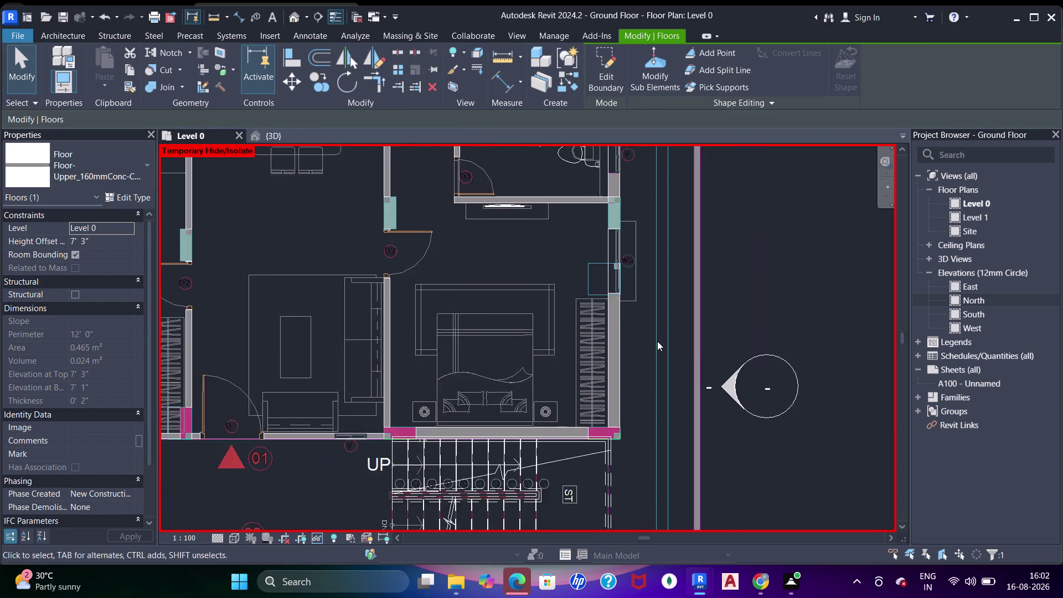
middle_drag(657, 349, 646, 254)
middle_drag(636, 366, 637, 268)
scroll(up, 3)
middle_drag(649, 386, 656, 334)
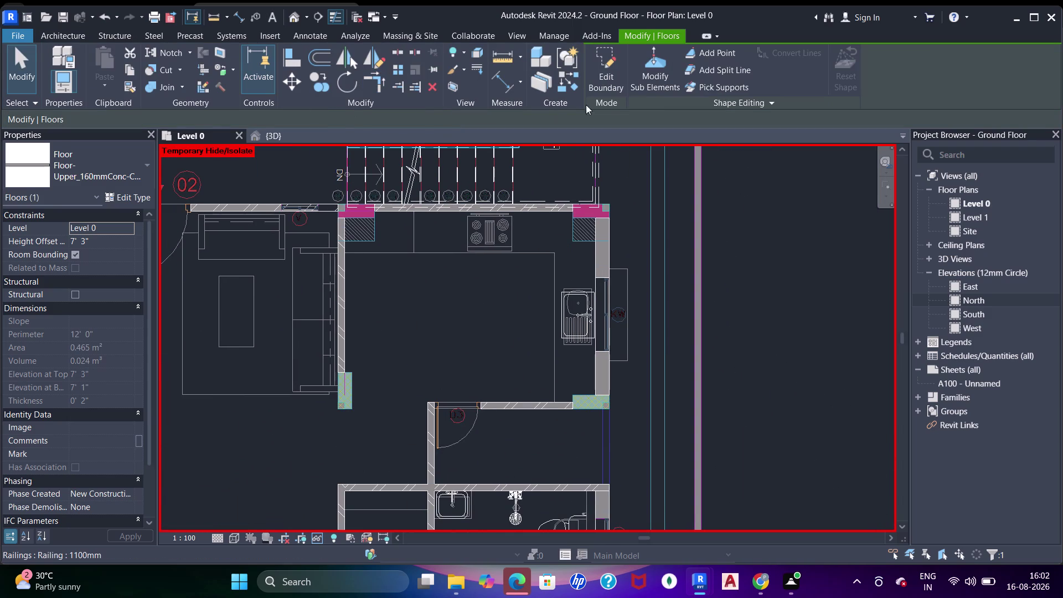
click(65, 37)
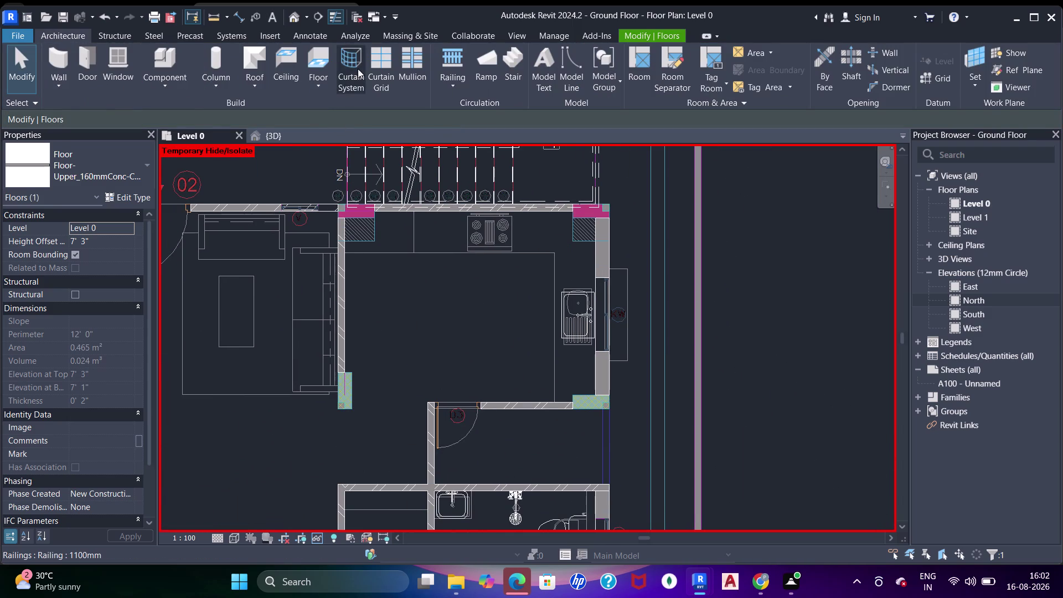
Start a new floor with a rectangular boundary outside the kitchen window.
drag(323, 63, 330, 63)
click(734, 84)
scroll(up, 3)
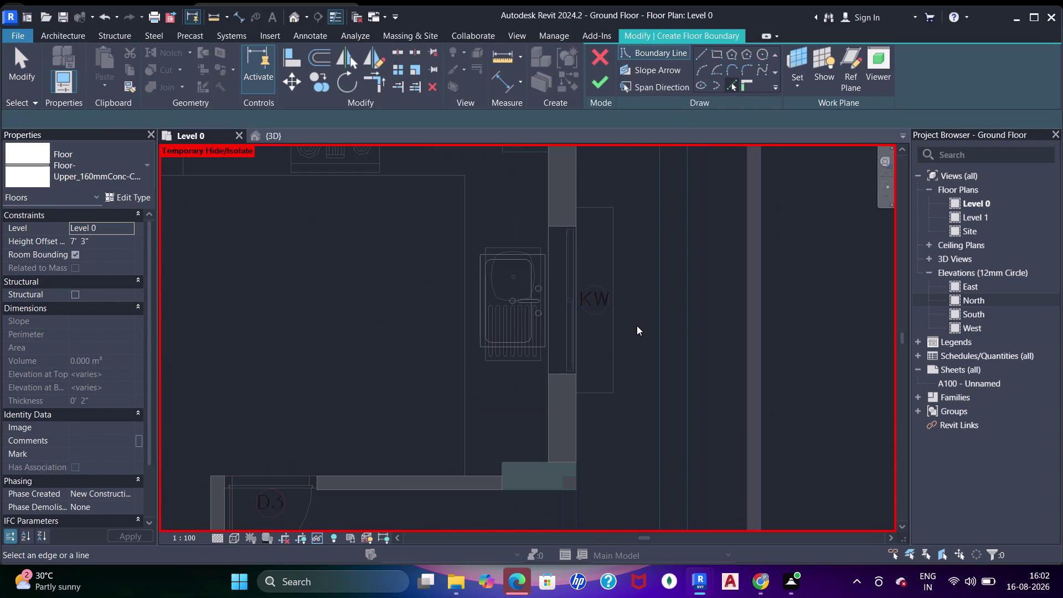
middle_click(636, 326)
click(579, 213)
click(605, 207)
click(615, 252)
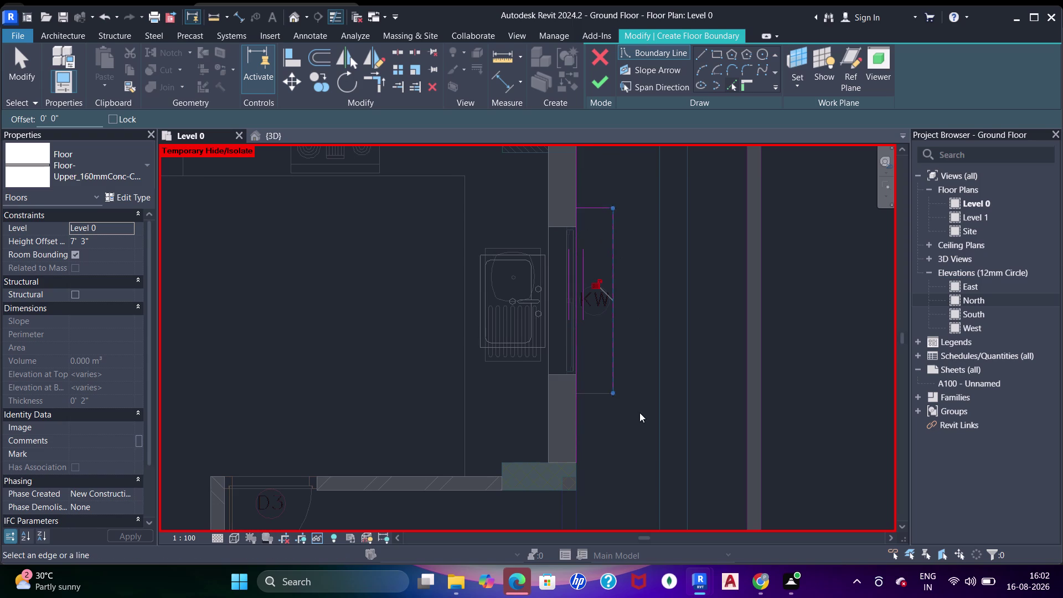
click(603, 391)
key(Escape)
key(Escape)
Trim the kitchen-window rectangle's corners at the wall with TR.
key(t)
key(r)
click(581, 335)
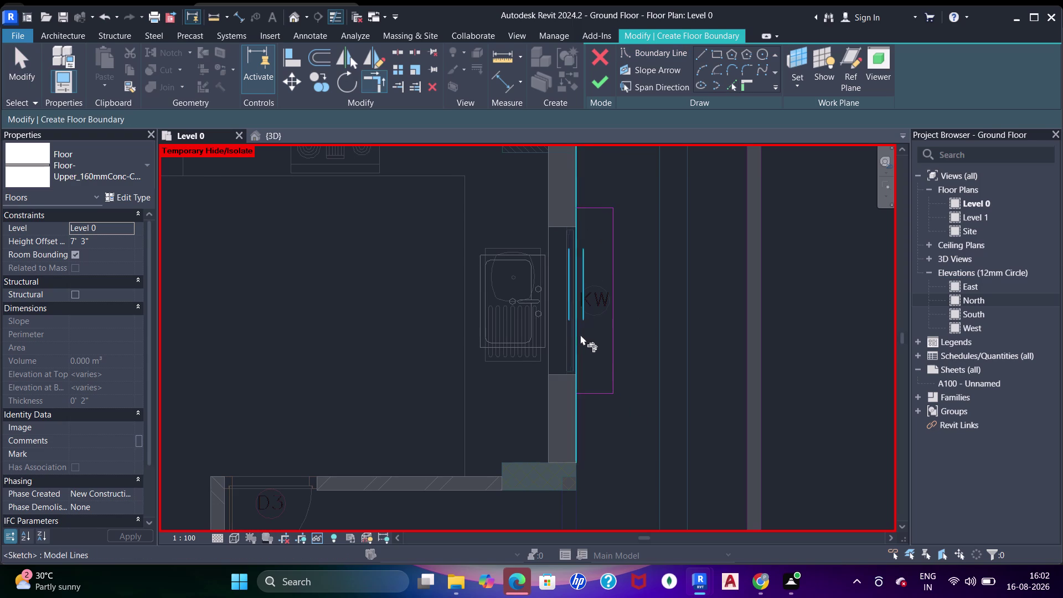
drag(593, 392, 593, 384)
click(583, 238)
drag(587, 213, 594, 212)
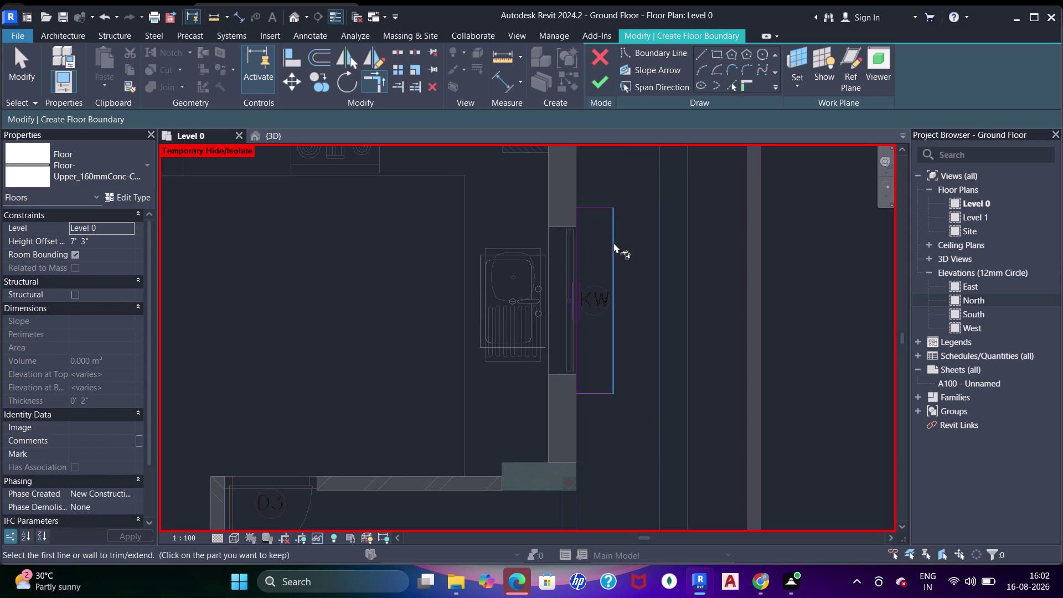
Sketch a rectangular boundary outside the next W5 window.
scroll(down, 3)
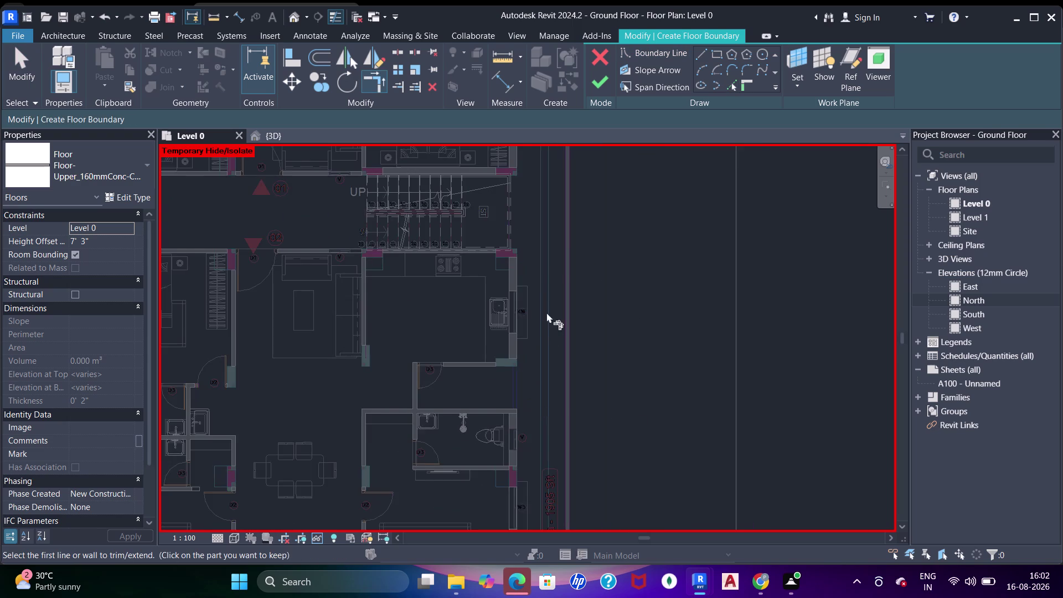
middle_drag(547, 310, 557, 240)
scroll(up, 3)
middle_drag(541, 446, 556, 361)
scroll(up, 3)
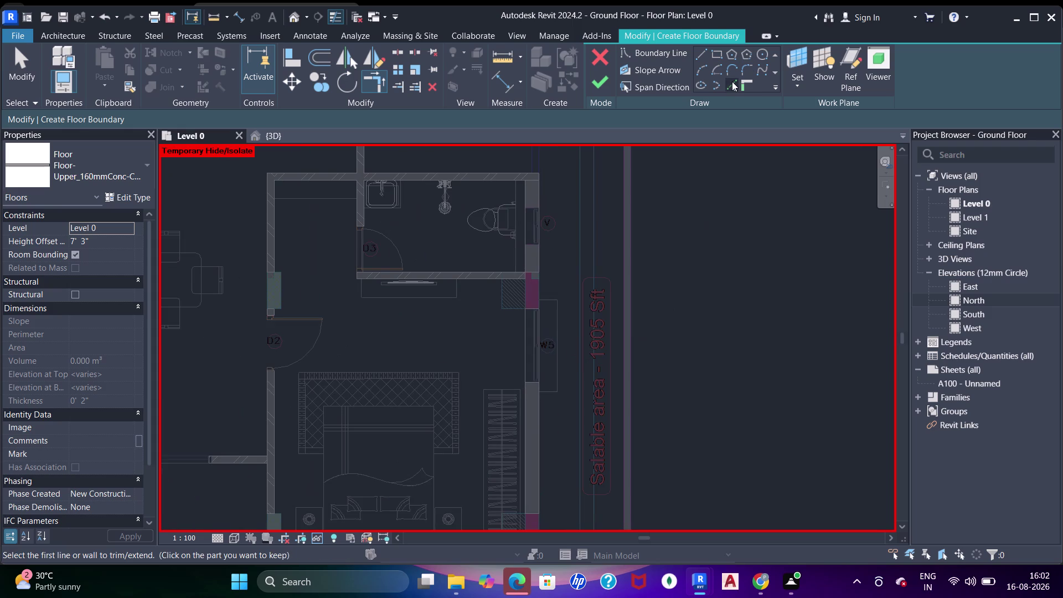
drag(732, 81, 732, 86)
scroll(up, 3)
click(505, 267)
click(513, 304)
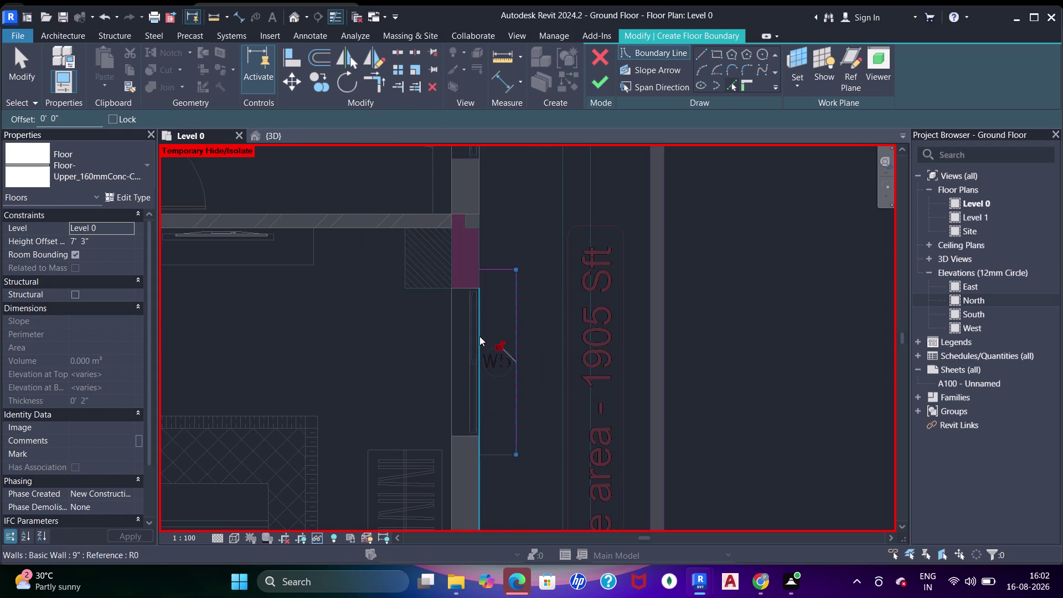
click(479, 336)
click(491, 453)
key(Escape)
key(Escape)
Trim that W5 rectangle's corners at the wall.
key(t)
key(r)
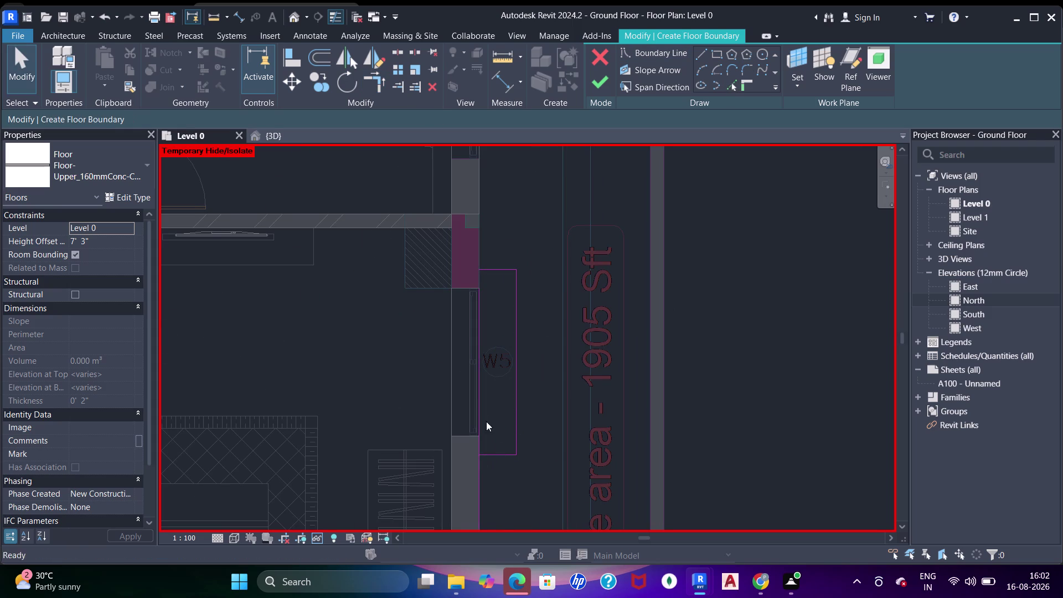
drag(475, 373, 479, 366)
click(496, 269)
click(485, 407)
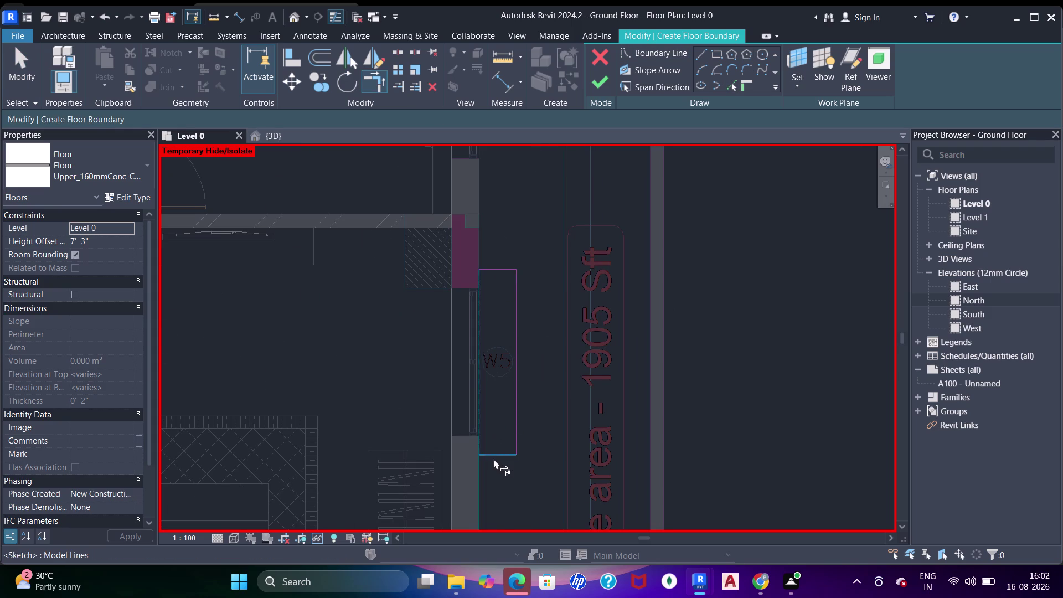
click(493, 457)
Sketch a rectangular boundary below the W5 window under the bedroom.
scroll(down, 3)
middle_drag(515, 373, 539, 338)
scroll(down, 3)
scroll(up, 3)
middle_drag(443, 349, 514, 372)
scroll(up, 3)
click(729, 86)
scroll(up, 3)
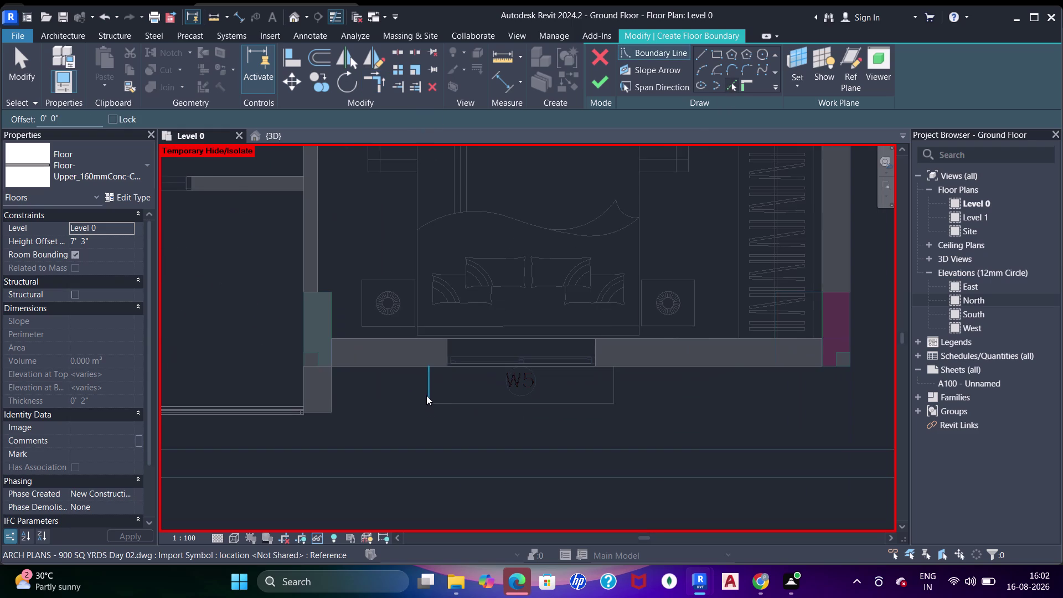
click(427, 392)
click(449, 404)
click(600, 407)
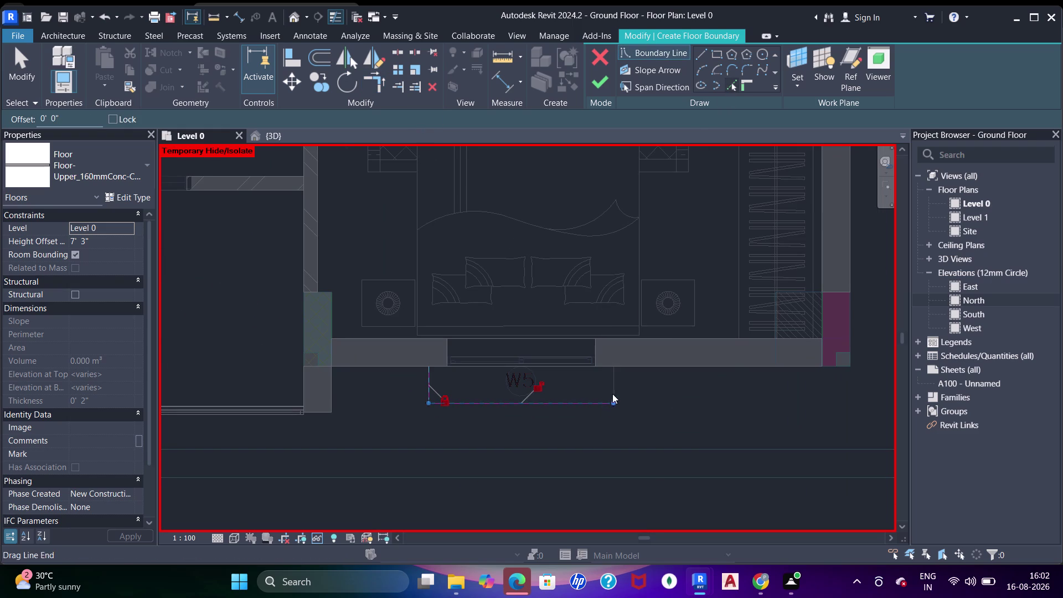
click(613, 390)
click(593, 373)
click(566, 366)
key(Escape)
key(Escape)
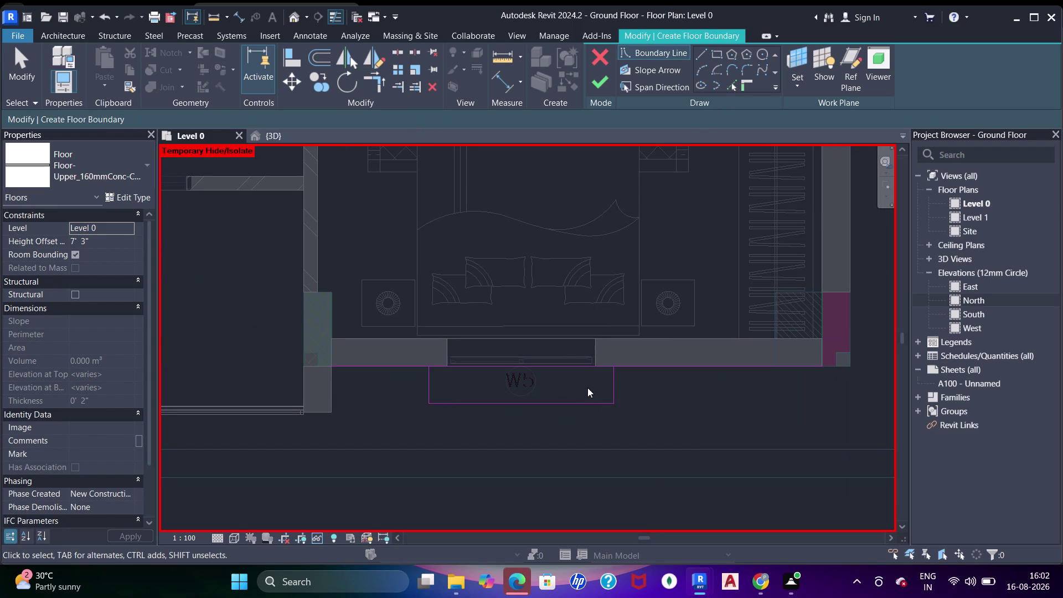
Trim the bedroom W5 rectangle's corners to close its loop.
key(t)
key(r)
drag(584, 366, 592, 368)
click(617, 391)
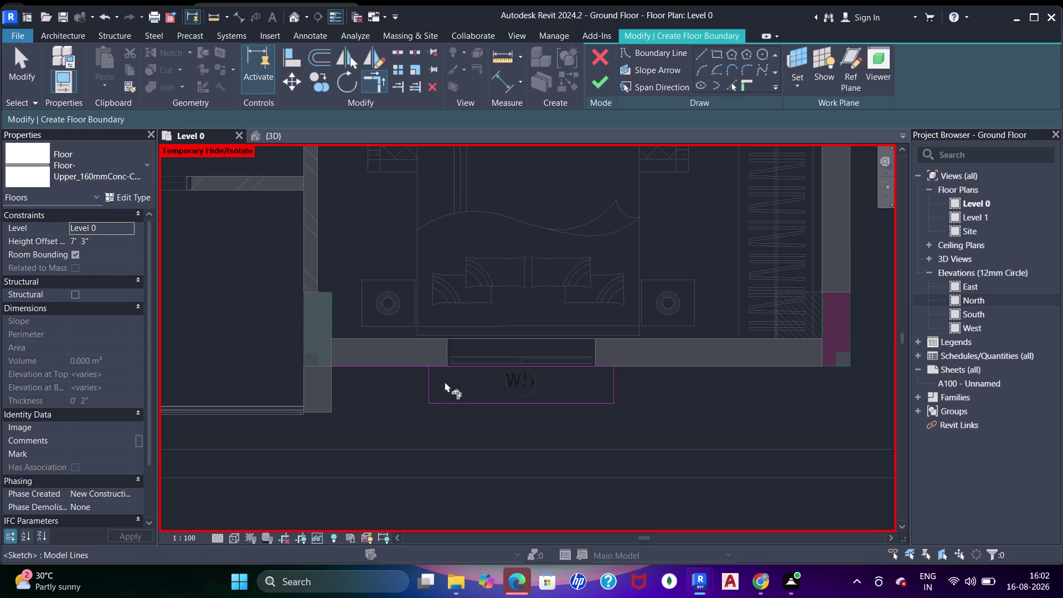
click(434, 379)
click(445, 368)
Sketch a rectangular boundary below the last W5 window.
scroll(down, 3)
middle_drag(398, 352, 604, 355)
middle_drag(369, 356, 497, 354)
scroll(up, 3)
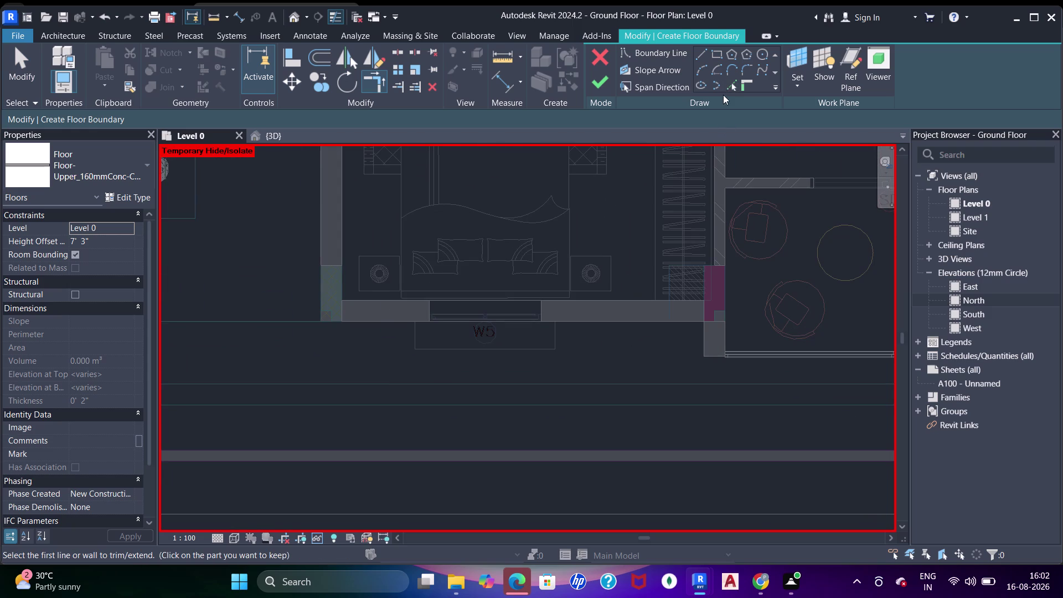
click(726, 90)
scroll(up, 3)
click(359, 319)
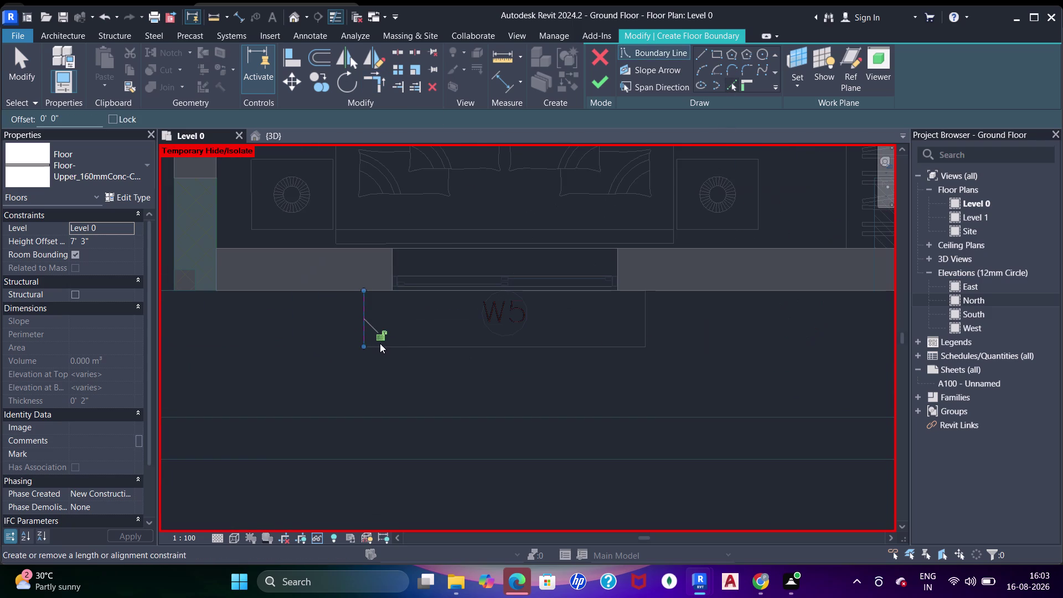
click(380, 345)
click(445, 294)
click(438, 344)
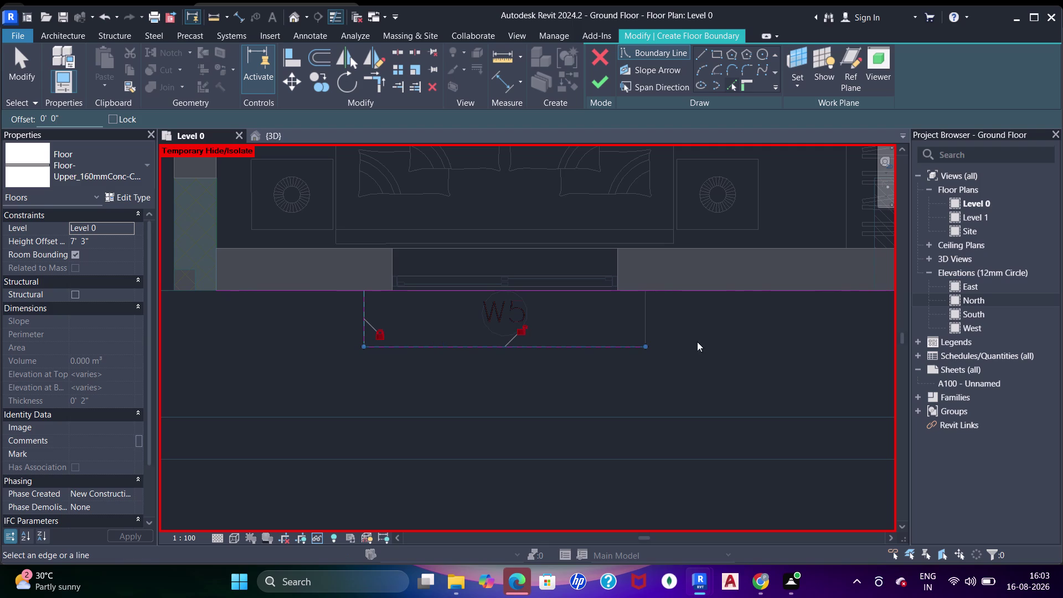
drag(646, 310, 656, 310)
key(Escape)
key(Escape)
Trim the last W5 rectangle's corners at the wall.
key(t)
key(r)
drag(583, 296, 588, 296)
click(639, 321)
click(654, 320)
click(647, 307)
click(633, 288)
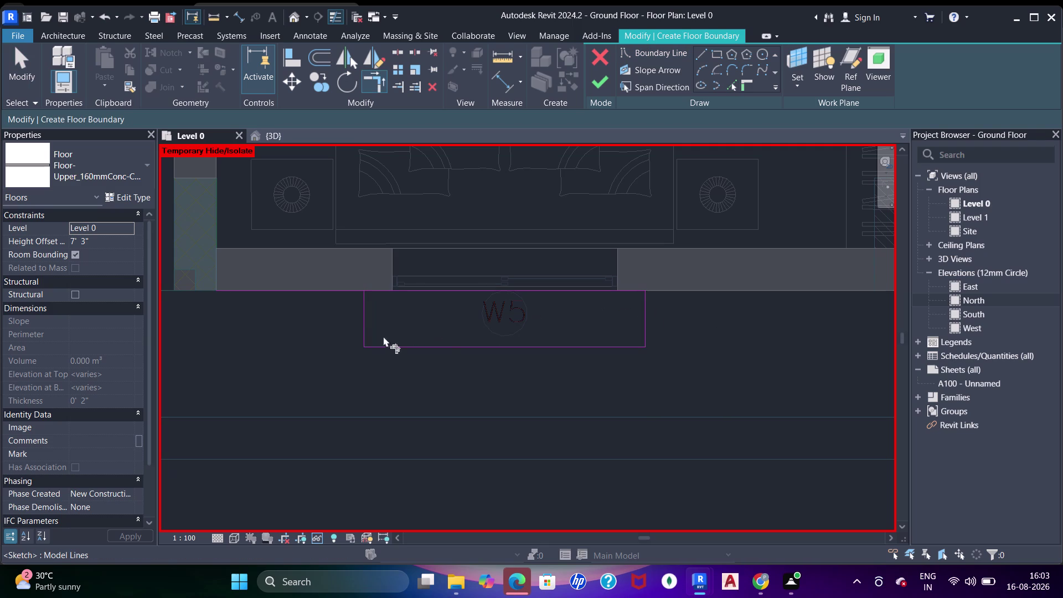
click(366, 318)
click(389, 293)
Review the four-part sketch and finish the 2-inch floor of about 1.858 m².
scroll(down, 3)
middle_drag(350, 371, 633, 357)
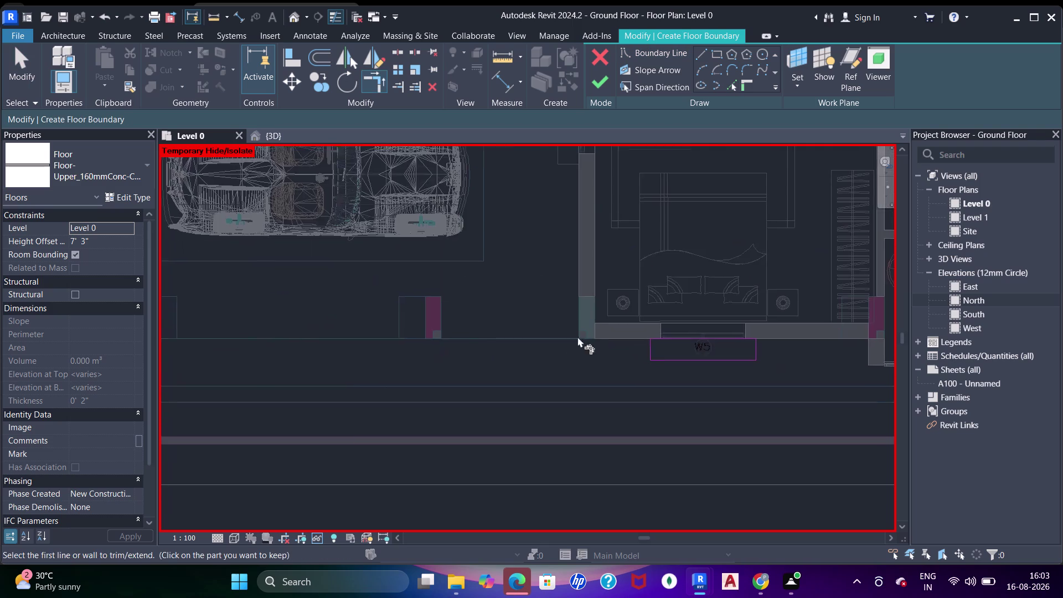
scroll(down, 3)
middle_drag(523, 342, 637, 372)
scroll(down, 3)
middle_drag(558, 330, 647, 433)
middle_drag(610, 301, 620, 374)
scroll(up, 3)
scroll(down, 3)
middle_drag(537, 235, 582, 375)
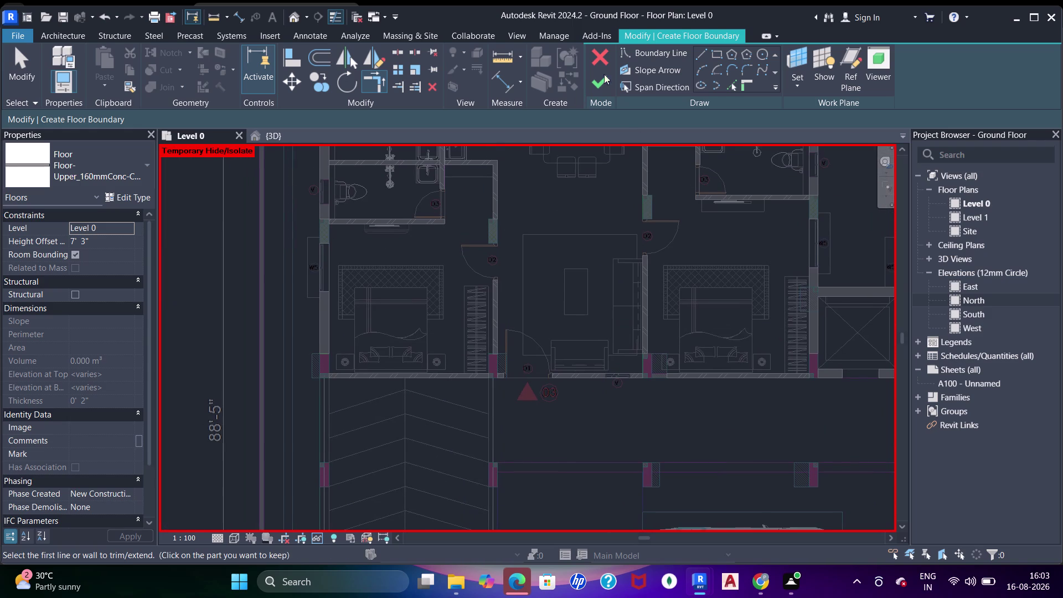
click(607, 80)
Open the 3D view, orbit to the exterior windows and select the slab over a window.
click(275, 137)
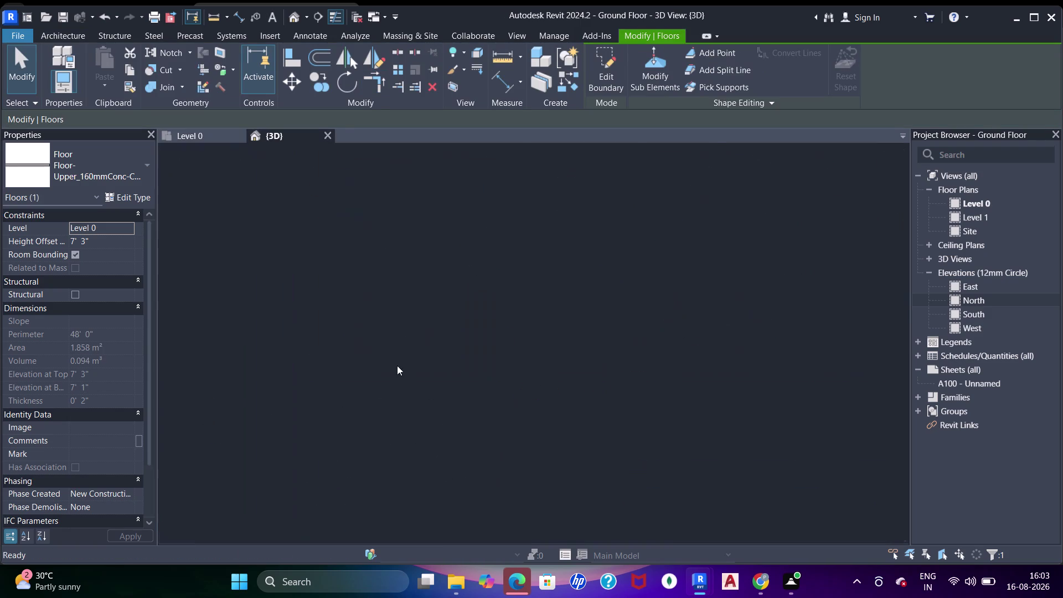
scroll(down, 3)
middle_drag(416, 360, 520, 363)
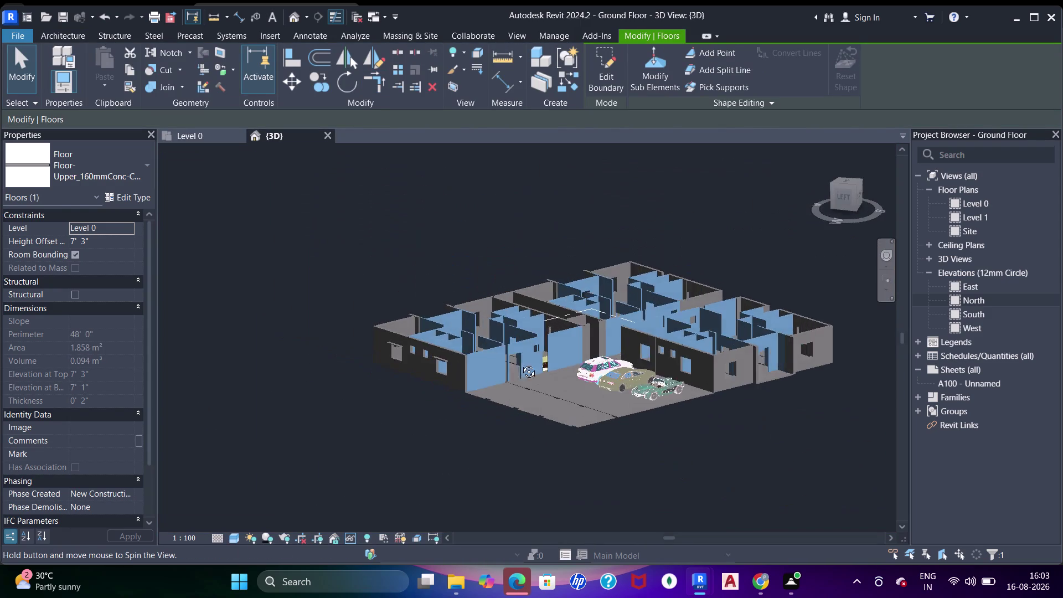
middle_drag(521, 363, 545, 360)
scroll(up, 3)
key(Escape)
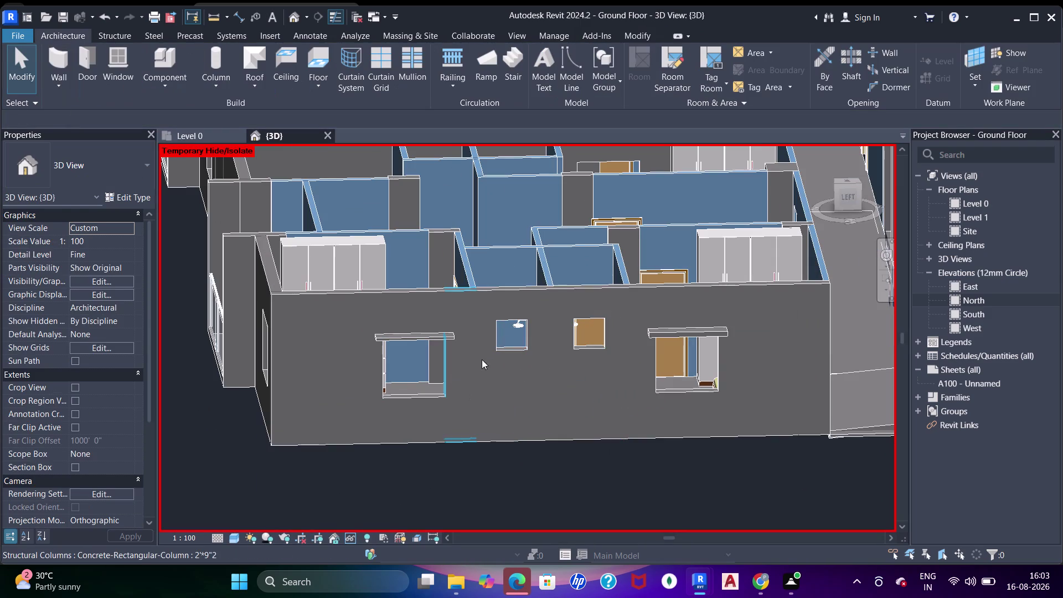
click(408, 338)
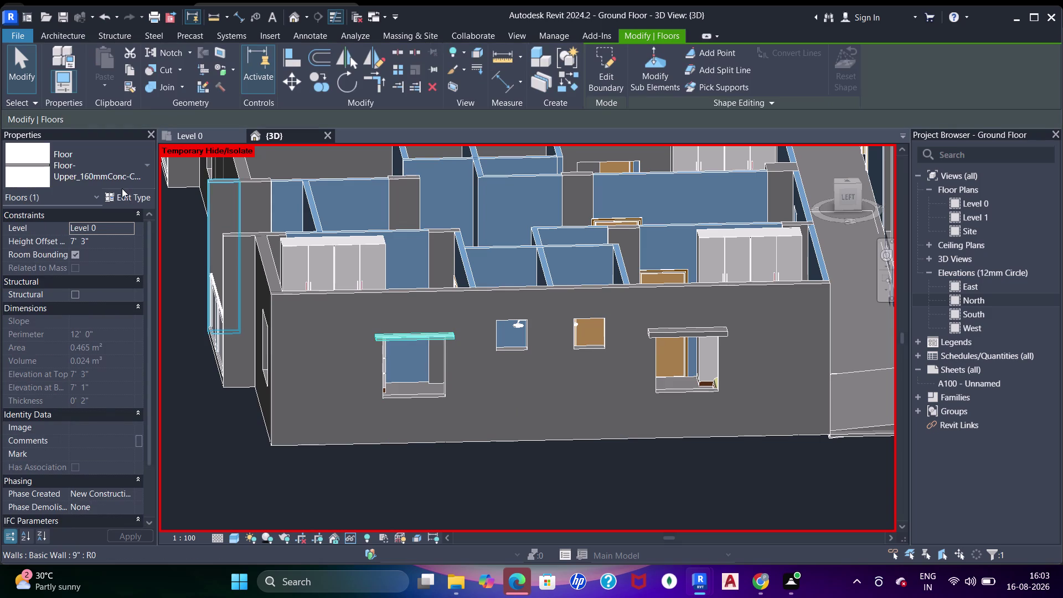
Browse the floor type list in Properties for the selected slab, then cancel.
click(122, 189)
key(Escape)
click(113, 170)
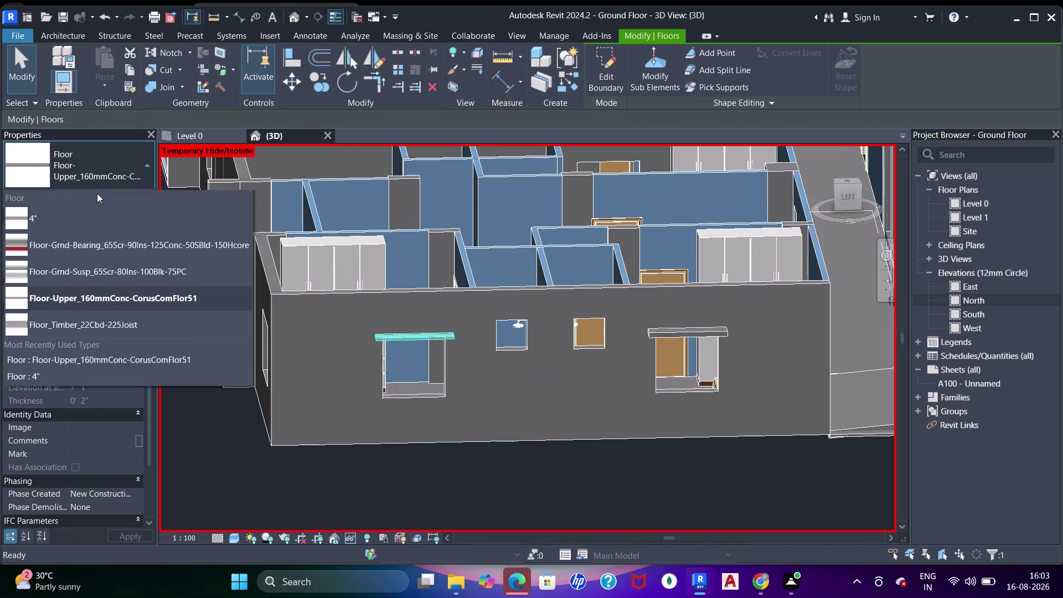
scroll(up, 3)
click(61, 242)
key(Escape)
scroll(down, 3)
Orbit around the house to locate the slabs above the front windows.
middle_drag(460, 327, 513, 349)
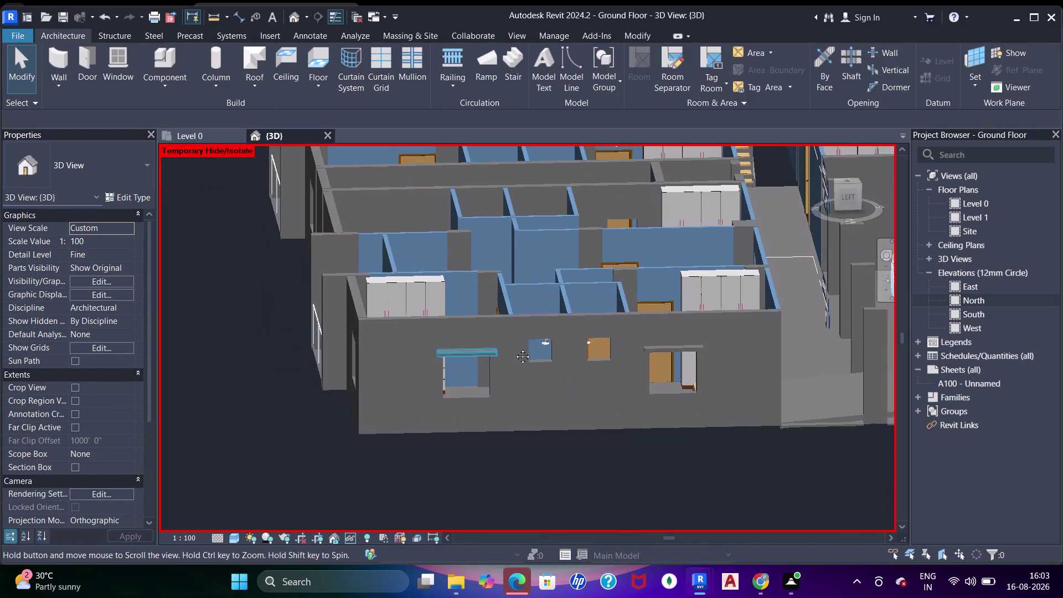
middle_drag(512, 348, 519, 348)
scroll(down, 3)
click(496, 352)
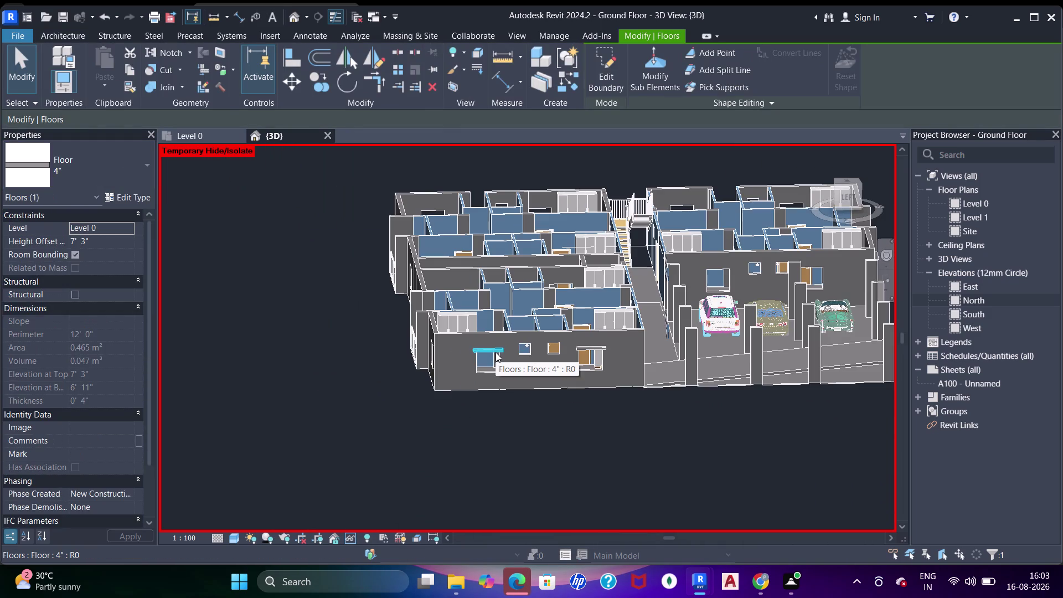
middle_drag(435, 356, 543, 351)
middle_drag(376, 377, 562, 380)
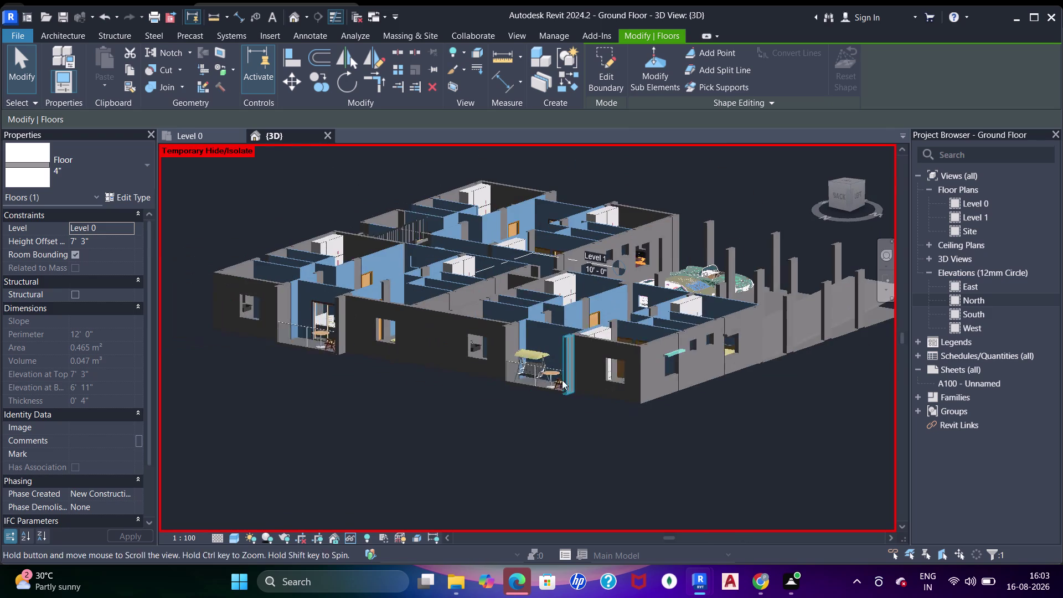
key(Escape)
middle_drag(372, 399, 607, 424)
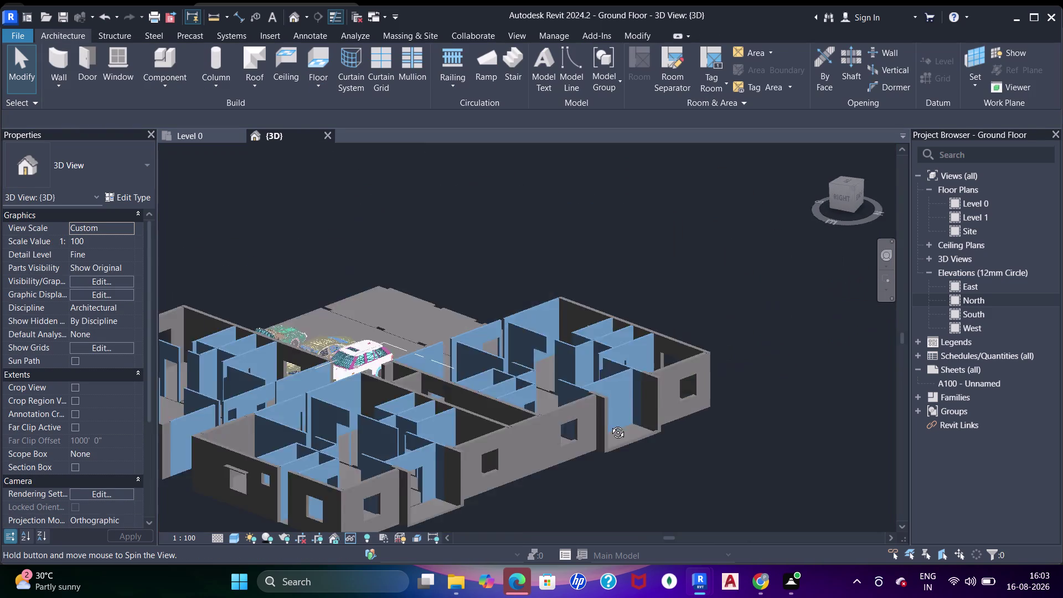
middle_drag(606, 424, 610, 424)
middle_drag(565, 449, 553, 285)
scroll(up, 3)
Select the front window slab, undo a stray edit, and dismiss its context menu.
click(429, 346)
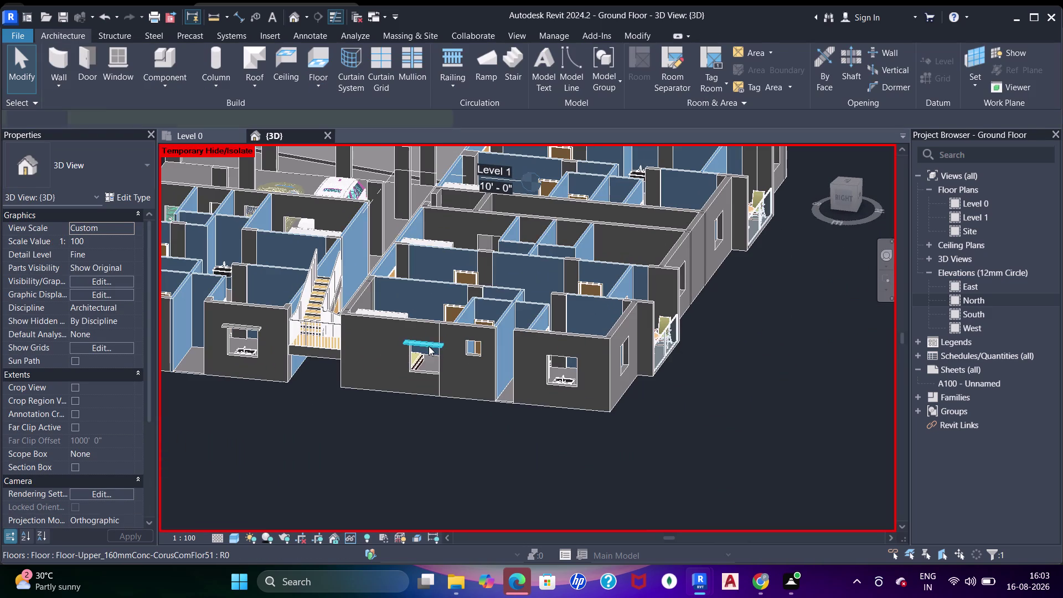
right_click(429, 346)
click(502, 340)
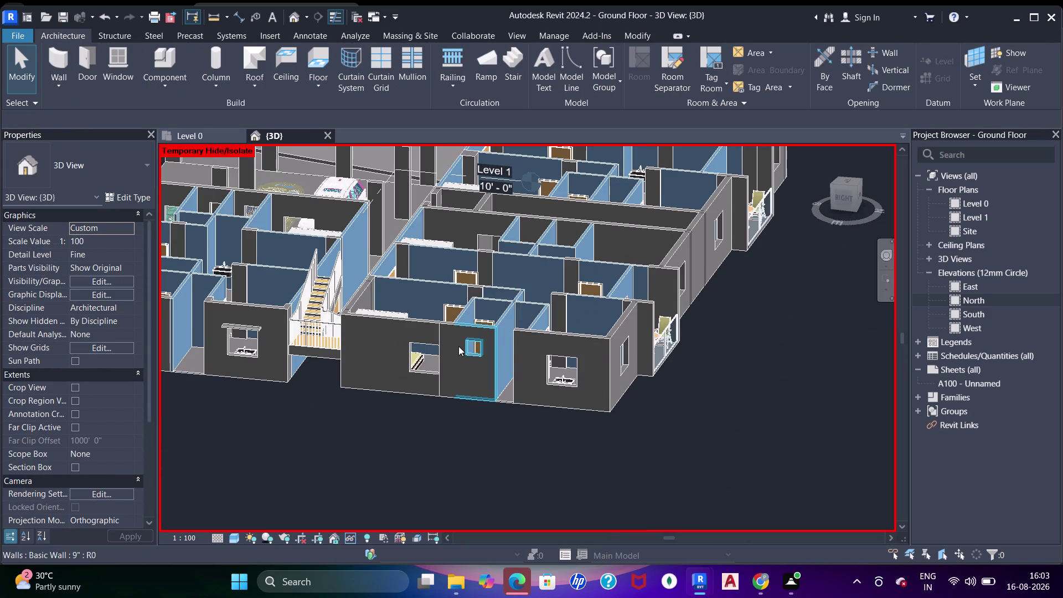
key(ctrl+z)
click(428, 343)
right_click(431, 341)
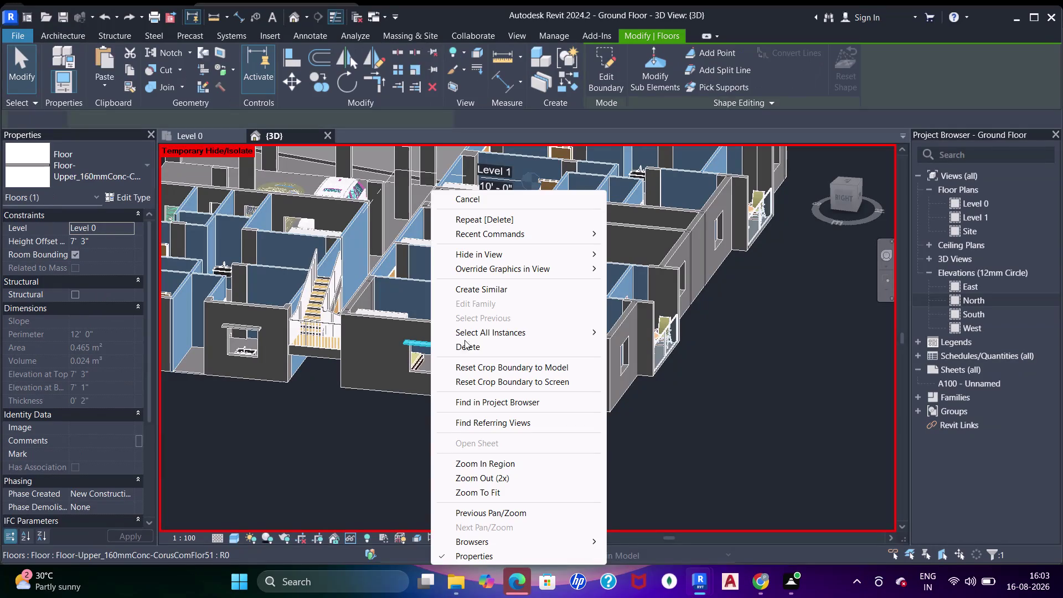
click(480, 335)
Clear the selection and orbit to see more of the house.
click(621, 326)
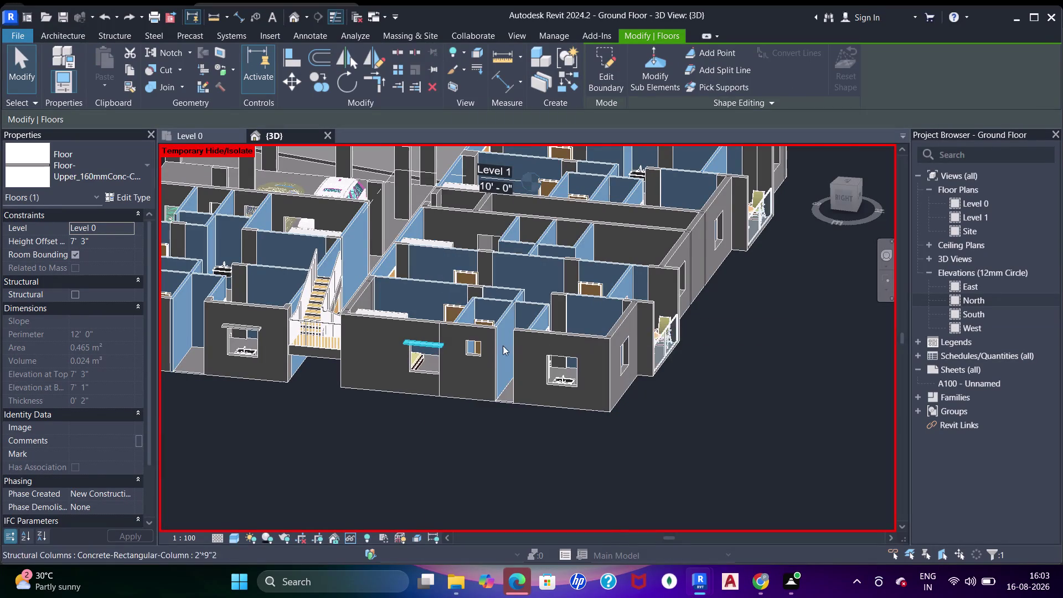
scroll(down, 3)
middle_drag(436, 341, 538, 351)
key(Escape)
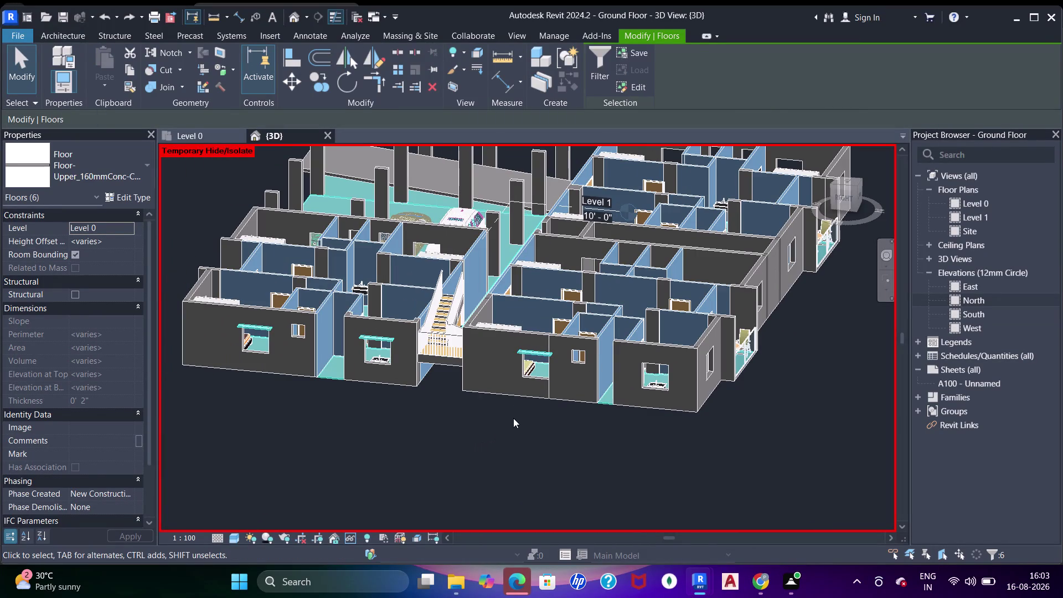
key(Escape)
scroll(up, 3)
Change the single slab above the window to the 4" floor type.
click(539, 351)
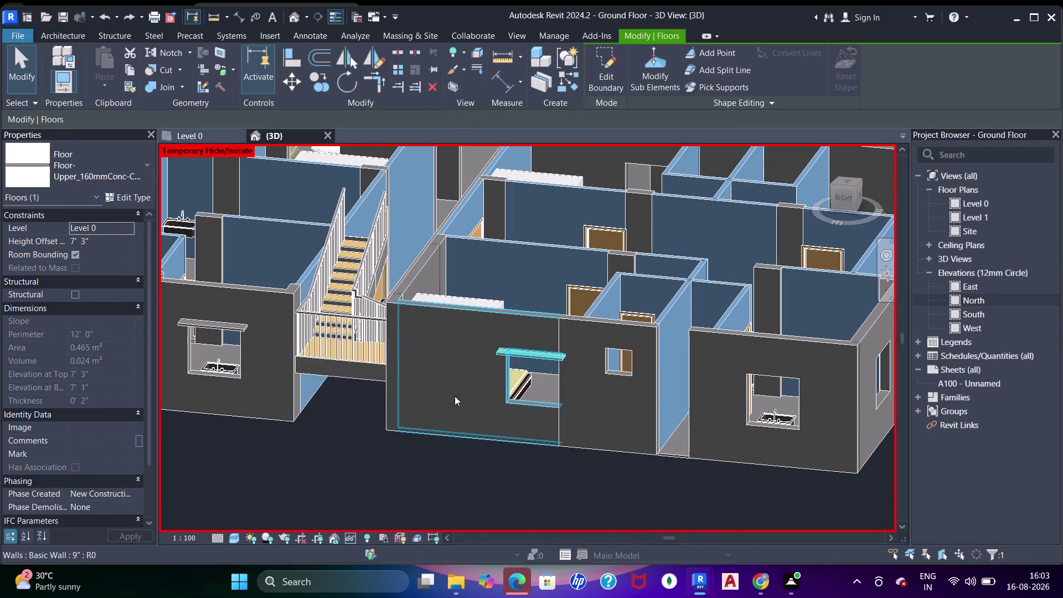
scroll(down, 3)
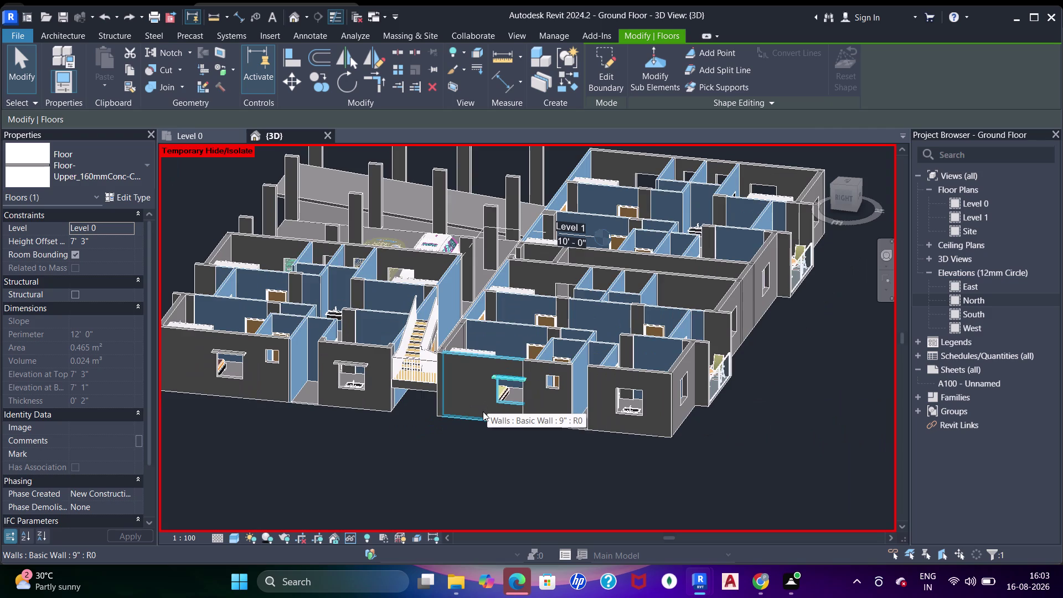
click(123, 180)
scroll(up, 3)
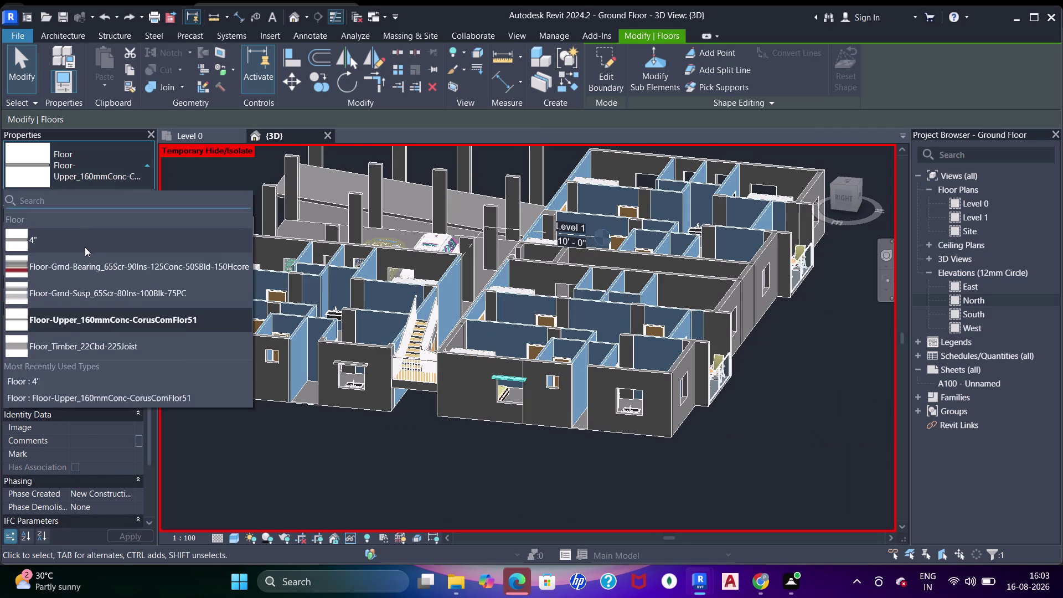
click(79, 244)
Switch the slab above the left window to the 4" floor type too.
middle_drag(481, 347, 677, 340)
scroll(up, 3)
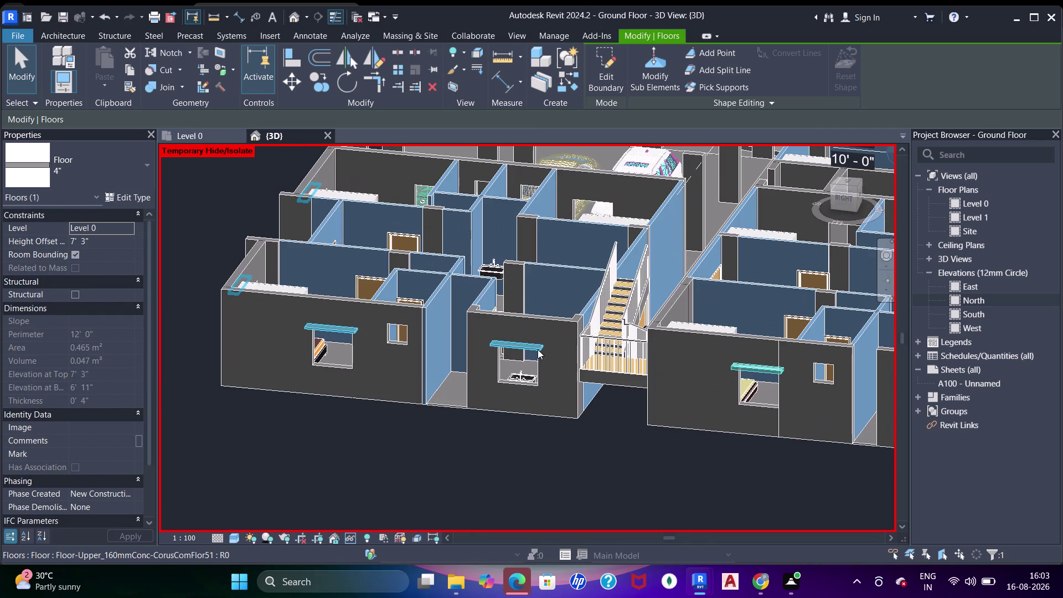
click(538, 349)
click(115, 177)
scroll(up, 3)
click(48, 238)
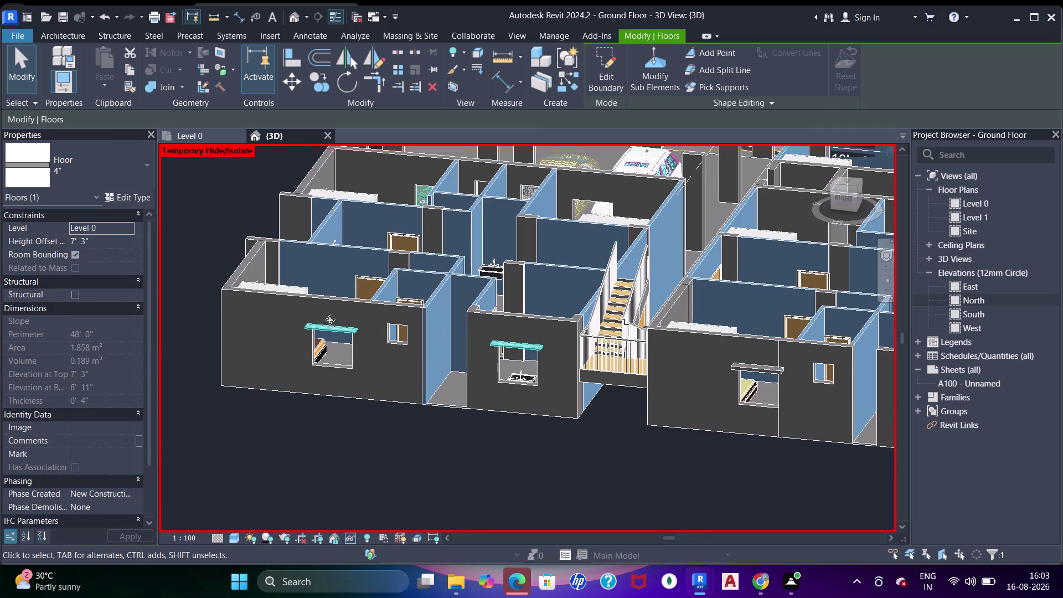
Orbit toward the garage and select the garage floor slab.
click(330, 332)
middle_drag(339, 370, 382, 372)
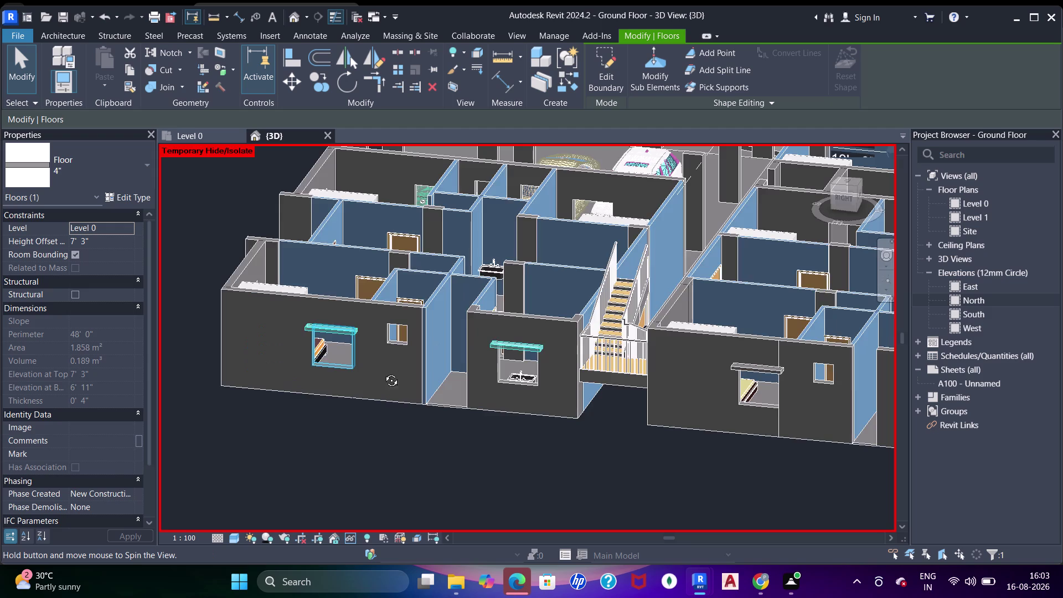
middle_drag(382, 372, 425, 355)
middle_drag(508, 413, 573, 407)
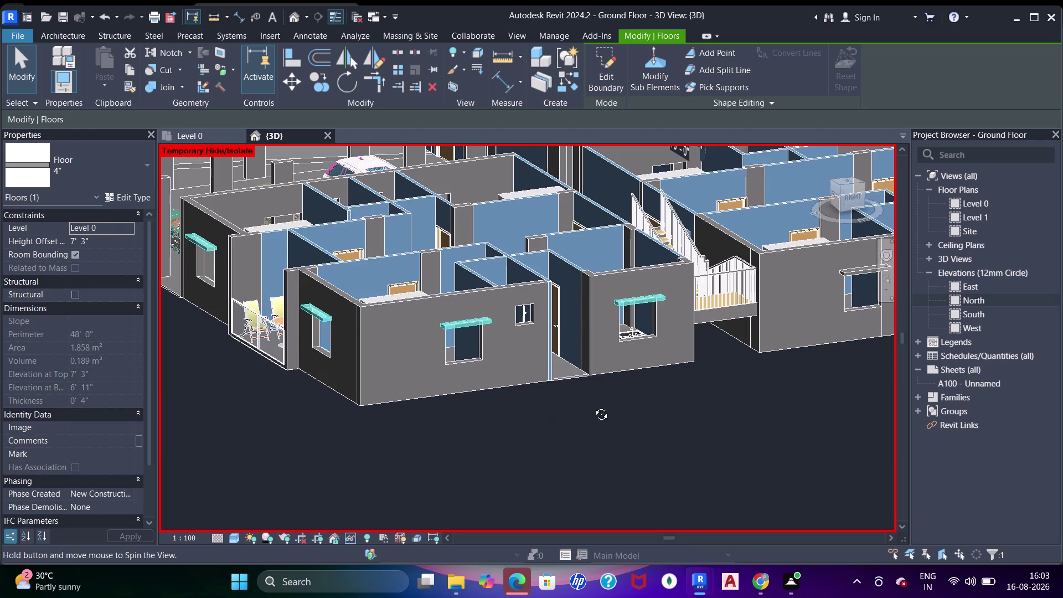
middle_drag(573, 407, 745, 370)
middle_drag(448, 379, 741, 360)
middle_drag(423, 408, 473, 390)
click(387, 348)
middle_drag(503, 375, 438, 427)
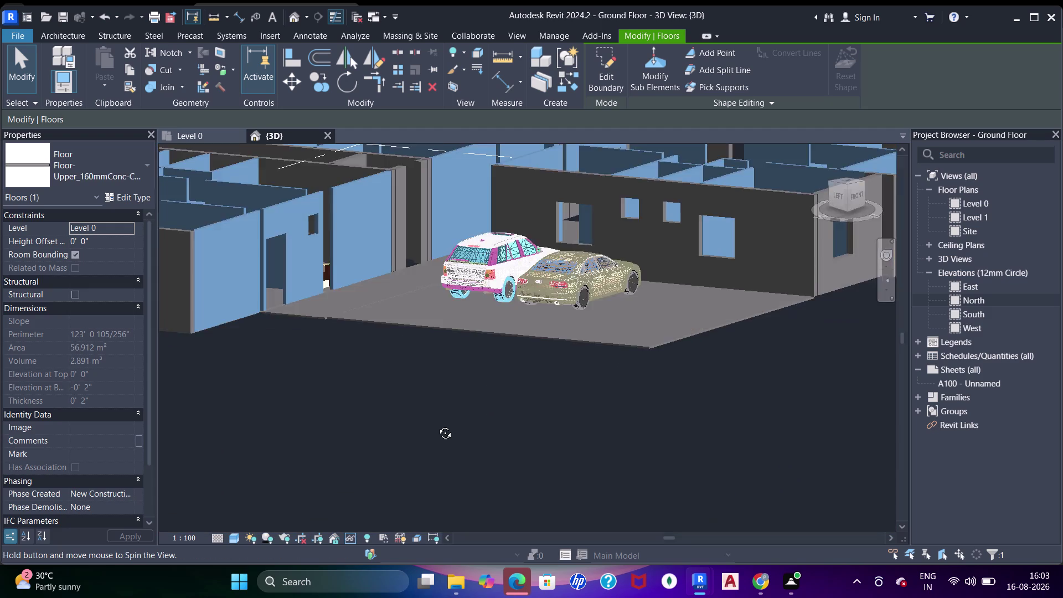
Orbit to the garage side and inspect the slab above the door.
key(Escape)
key(Escape)
scroll(down, 3)
middle_drag(669, 361, 496, 369)
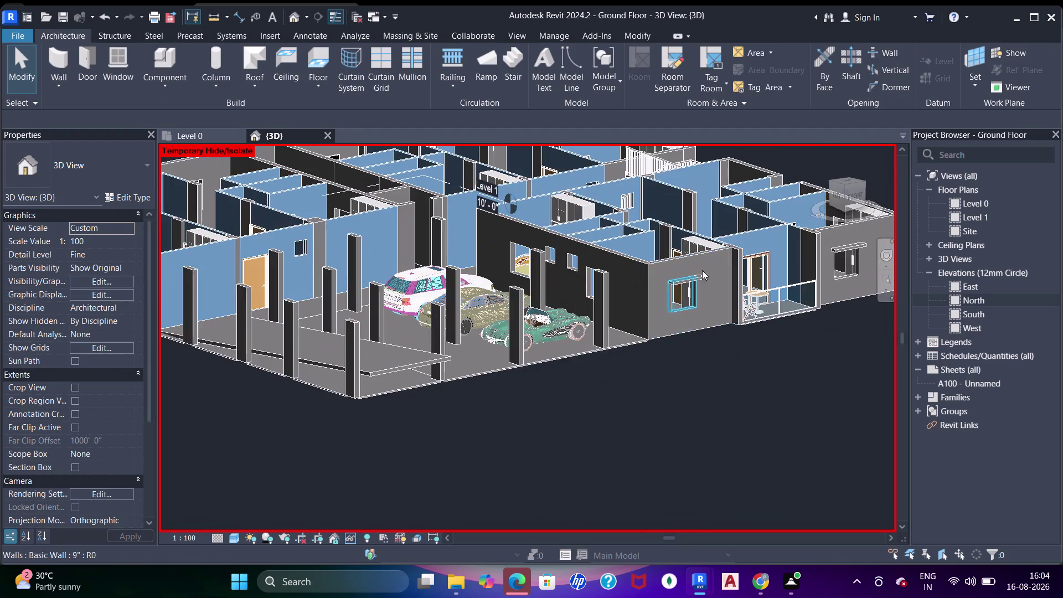
scroll(up, 3)
scroll(up, 3)
click(674, 306)
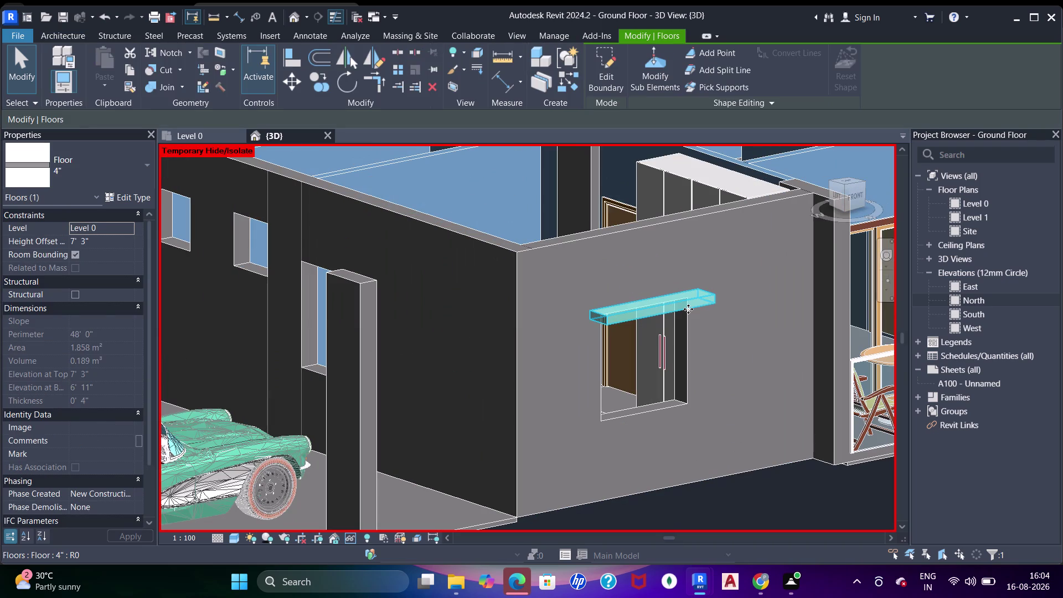
key(Escape)
scroll(down, 3)
Zoom out to a side-on view of the house, then open and pan the Level 0 plan.
middle_drag(719, 306, 496, 385)
scroll(down, 3)
middle_drag(676, 357, 636, 374)
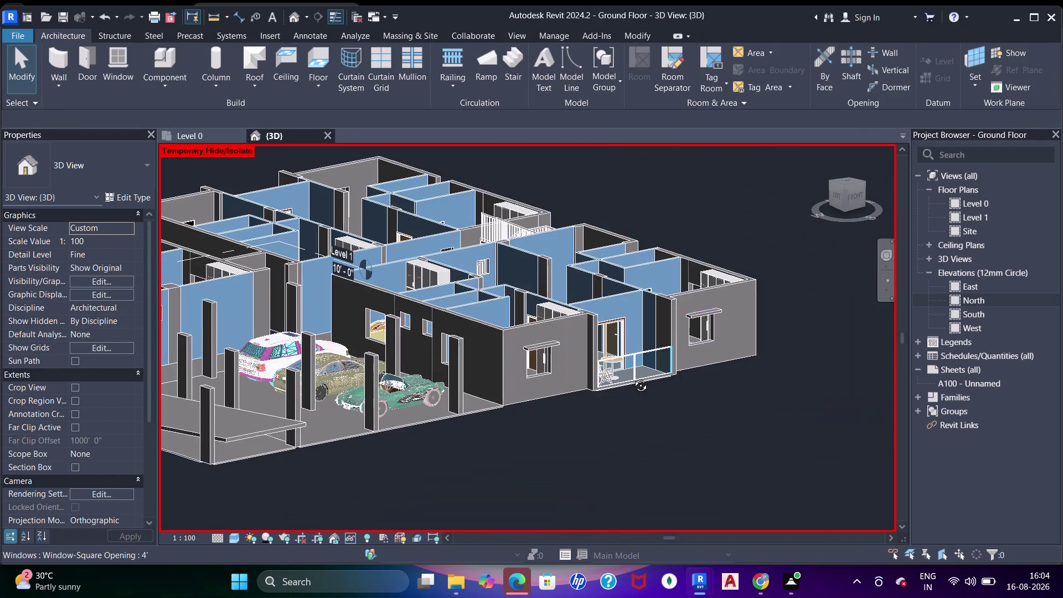
middle_drag(637, 374, 699, 311)
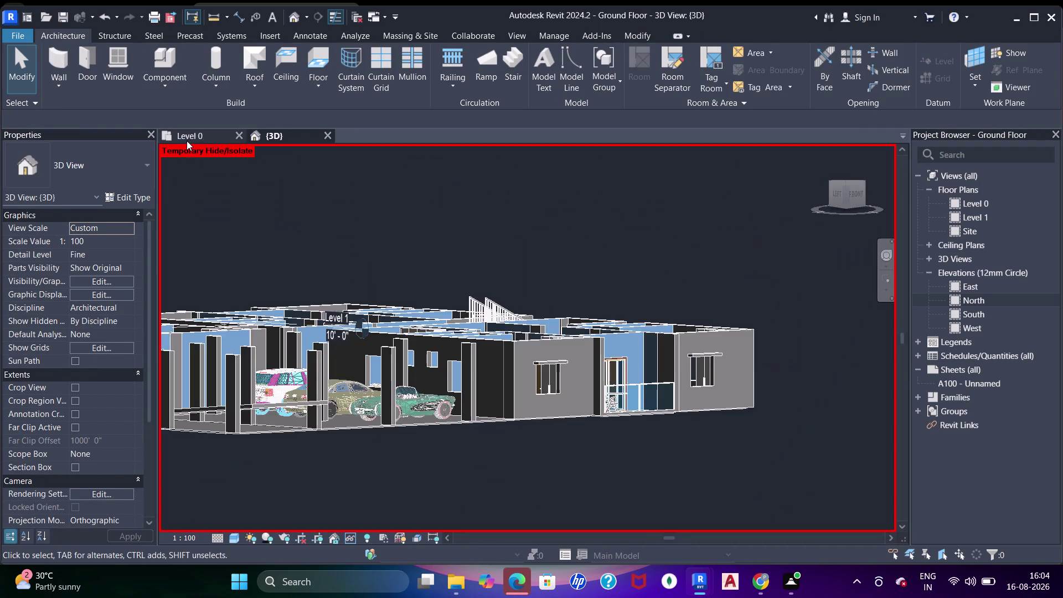
click(186, 141)
scroll(down, 3)
middle_drag(285, 284, 318, 316)
Pan the Level 0 plan to the central living area and start Place a Component.
scroll(down, 3)
middle_drag(337, 288, 350, 373)
scroll(up, 3)
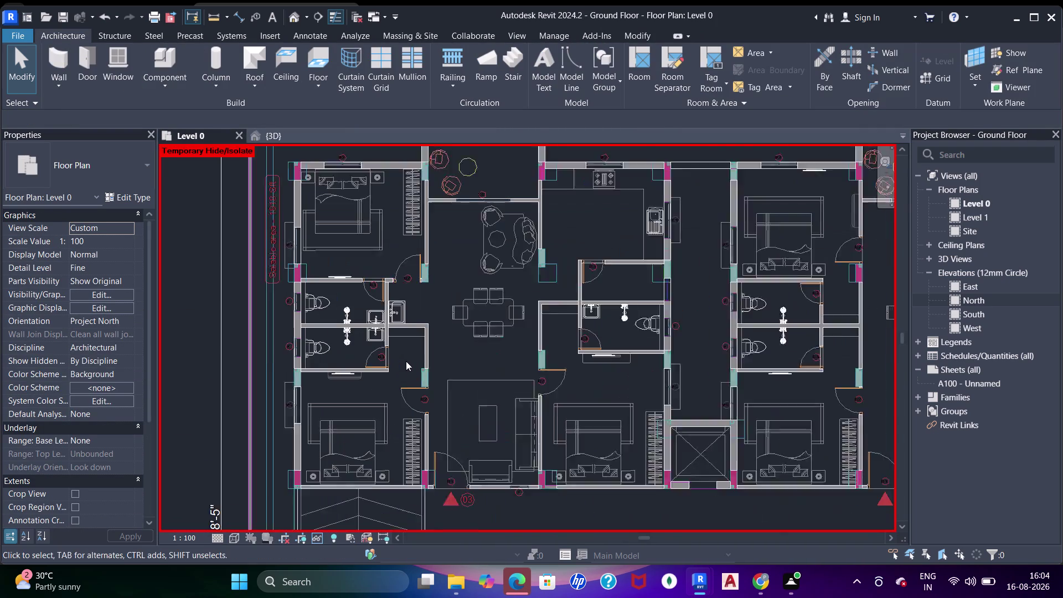
middle_drag(522, 450, 462, 409)
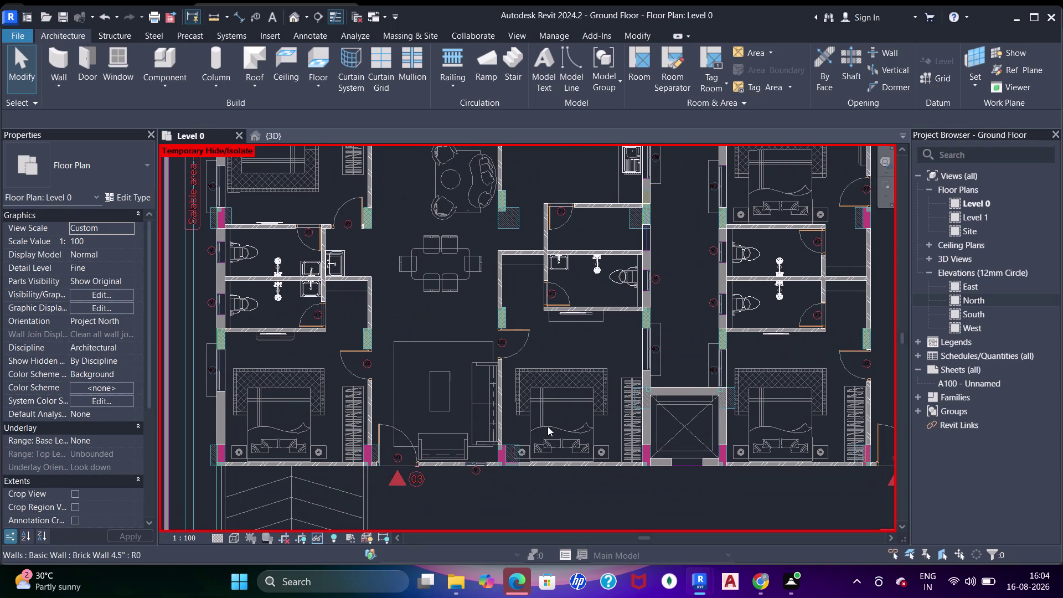
middle_drag(593, 424, 386, 427)
middle_drag(597, 394, 508, 350)
middle_drag(706, 480, 595, 530)
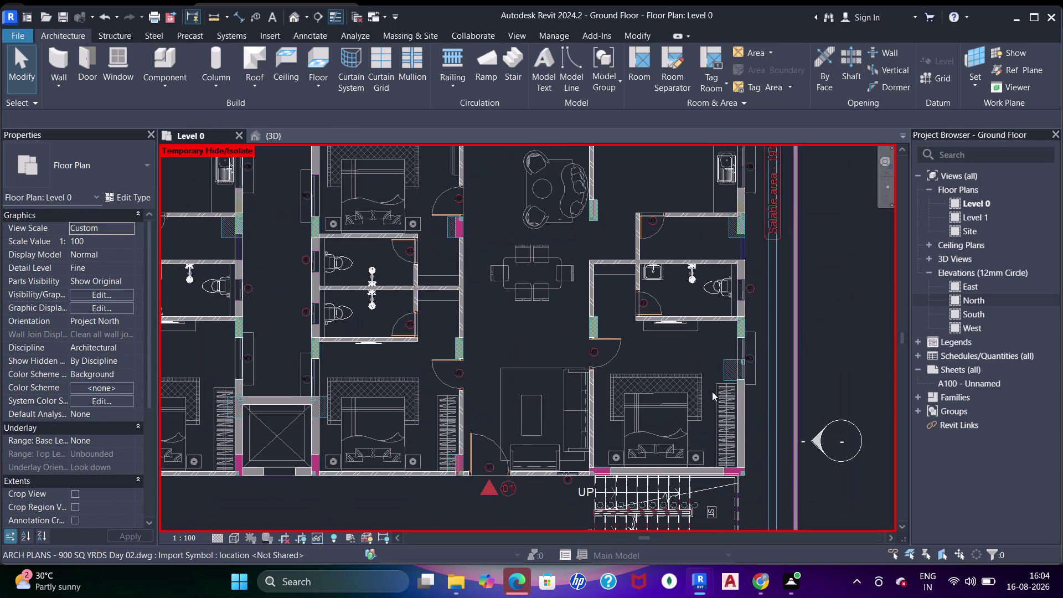
middle_drag(693, 335, 709, 421)
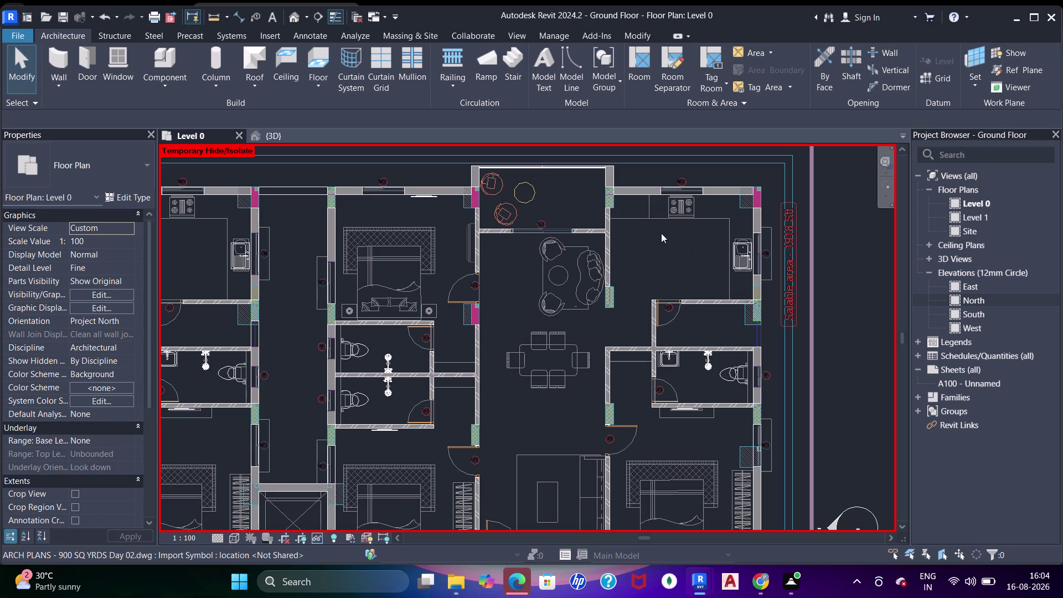
scroll(up, 3)
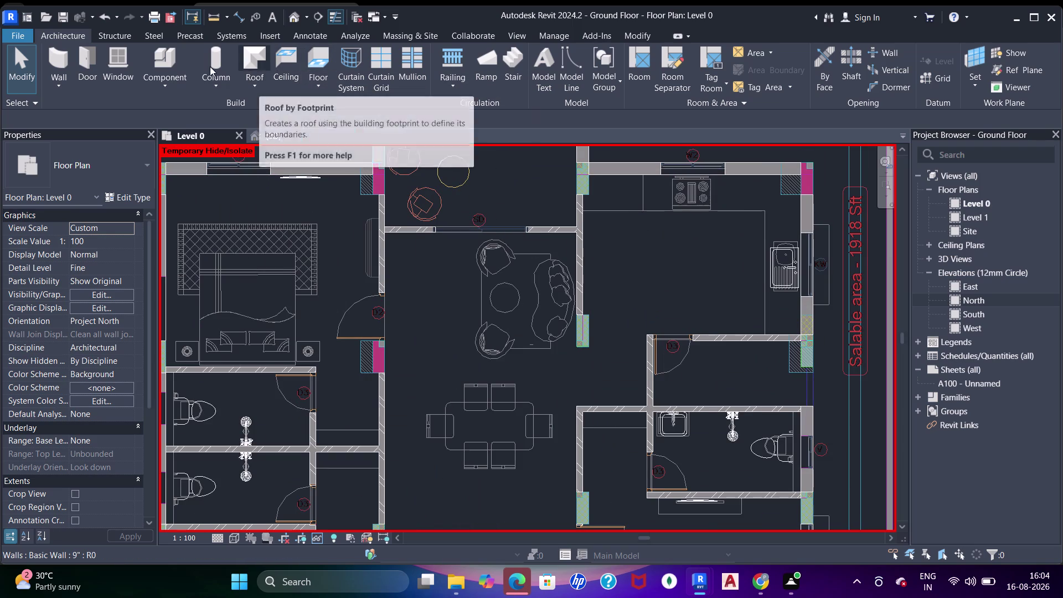
click(171, 57)
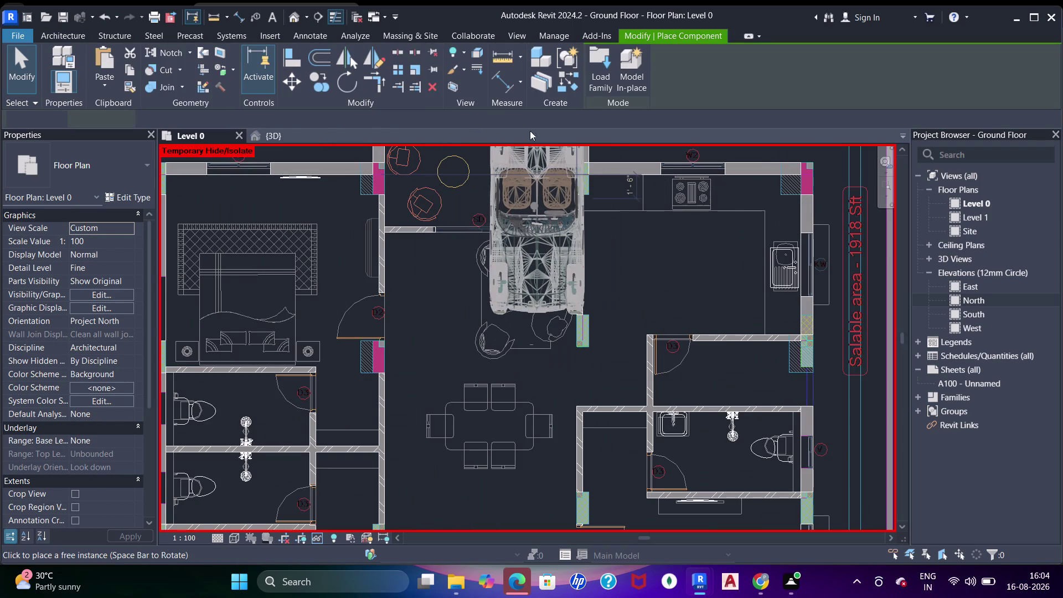
Open Load Family and browse up to the project's KITCHEN folder.
click(598, 70)
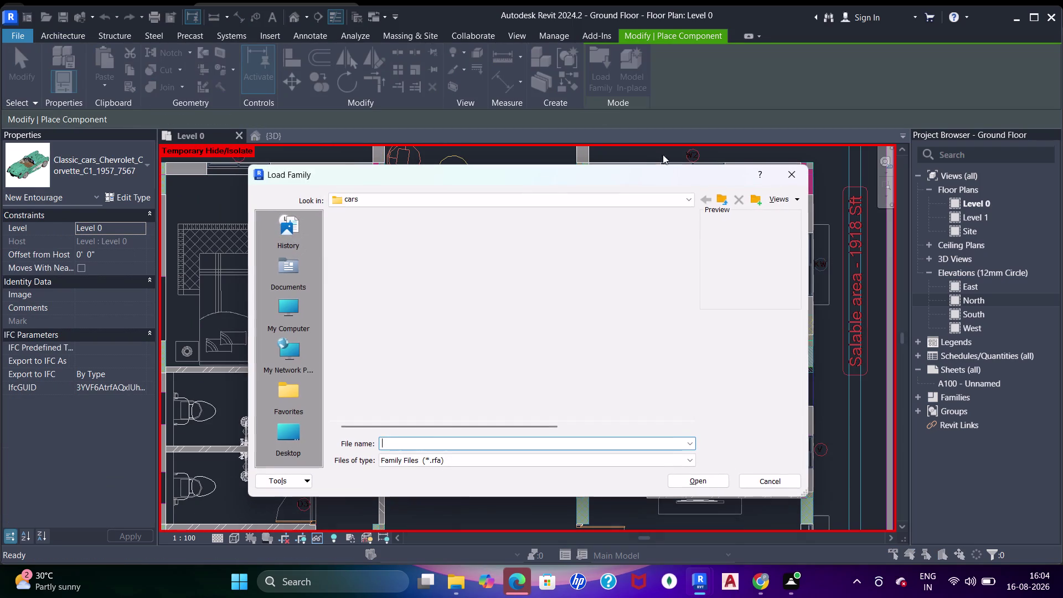
click(589, 195)
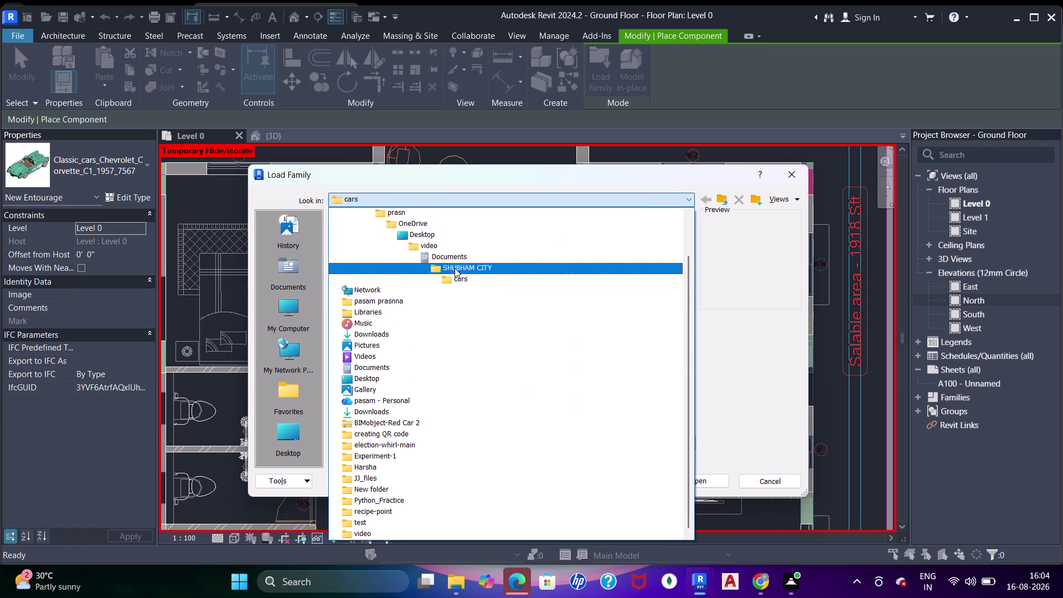
click(455, 268)
scroll(down, 3)
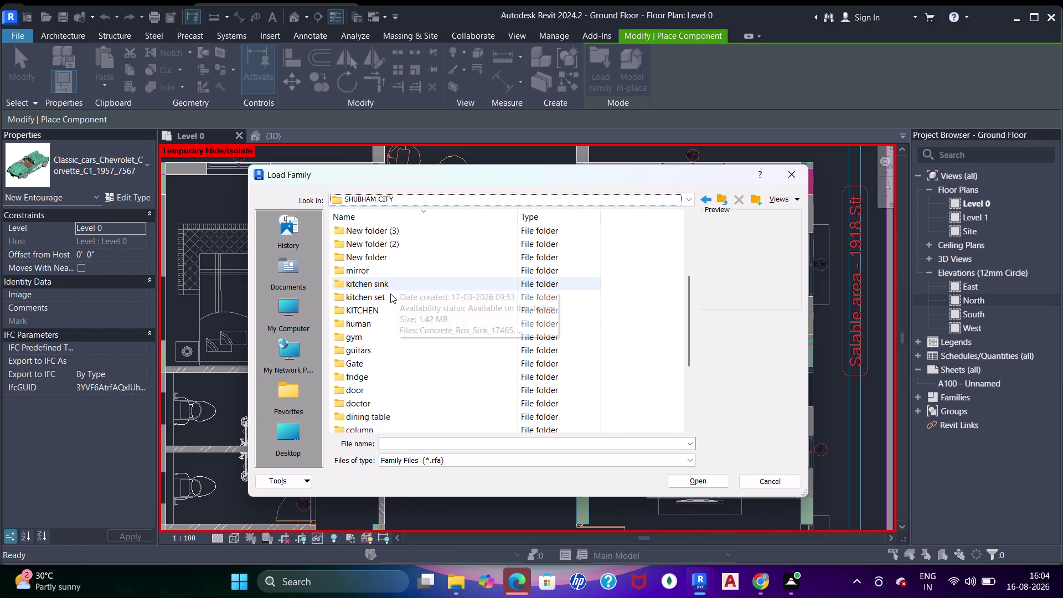
click(390, 294)
click(388, 295)
double_click(378, 309)
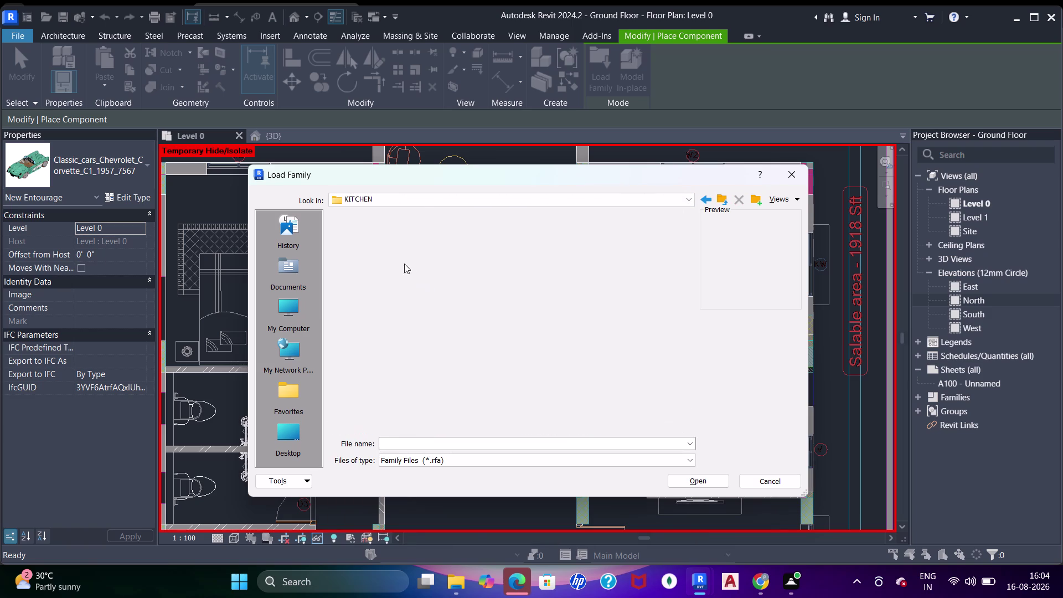
Preview KITCHEN families such as Oven_1121, Modern_Kitchen_13604, Mid_Size_Kitchen and Fish_Tank_8686.
click(408, 235)
click(407, 246)
click(403, 260)
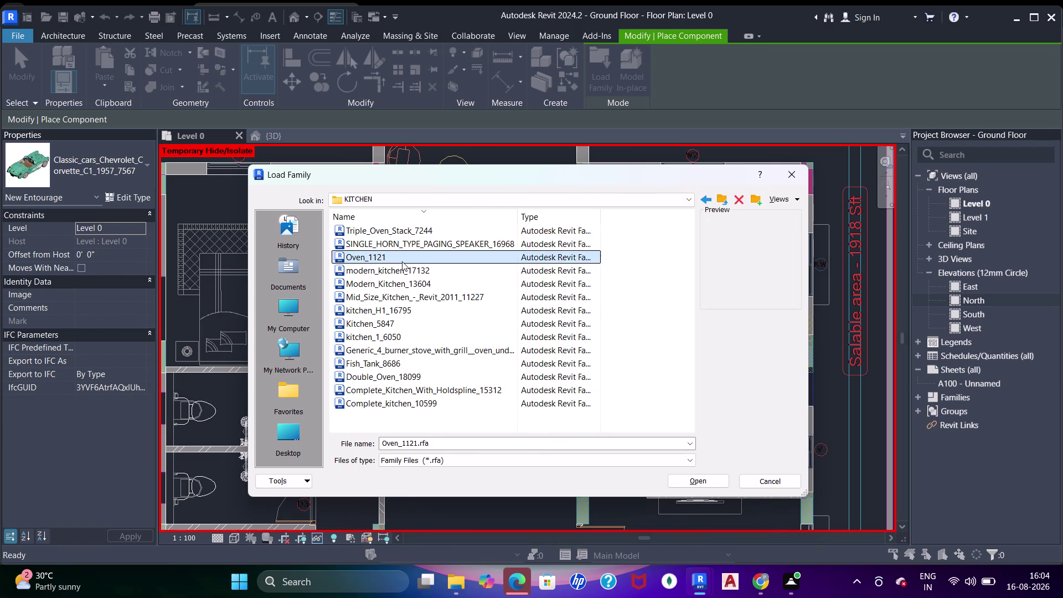
click(399, 266)
click(394, 282)
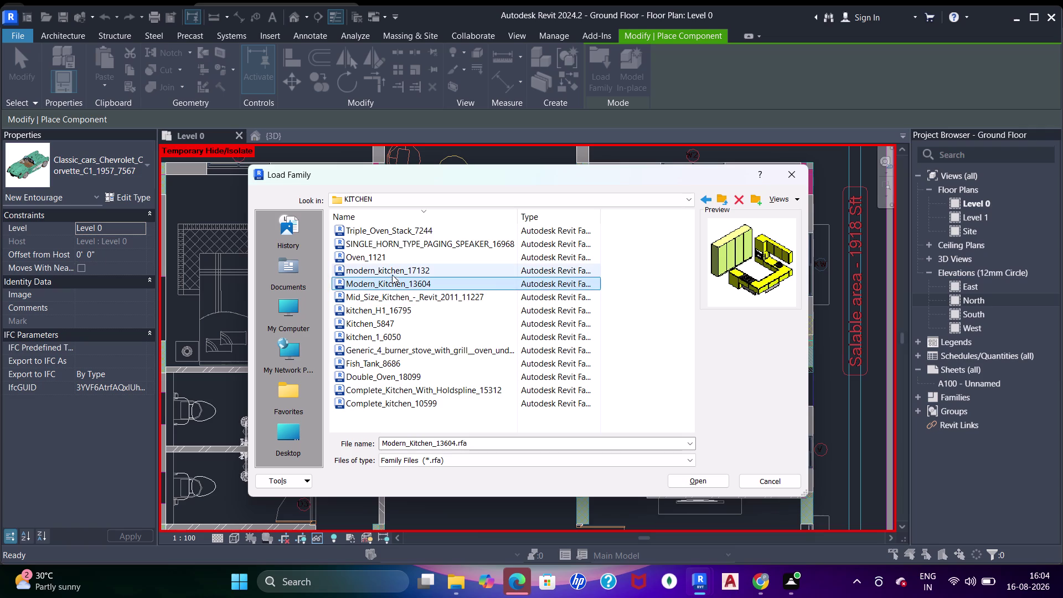
click(393, 273)
click(405, 298)
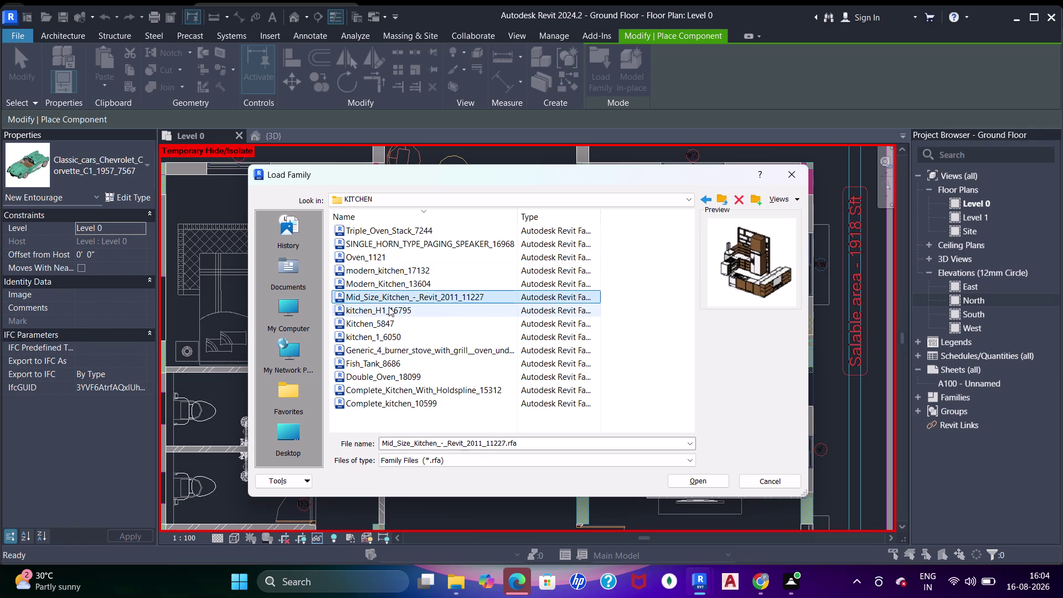
click(389, 307)
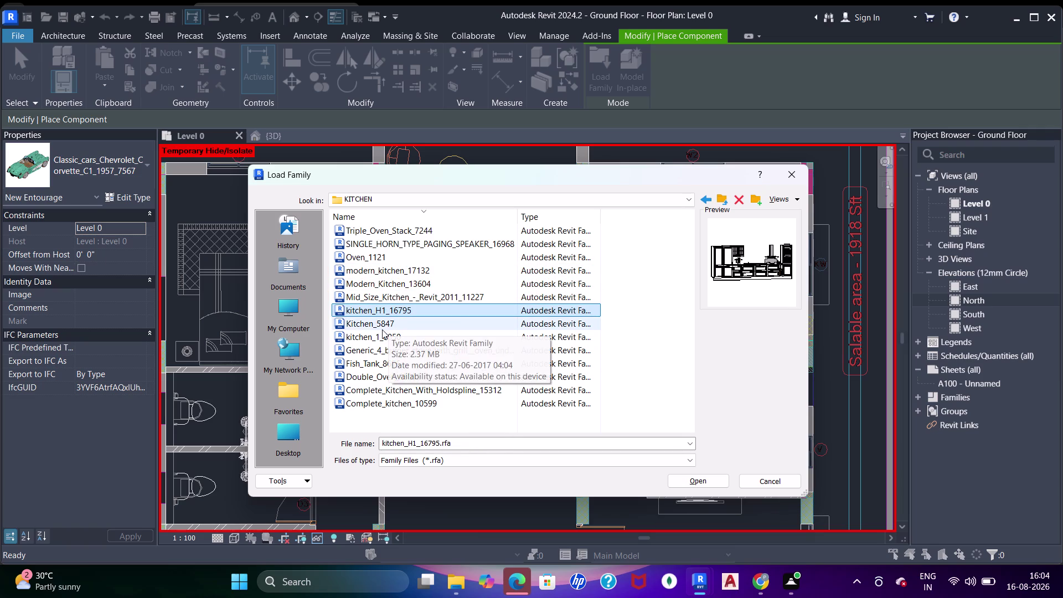
click(382, 330)
drag(380, 335, 376, 348)
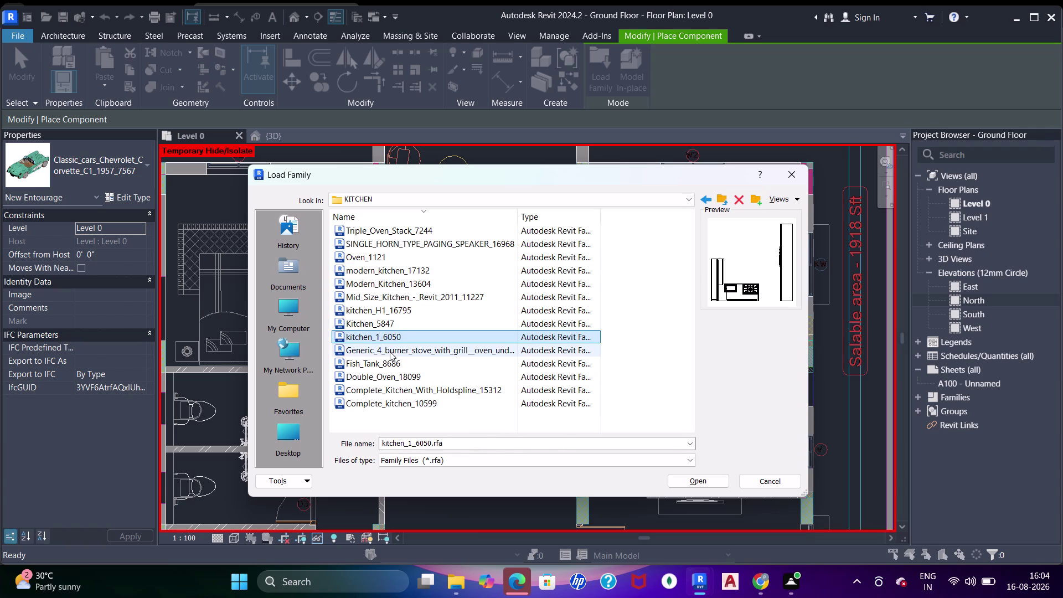
click(390, 352)
click(379, 361)
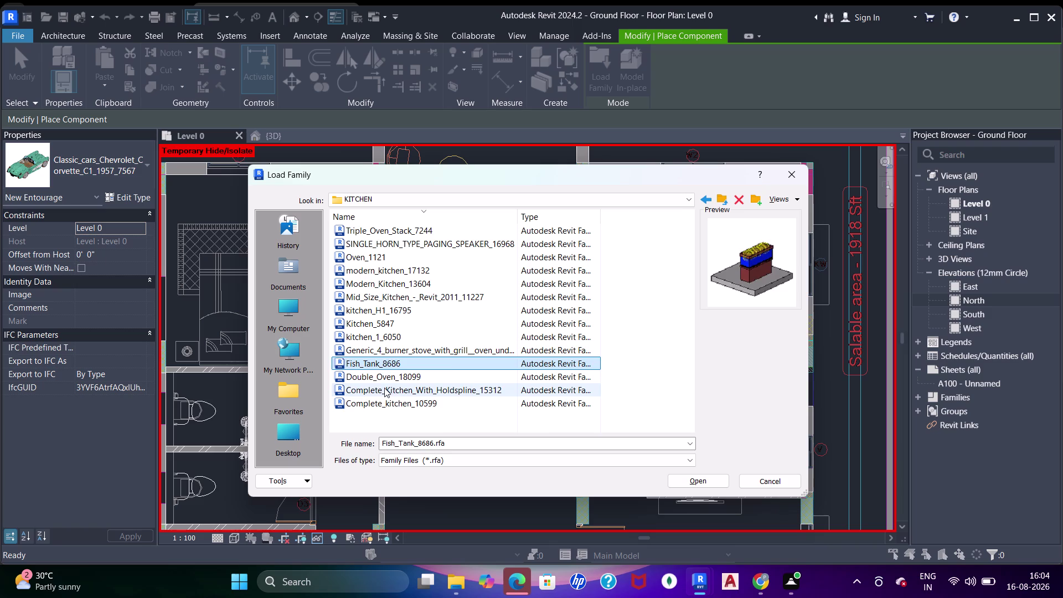
Compare the complete kitchen families and load Complete_Kitchen_With_Holdspline_15312.
click(384, 387)
click(384, 375)
click(374, 408)
click(372, 391)
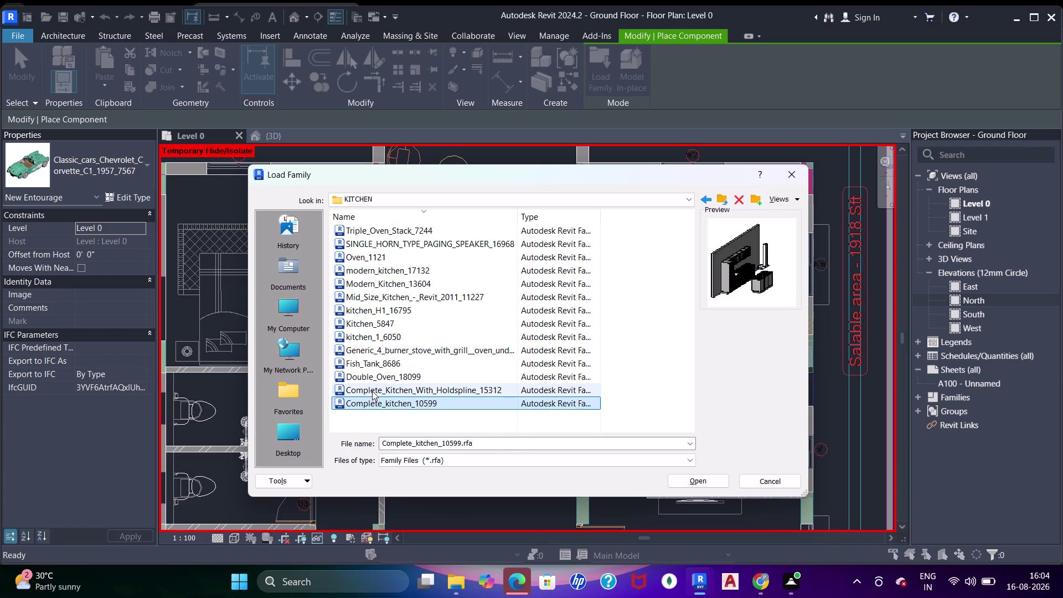
double_click(373, 391)
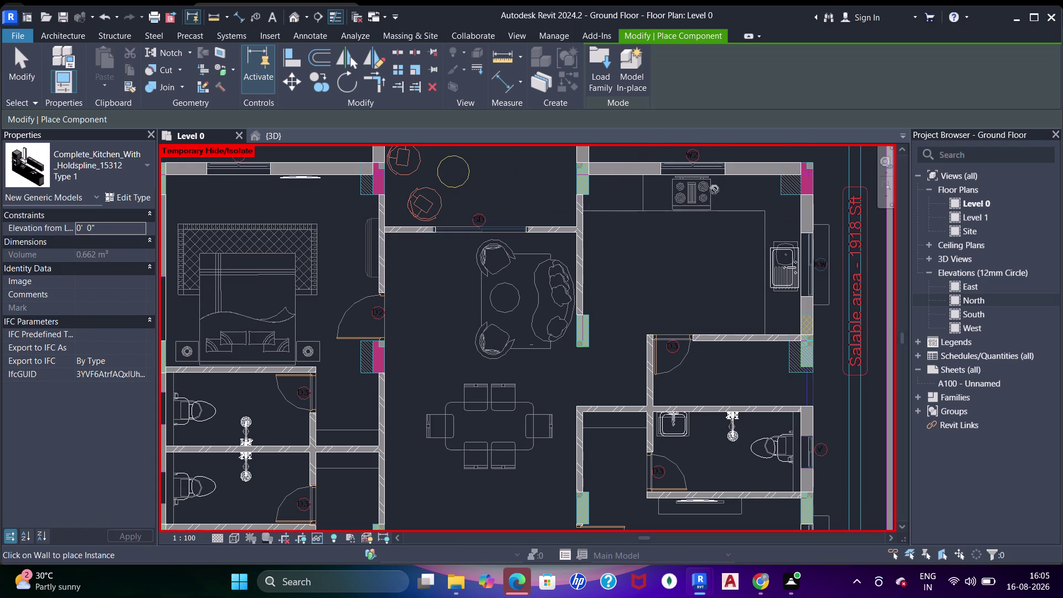
Frame the upper rooms and drop the kitchen unit against the top wall.
click(642, 178)
middle_drag(659, 200, 657, 296)
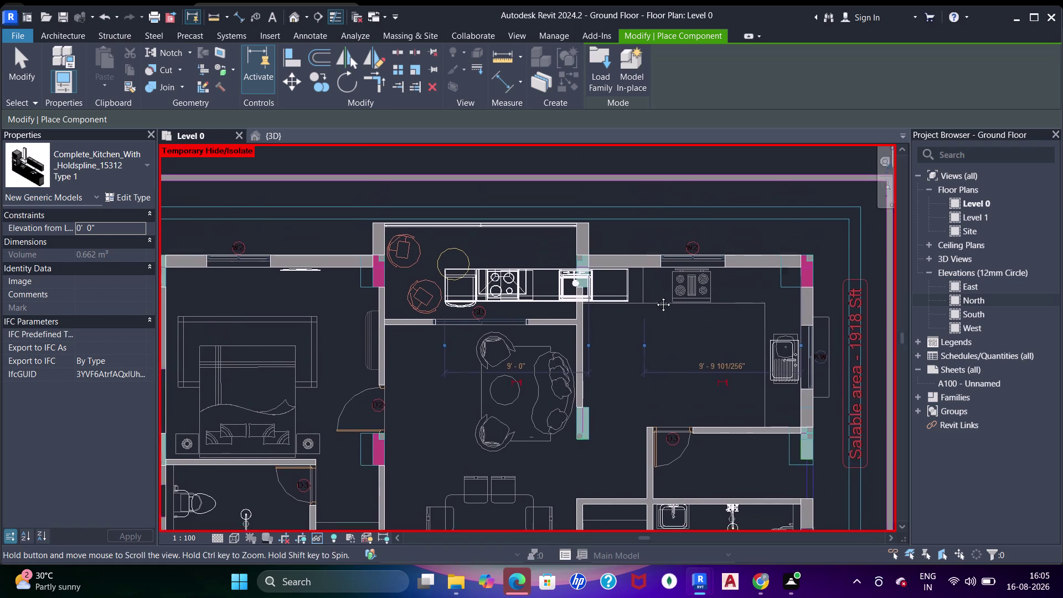
middle_drag(656, 296, 655, 296)
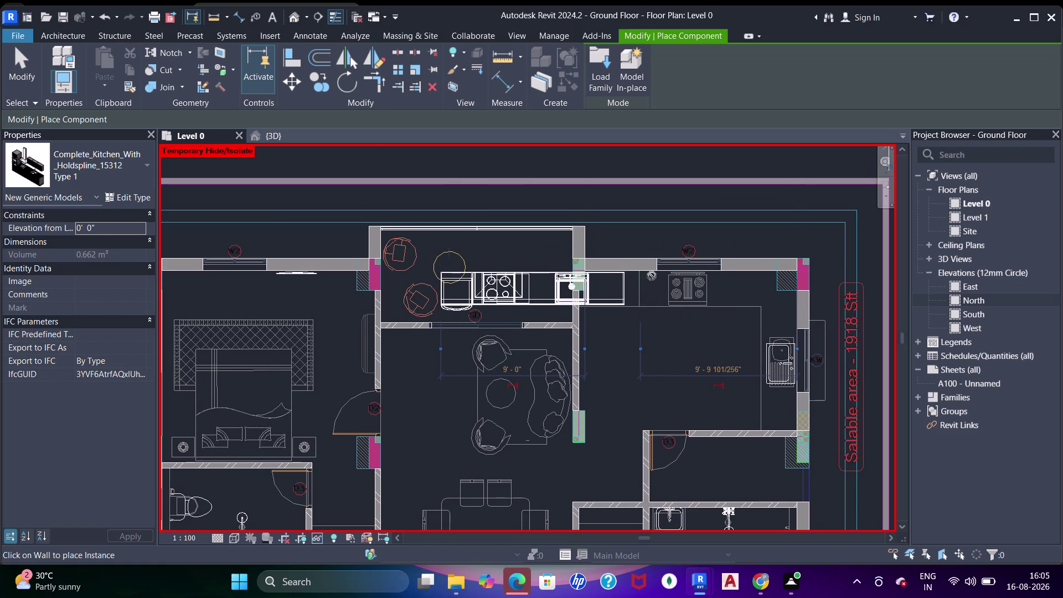
key(Escape)
key(Escape)
key(Escape)
key(Escape)
key(Escape)
click(624, 298)
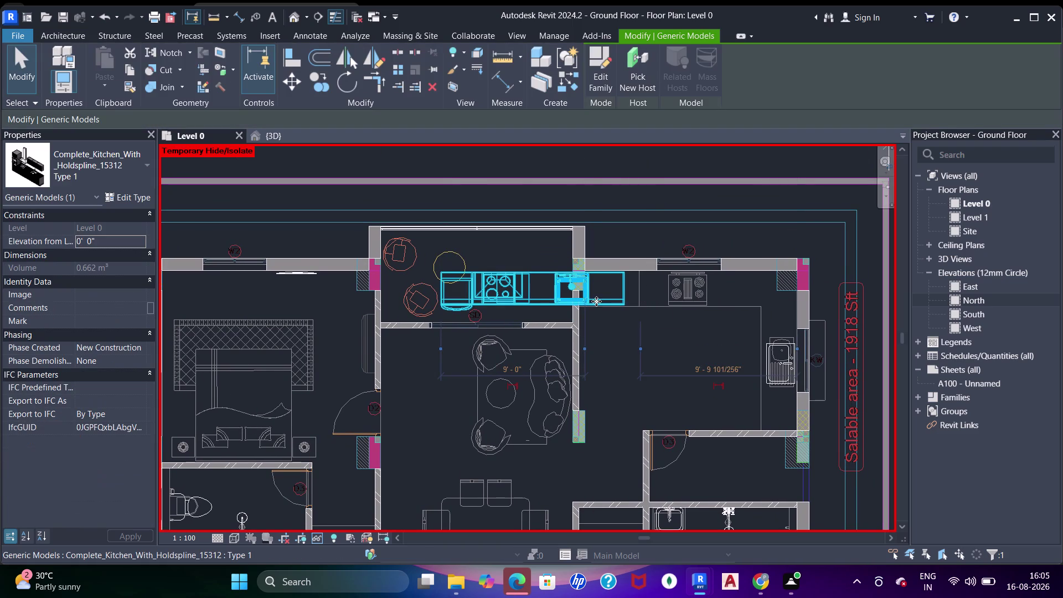
Nudge the kitchen unit right, then left, to fit it along the room's top wall.
key(Right)
key(Right)
key(Right)
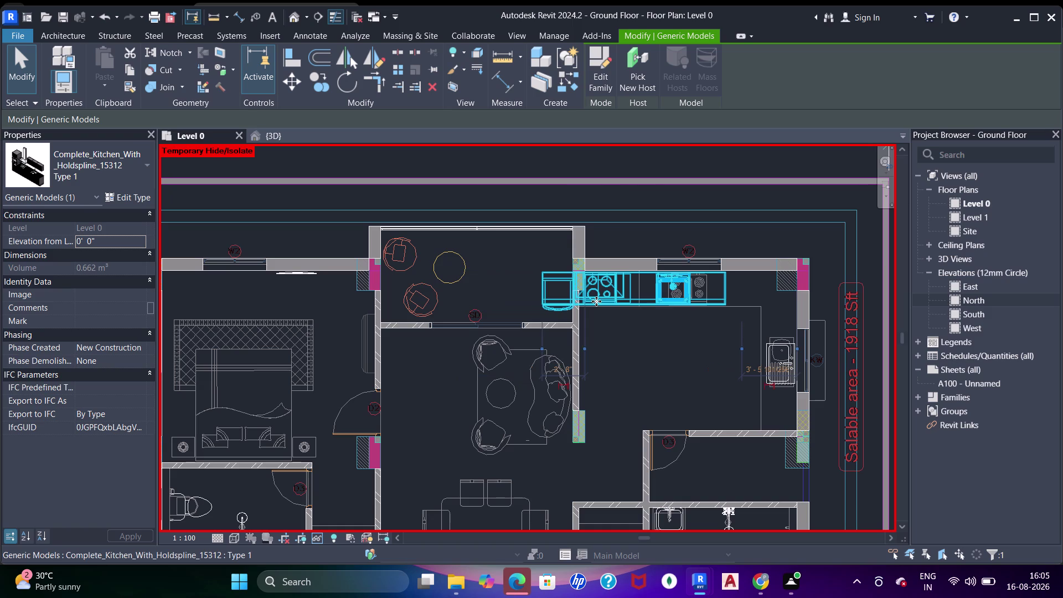
key(Right)
key(Right)
key(Right)
key(Right)
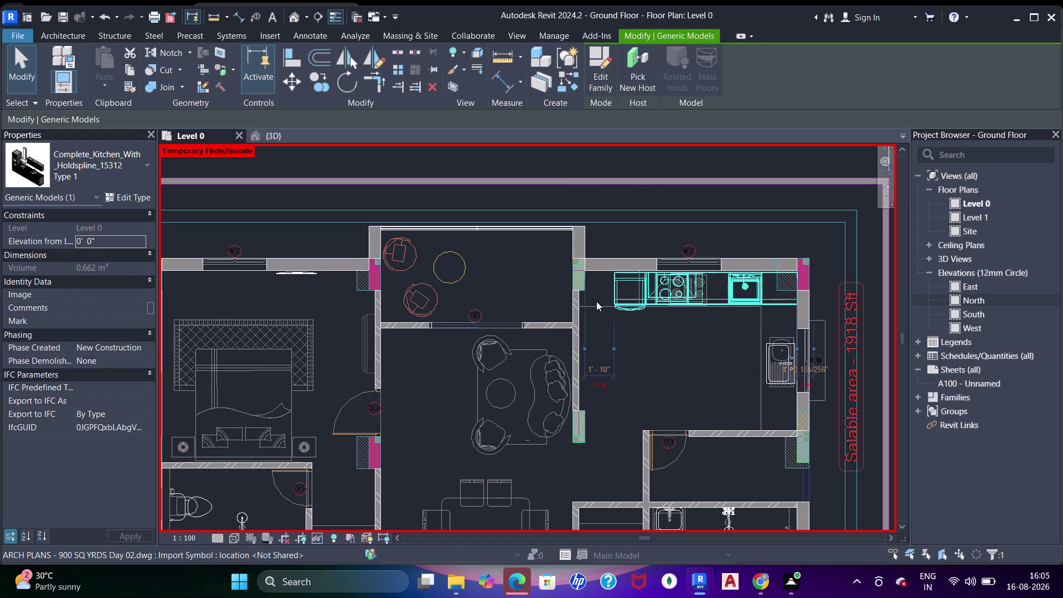
key(Left)
key(Left)
key(Left)
key(Left)
key(Left)
key(Left)
key(Left)
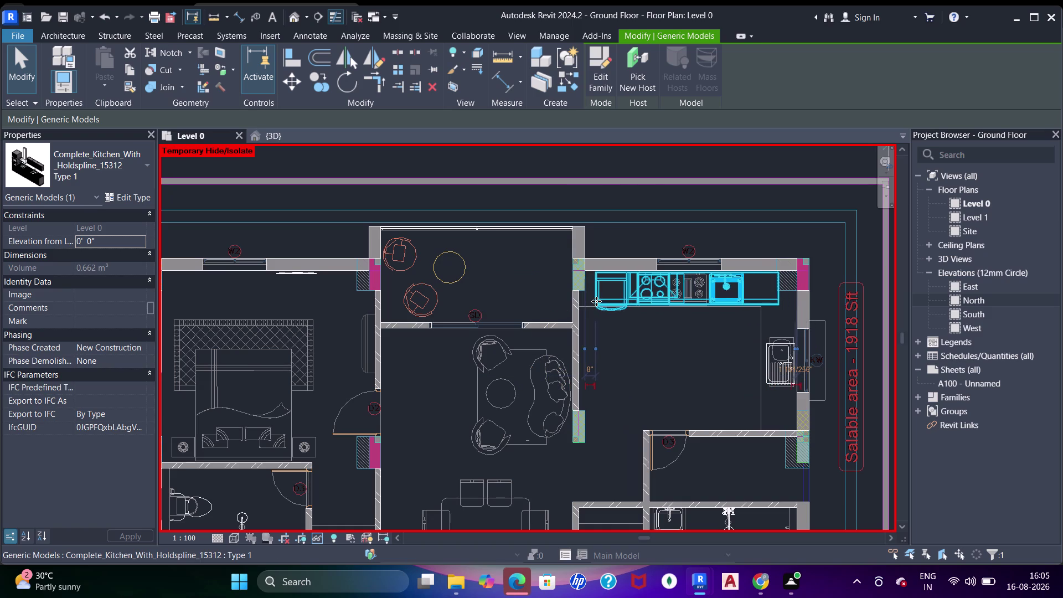
key(Left)
key(Escape)
Recentre the plan on the kitchen room and start placing another component.
scroll(up, 3)
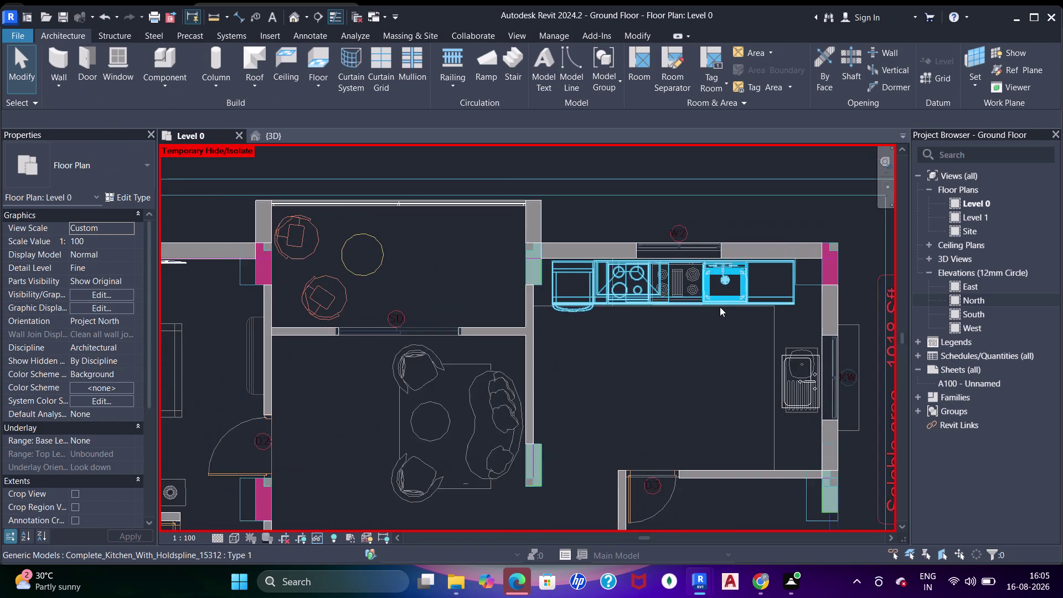
scroll(down, 3)
middle_drag(689, 411, 630, 336)
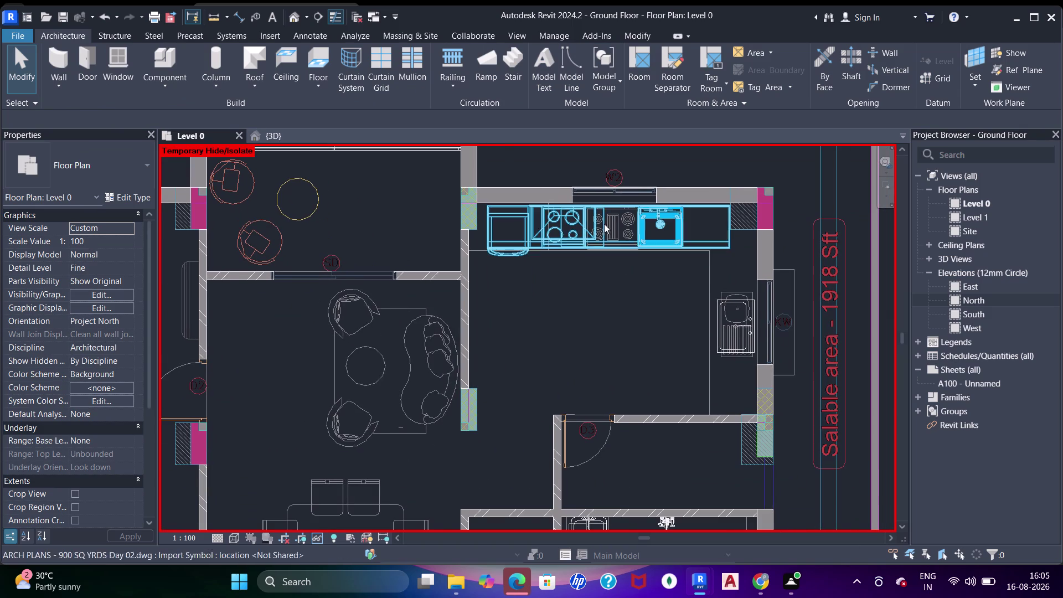
click(166, 62)
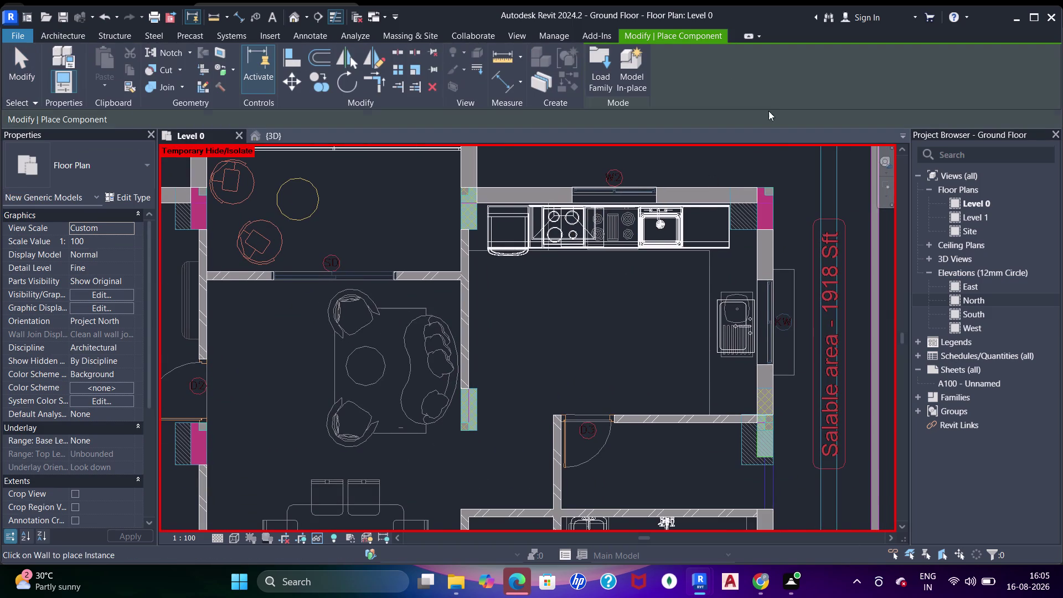
drag(578, 57, 586, 65)
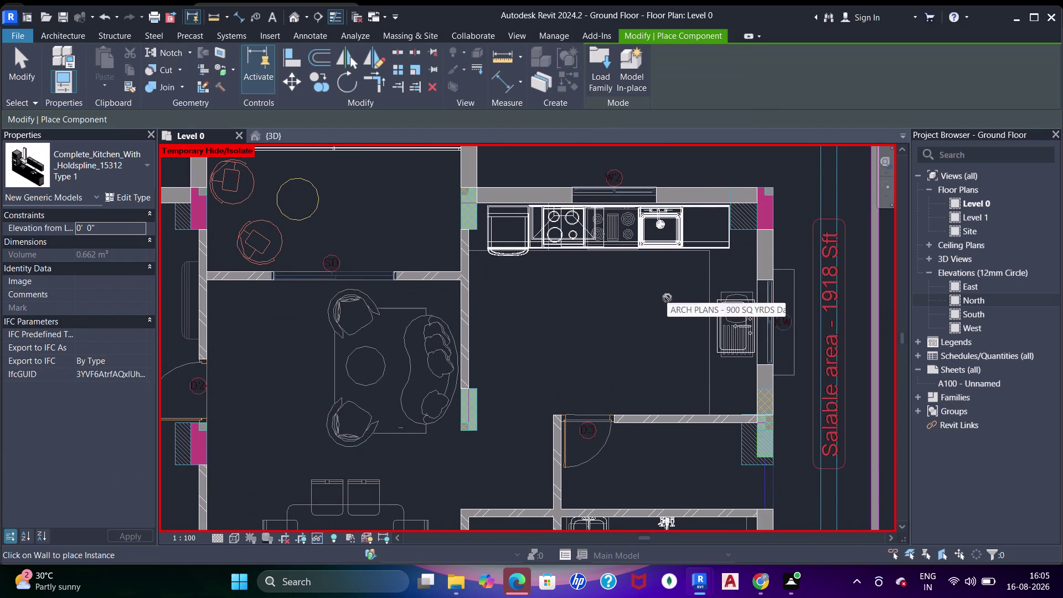
Preview Kitchen_5847, Modern_Kitchen_13604 and Oven_1121, load modern_kitchen_17132, and dismiss the save reminder.
click(612, 78)
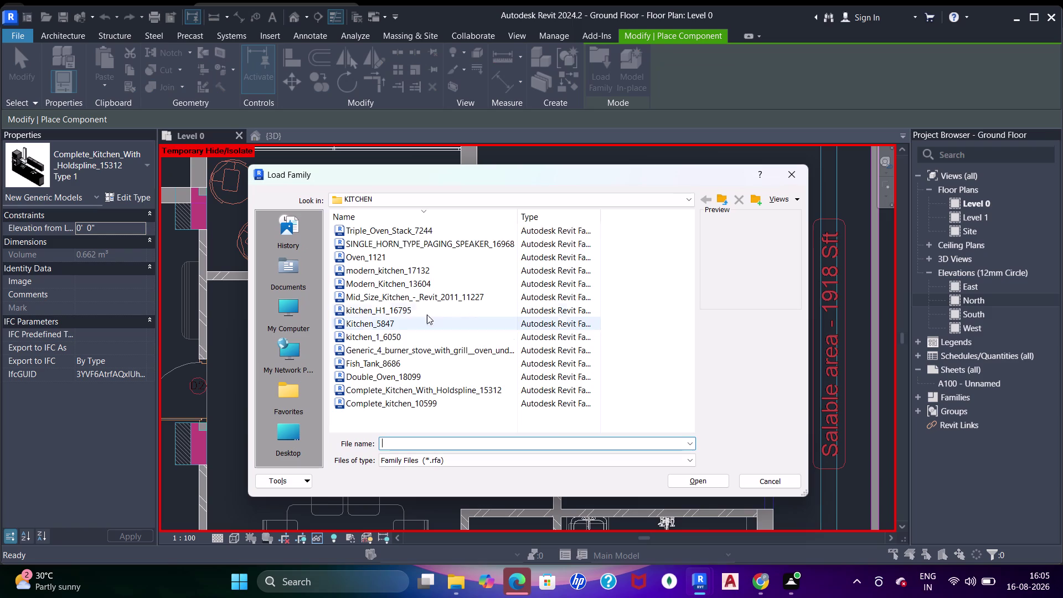
click(404, 328)
click(414, 304)
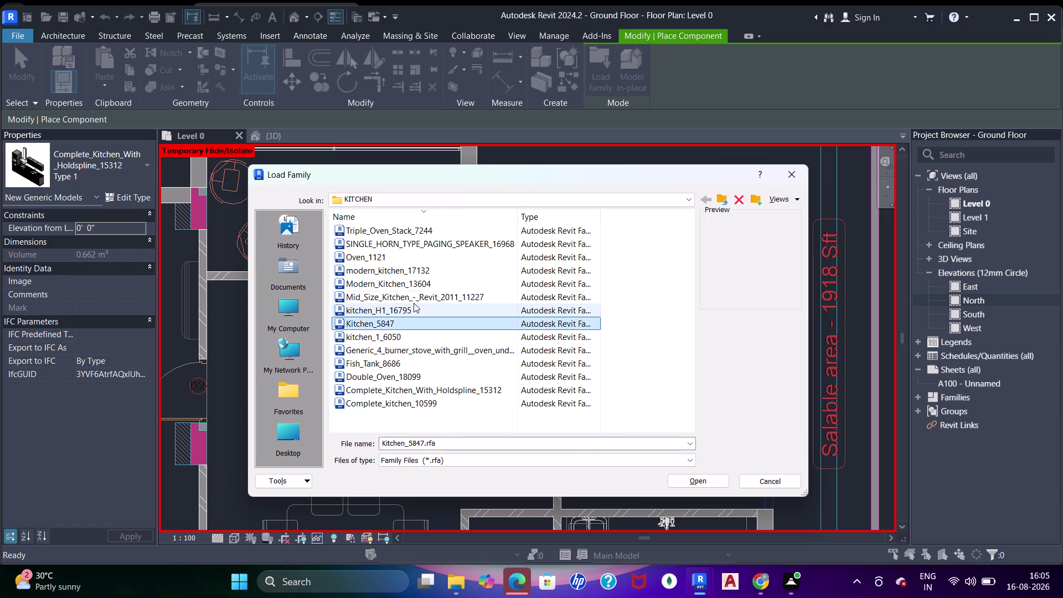
click(415, 295)
click(415, 281)
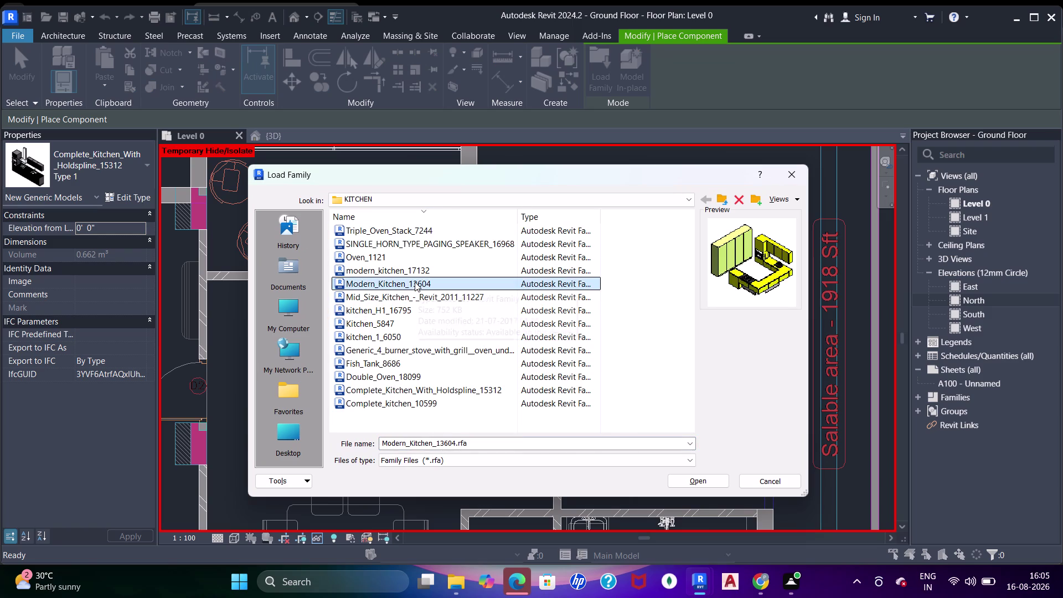
click(410, 268)
click(412, 257)
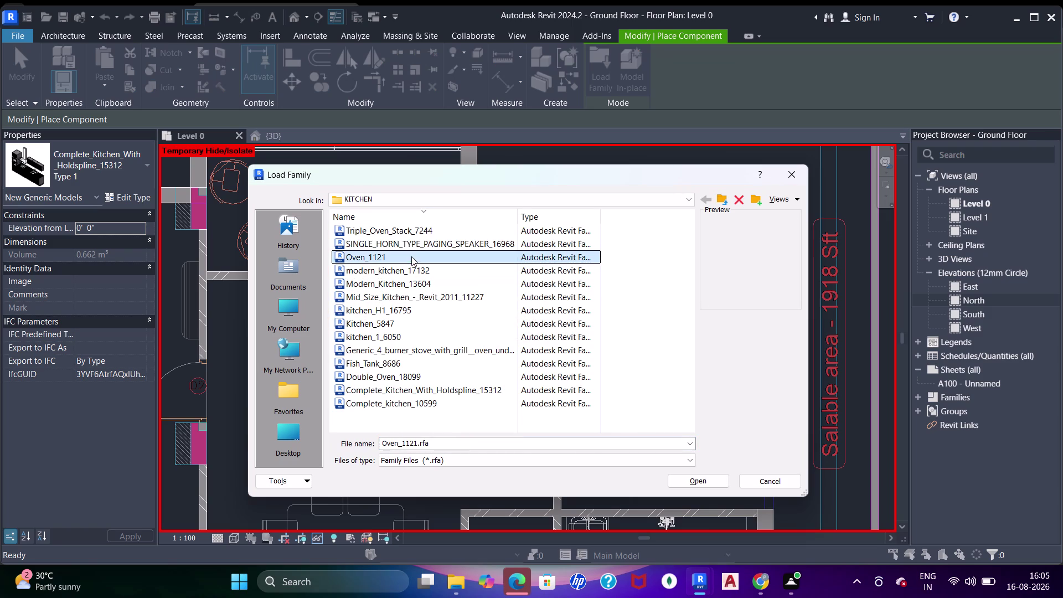
click(404, 269)
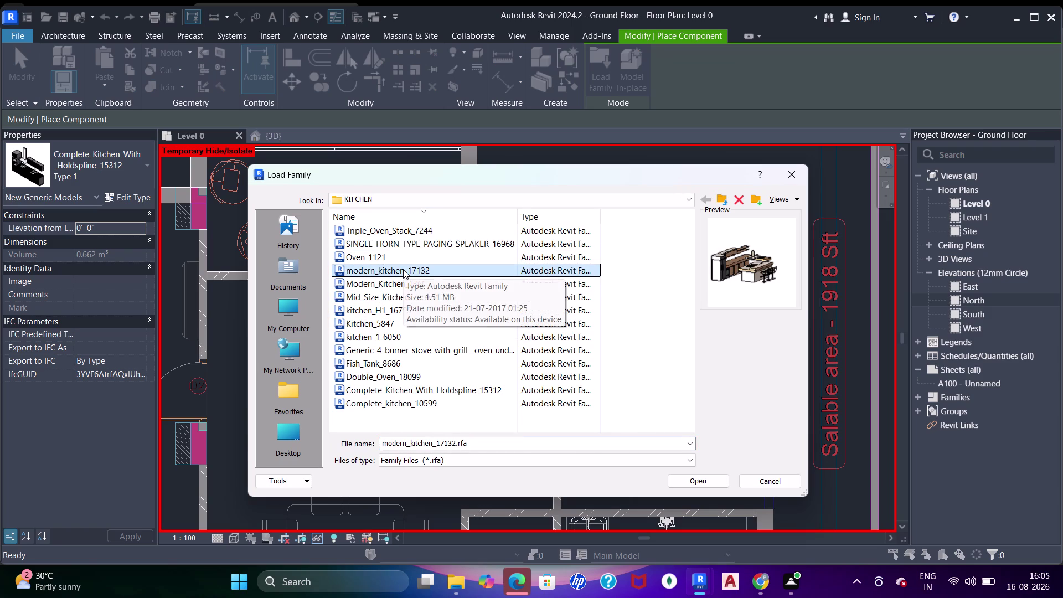
double_click(404, 269)
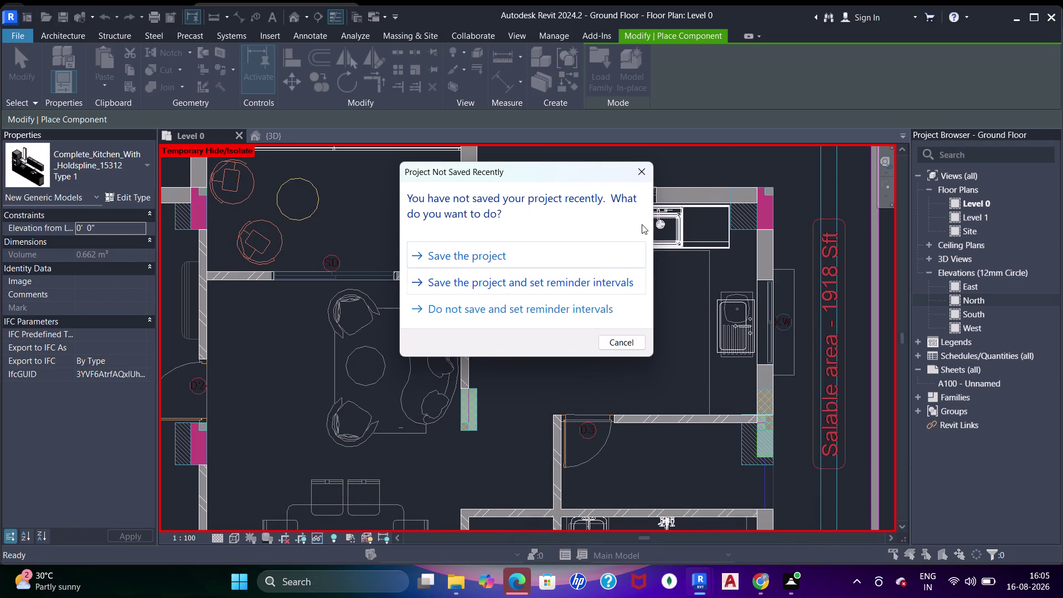
click(642, 172)
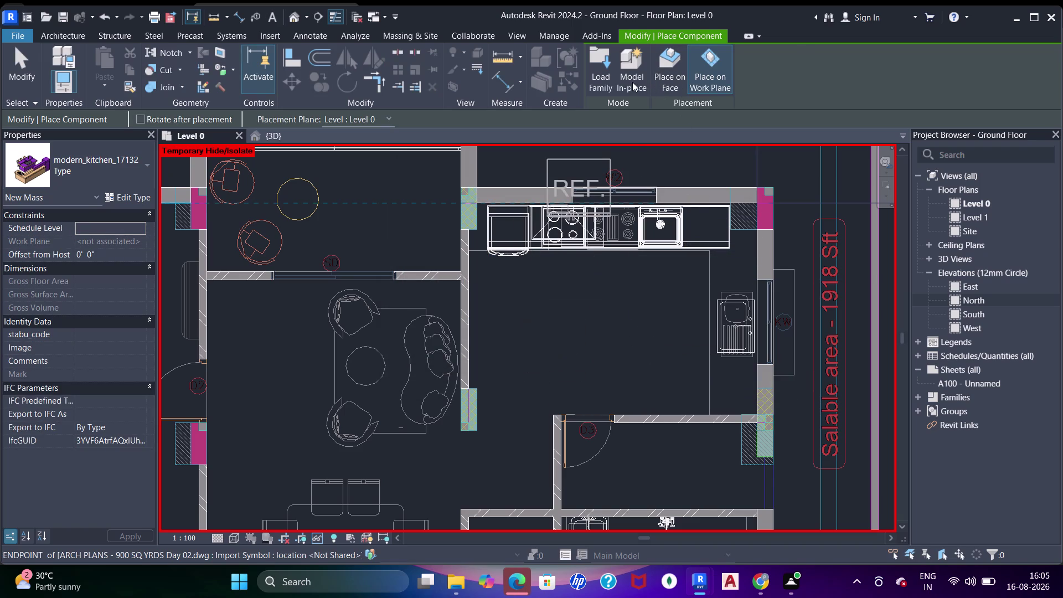
Reopen the Load Family browser on the KITCHEN folder.
click(613, 84)
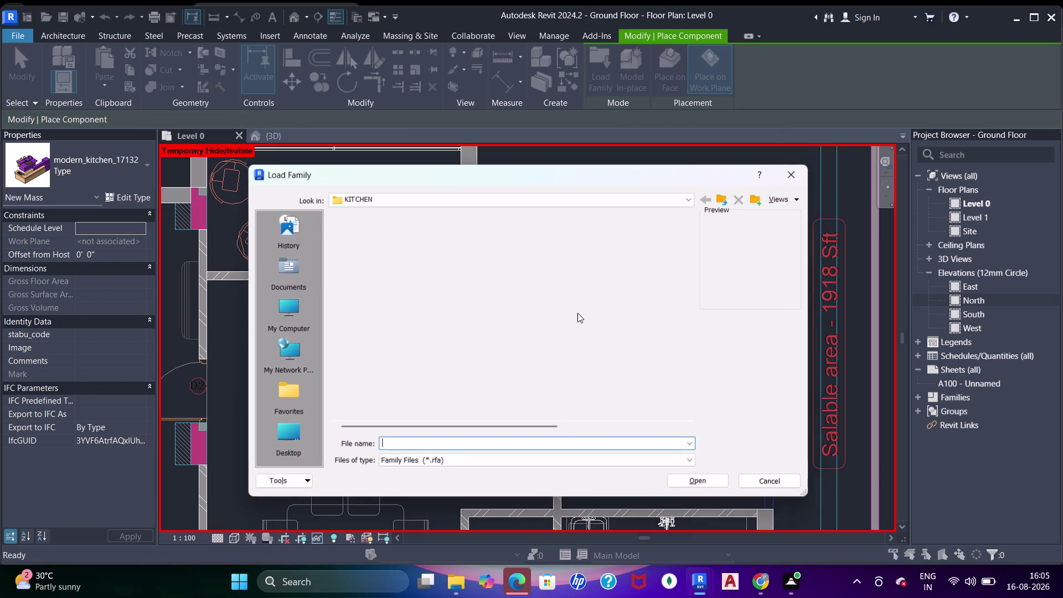
Navigate up to the SHUBHAM CITY folder and into the kitchen set folder.
click(436, 242)
click(436, 233)
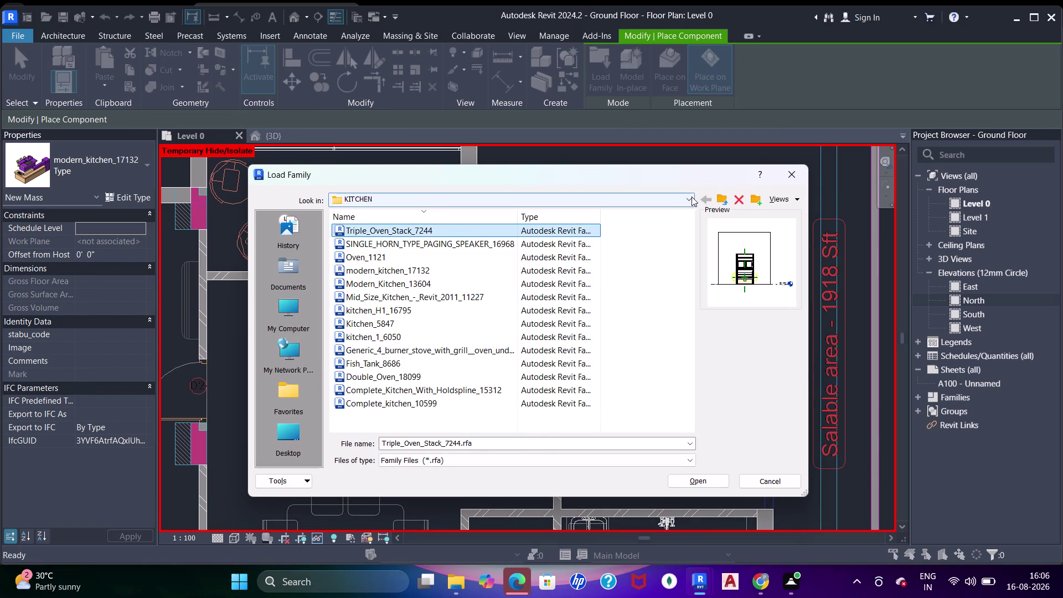
click(718, 203)
click(406, 271)
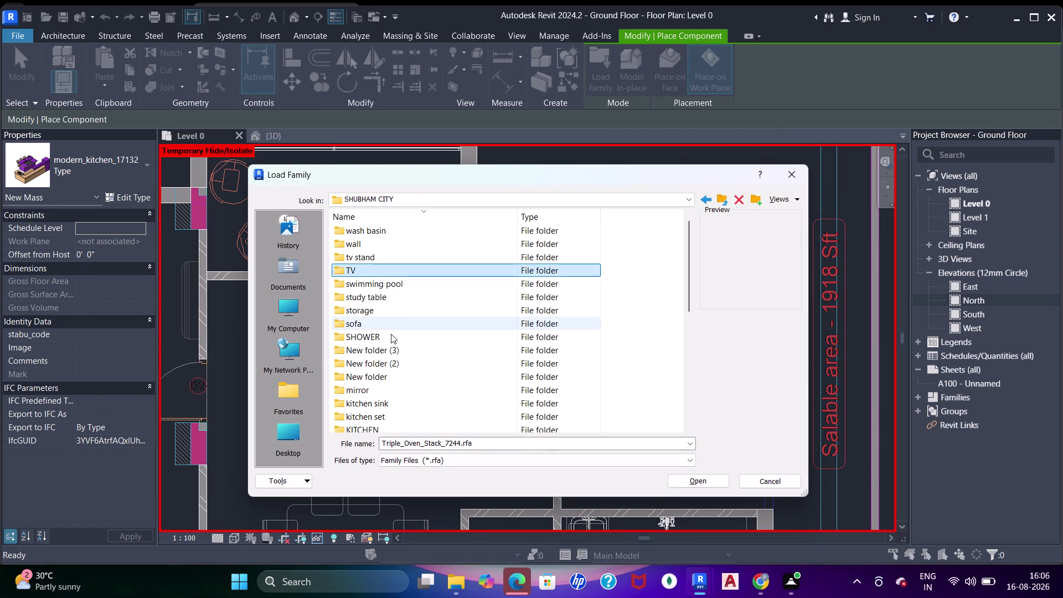
double_click(372, 415)
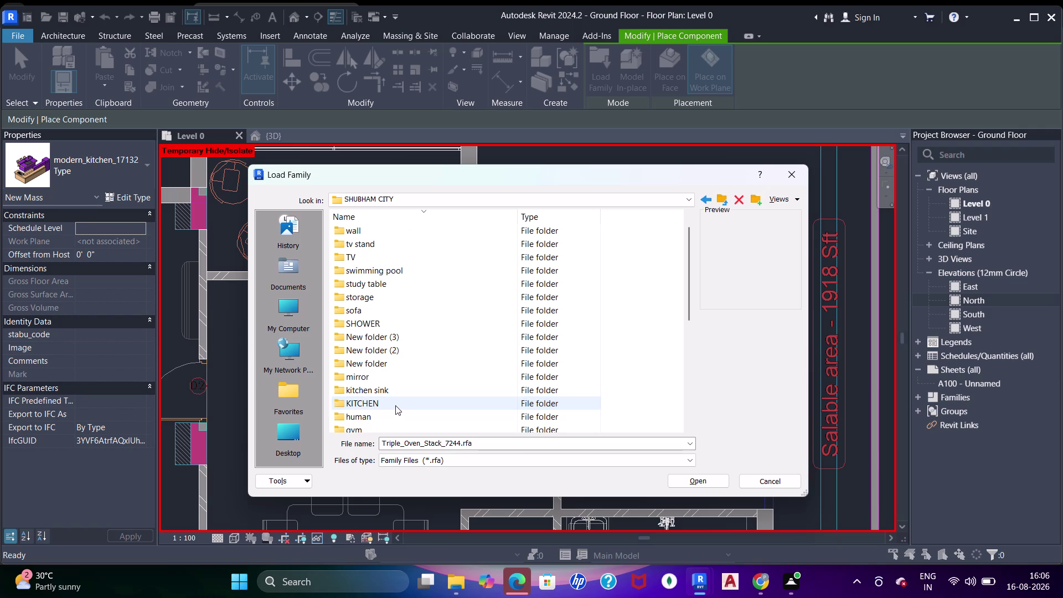
scroll(down, 3)
scroll(down, 3)
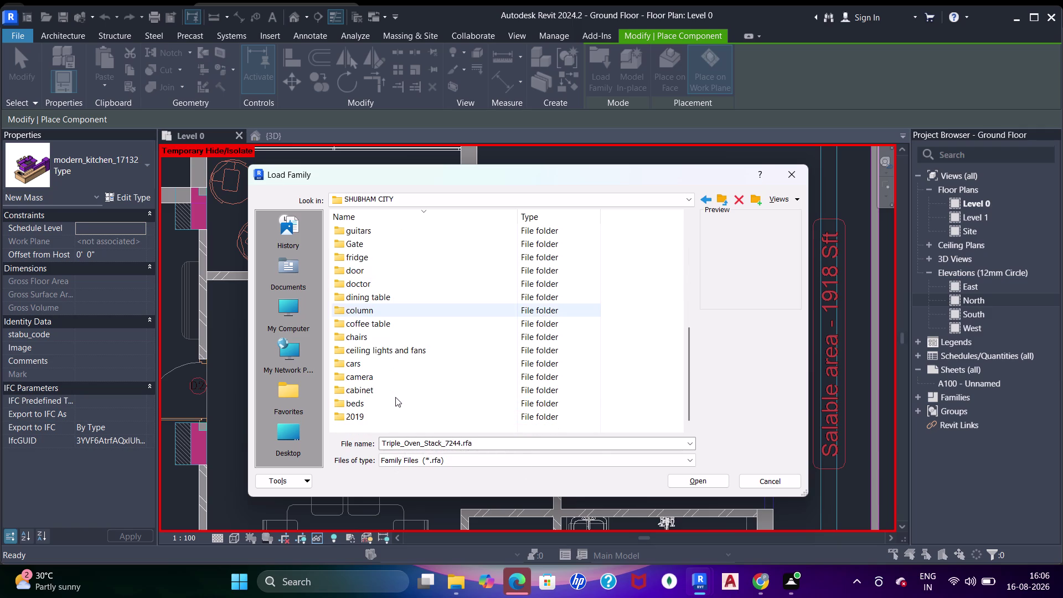
scroll(up, 3)
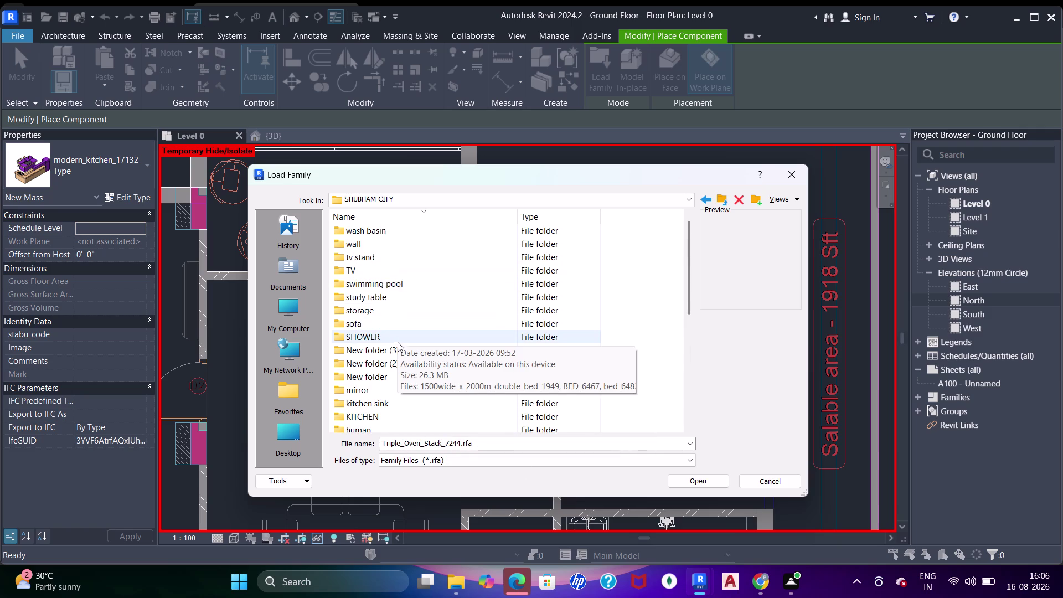
key(ctrl+z)
scroll(down, 3)
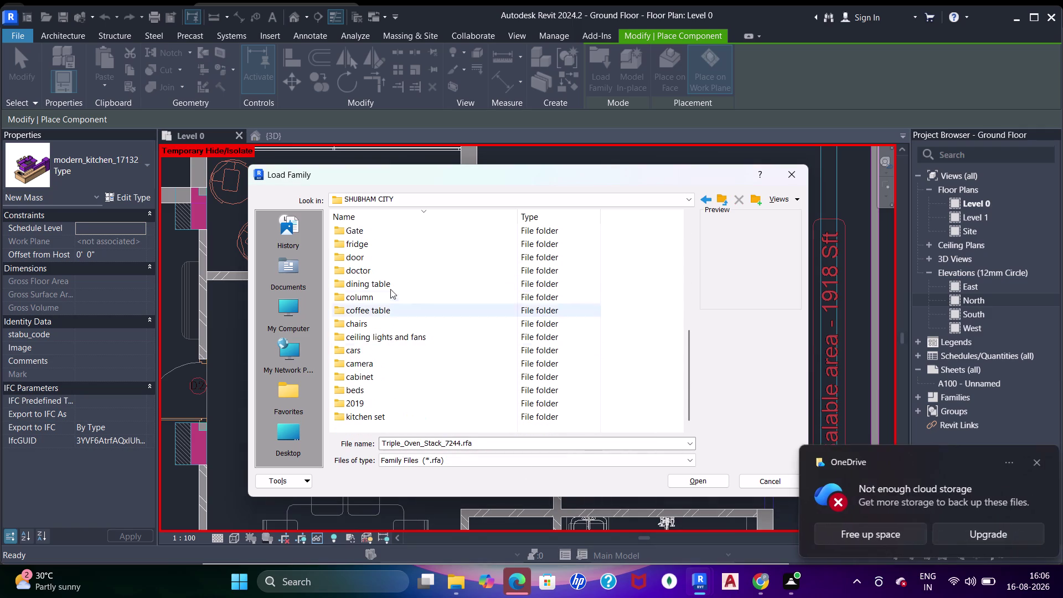
scroll(up, 3)
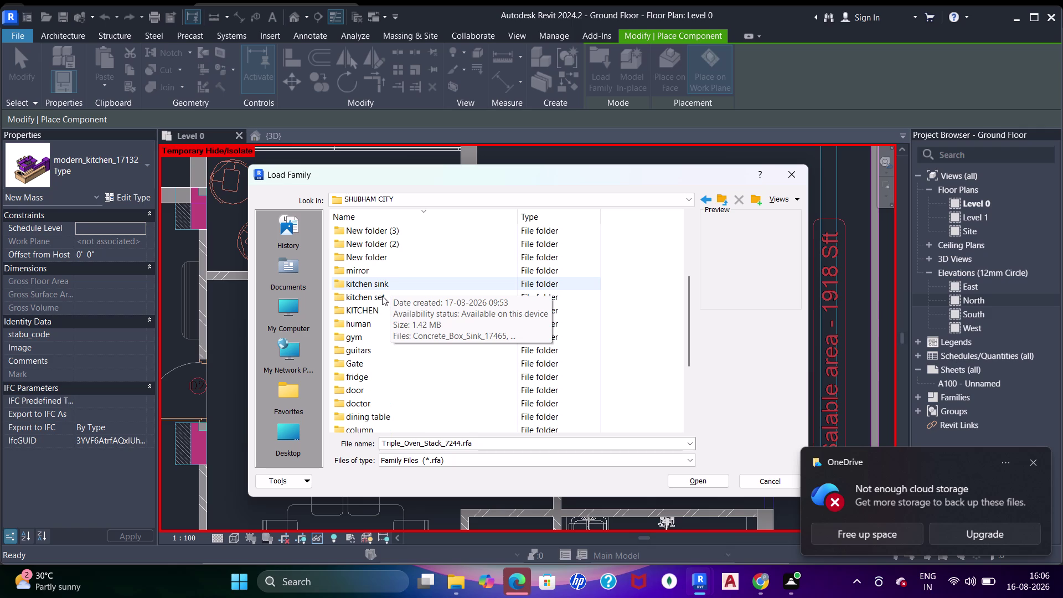
double_click(382, 295)
Preview kitchen set families (Kitchen_Kettle, Cup_Dispenser, compact_kitchen), cancel without loading, and show the 3D view.
click(395, 236)
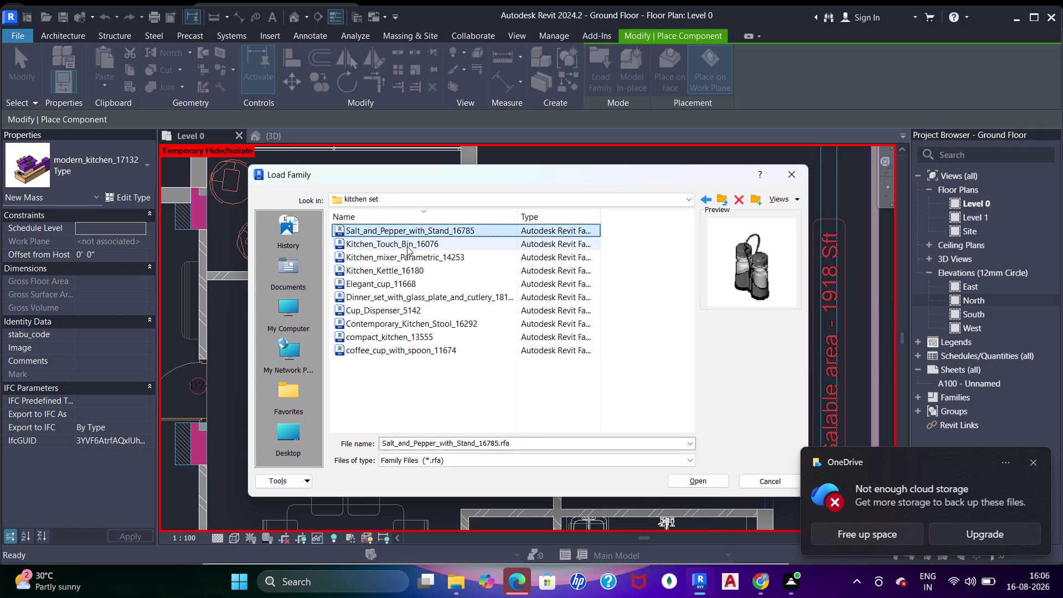
click(407, 247)
click(408, 257)
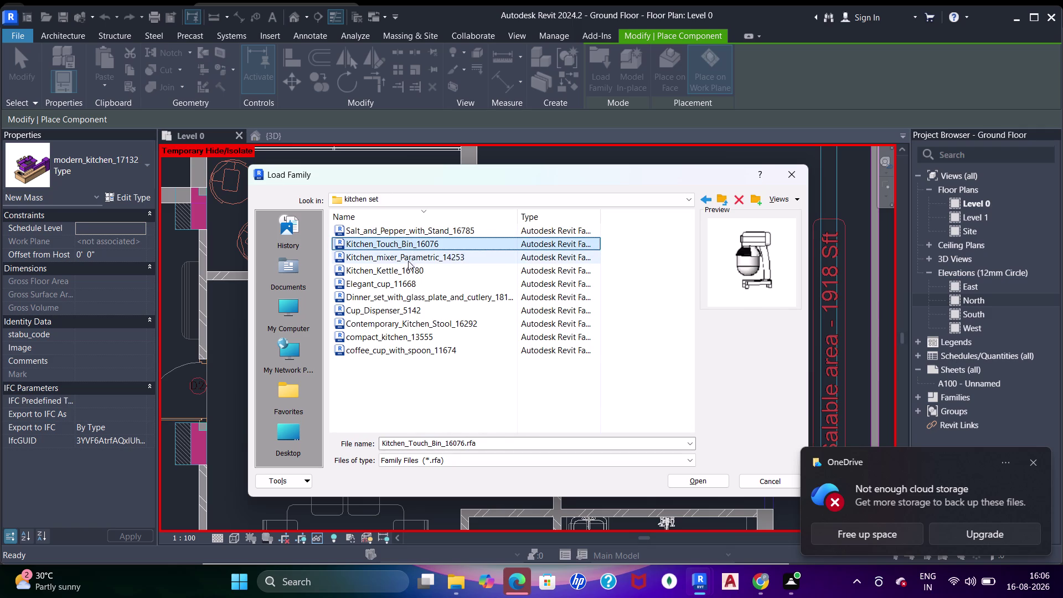
click(408, 276)
click(403, 282)
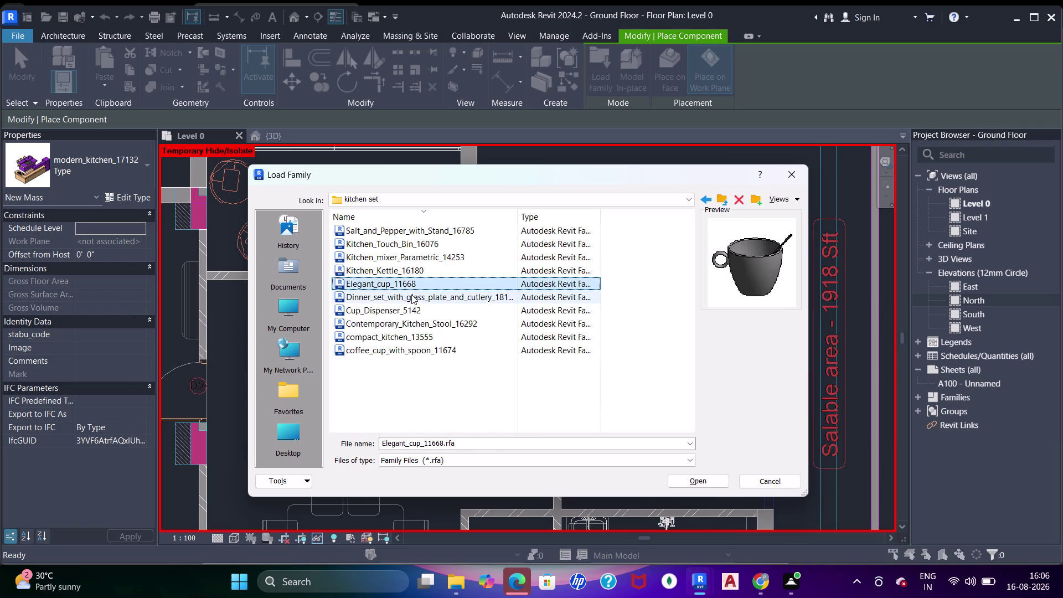
click(412, 298)
click(417, 316)
click(418, 323)
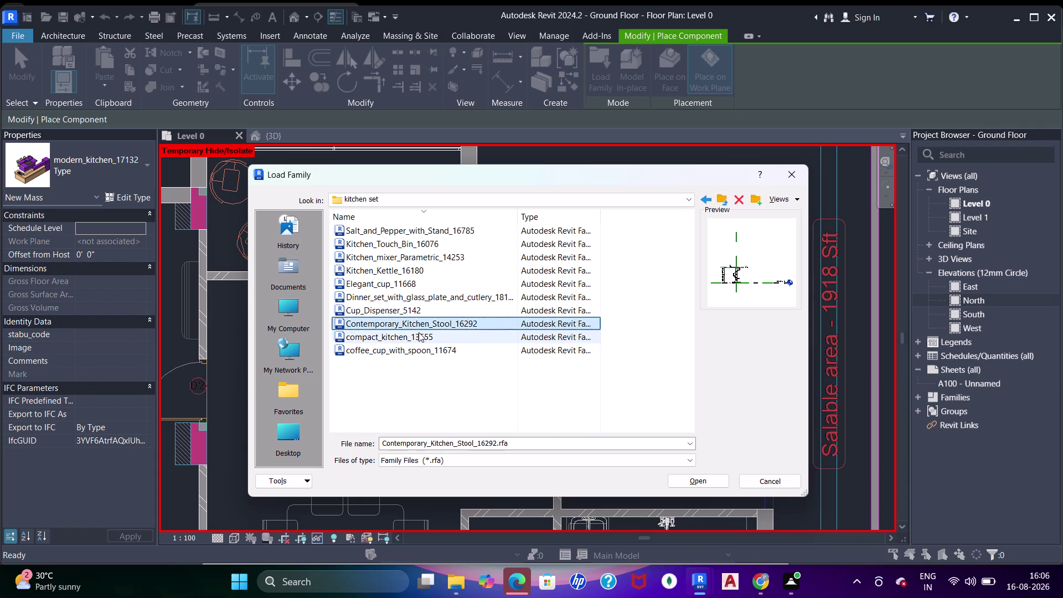
click(419, 336)
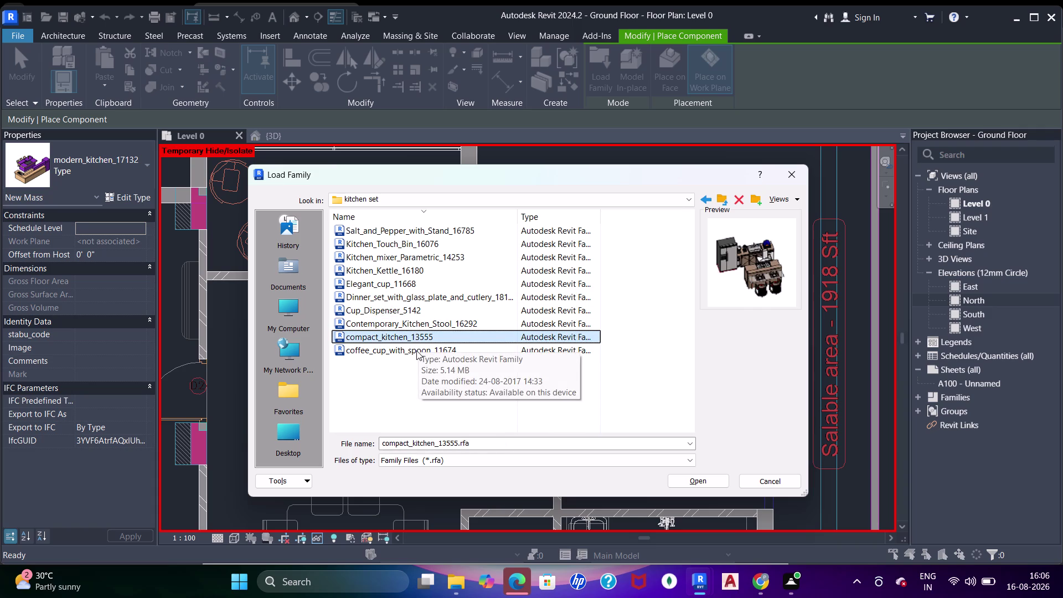
click(417, 350)
click(414, 337)
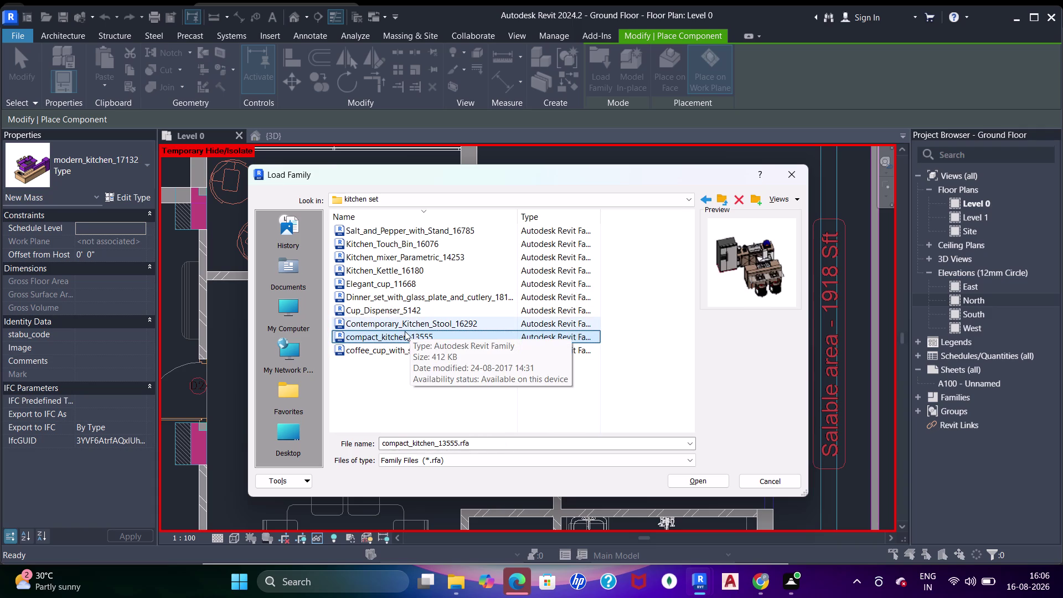
click(796, 176)
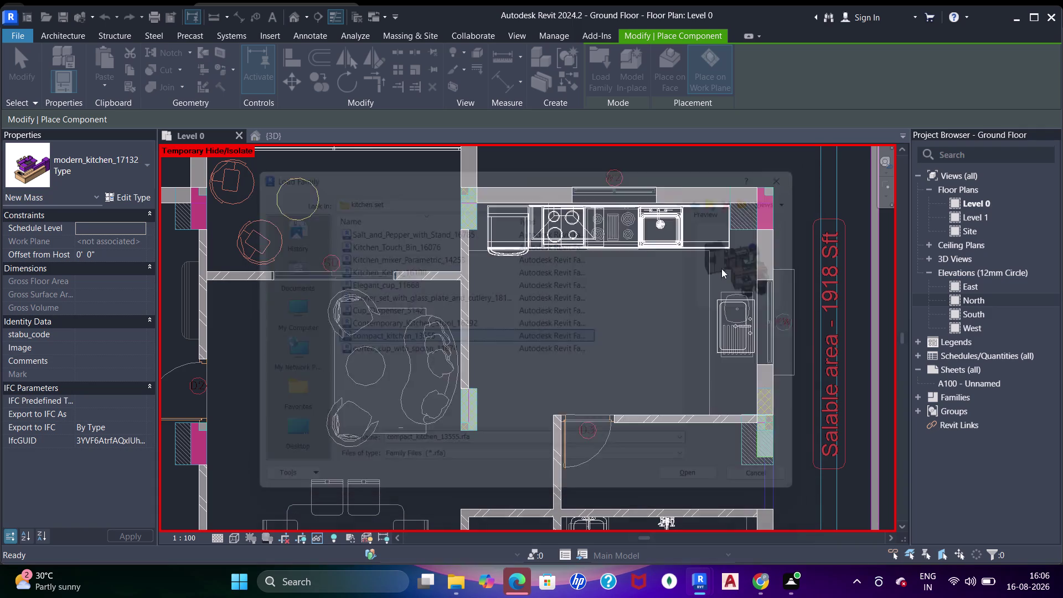
click(297, 133)
Exit component placement and orbit the 3D model to inspect the kitchen area.
key(Escape)
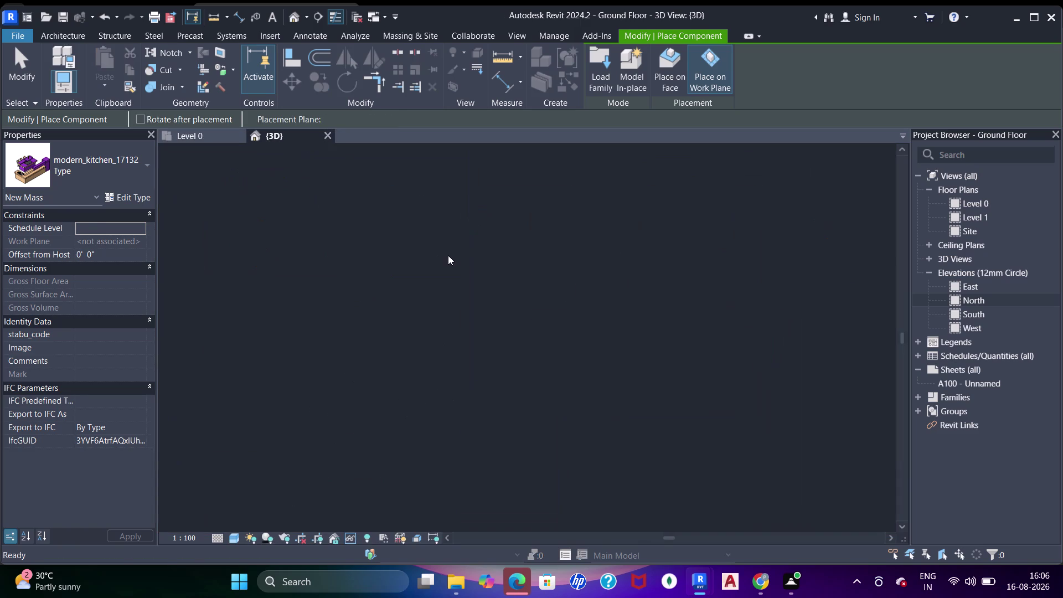
key(Escape)
key(Escape)
key(Escape)
key(Escape)
middle_drag(540, 297, 500, 440)
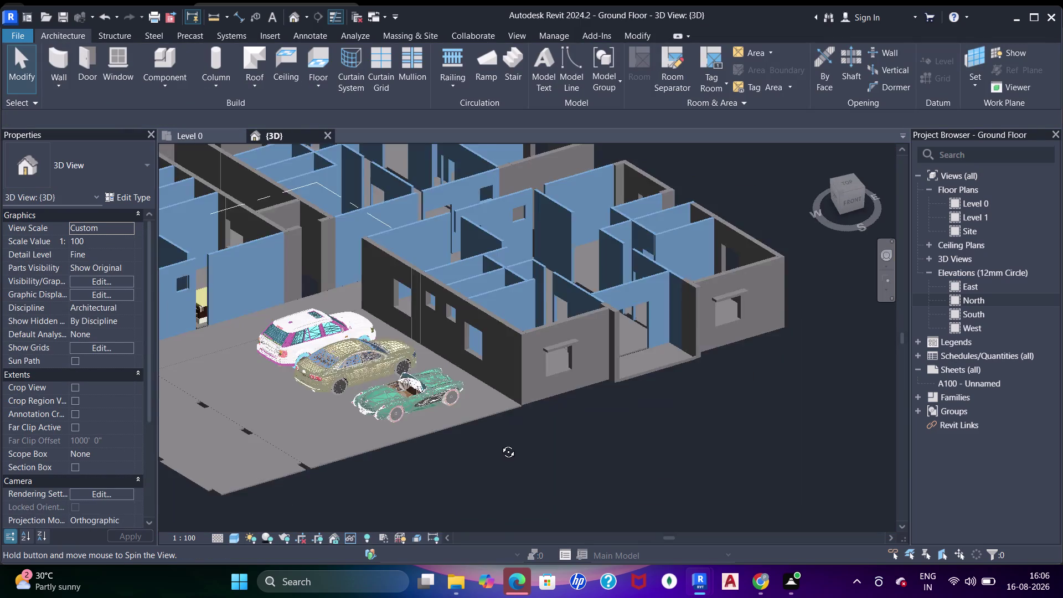
middle_drag(500, 441, 497, 455)
scroll(down, 3)
middle_drag(458, 321, 540, 421)
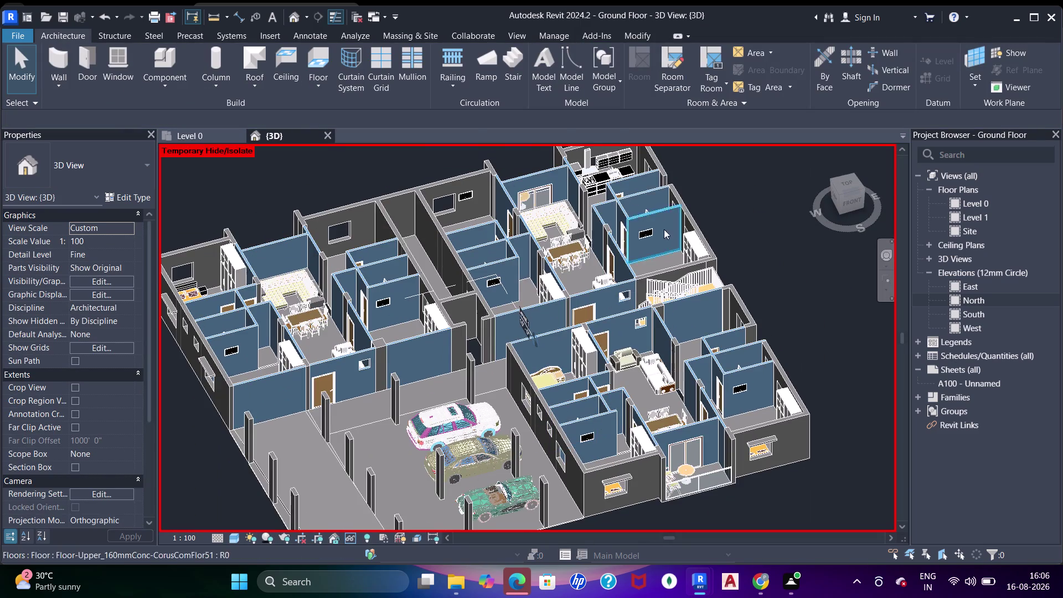
middle_drag(659, 177, 634, 242)
scroll(up, 3)
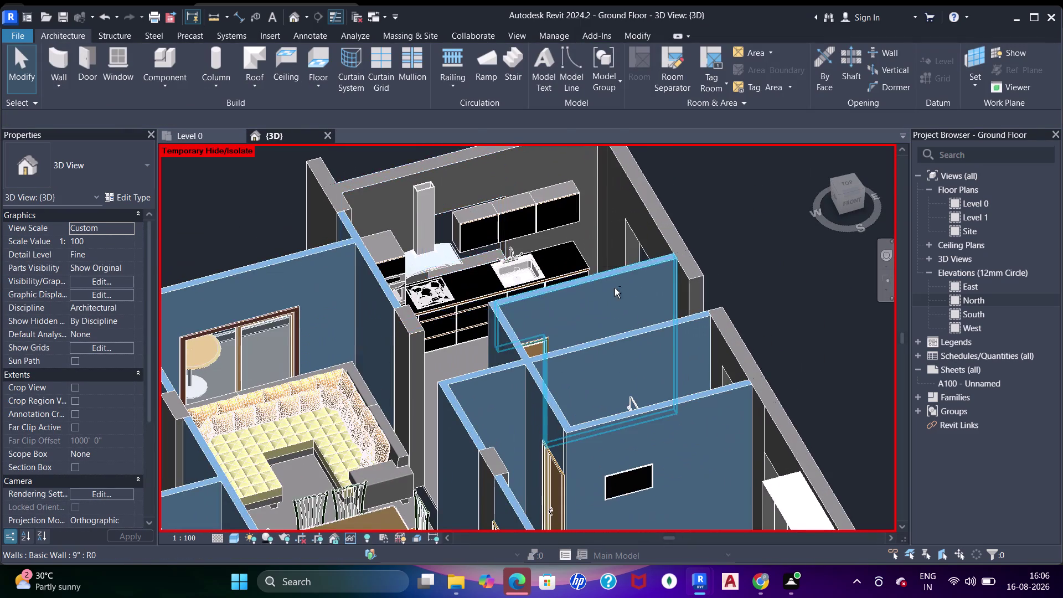
middle_drag(613, 289, 584, 316)
scroll(down, 3)
middle_drag(631, 311, 548, 355)
scroll(up, 3)
middle_drag(675, 382, 562, 314)
scroll(down, 3)
middle_drag(578, 324, 604, 341)
scroll(down, 3)
middle_drag(490, 266, 598, 360)
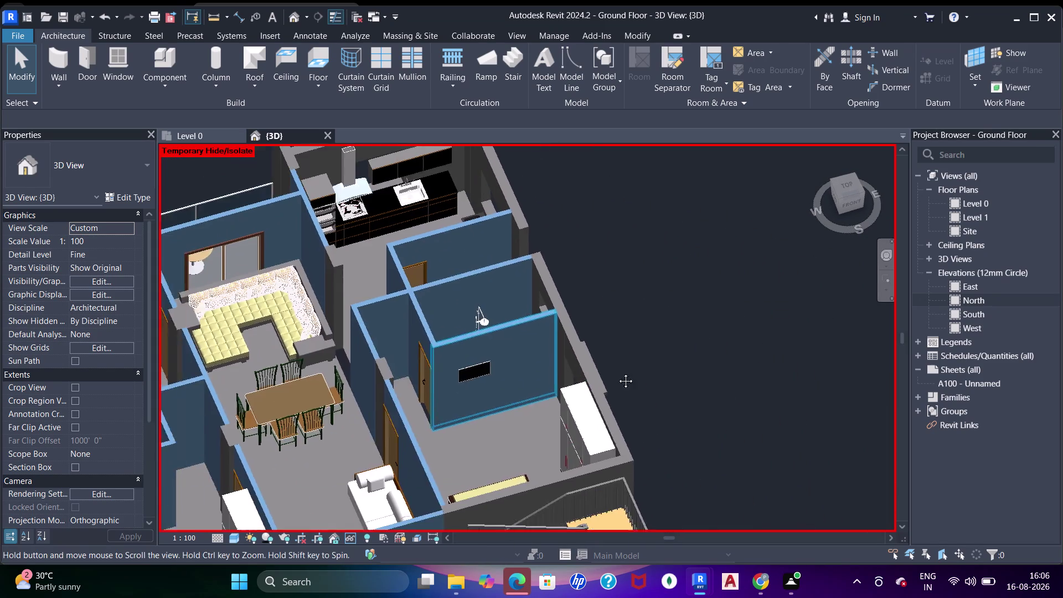
middle_drag(598, 360, 651, 403)
scroll(up, 3)
middle_drag(550, 282, 563, 331)
Select the complete kitchen model, then zoom to the counter and delete the selected sink.
click(569, 328)
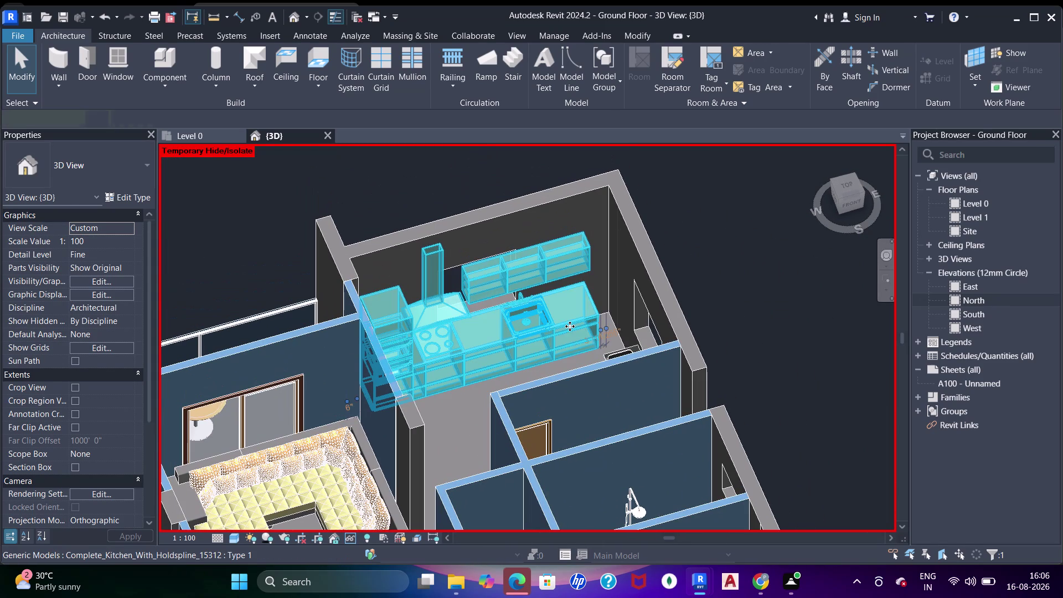
key(Right)
key(Right)
key(Escape)
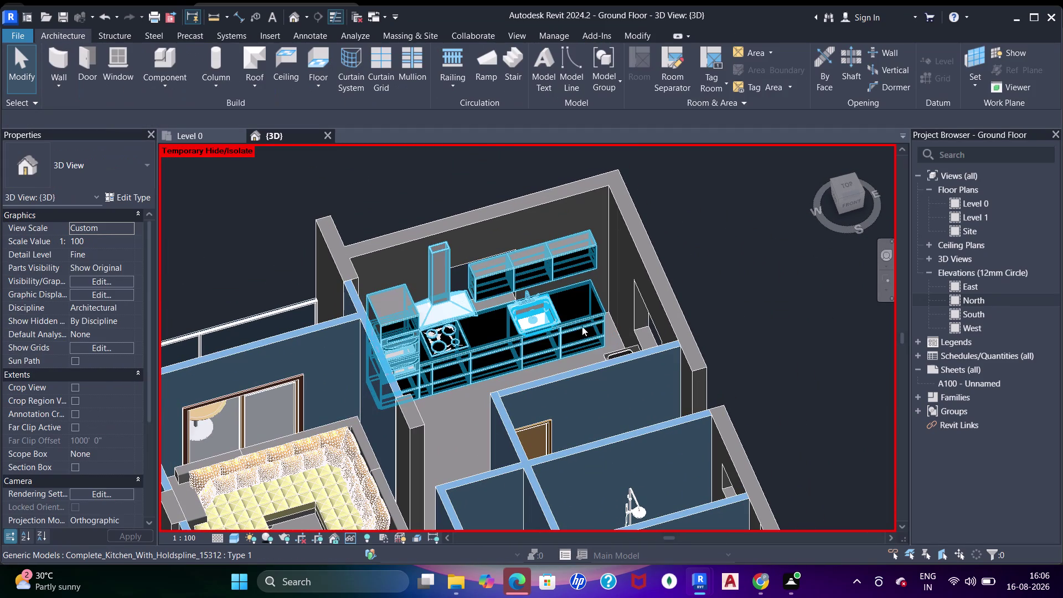
middle_drag(567, 409, 613, 406)
scroll(down, 3)
middle_drag(340, 387, 599, 412)
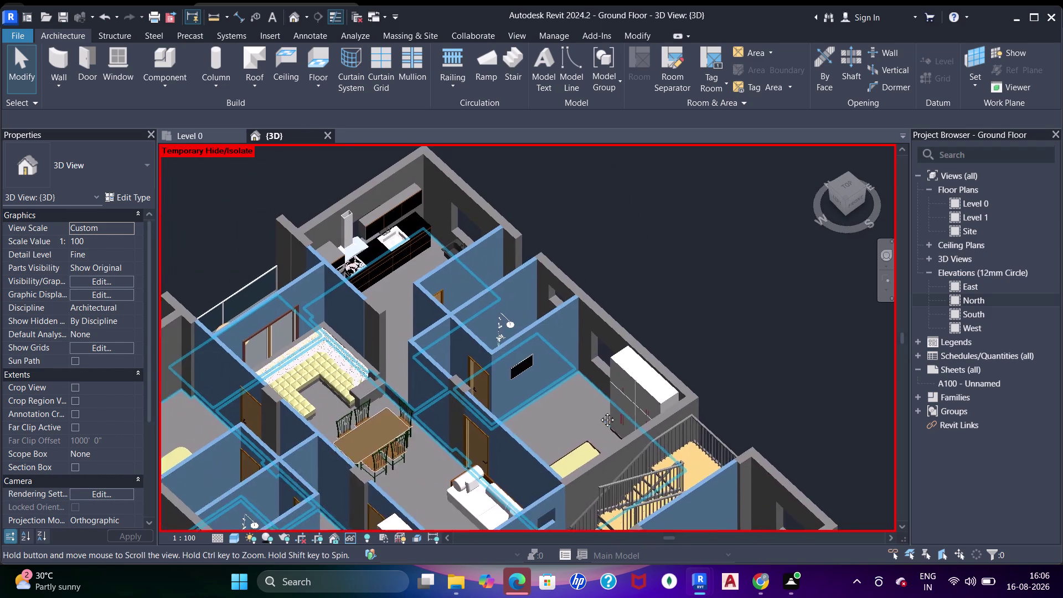
middle_drag(600, 412, 600, 412)
scroll(up, 3)
middle_drag(452, 279, 512, 374)
scroll(up, 3)
click(531, 343)
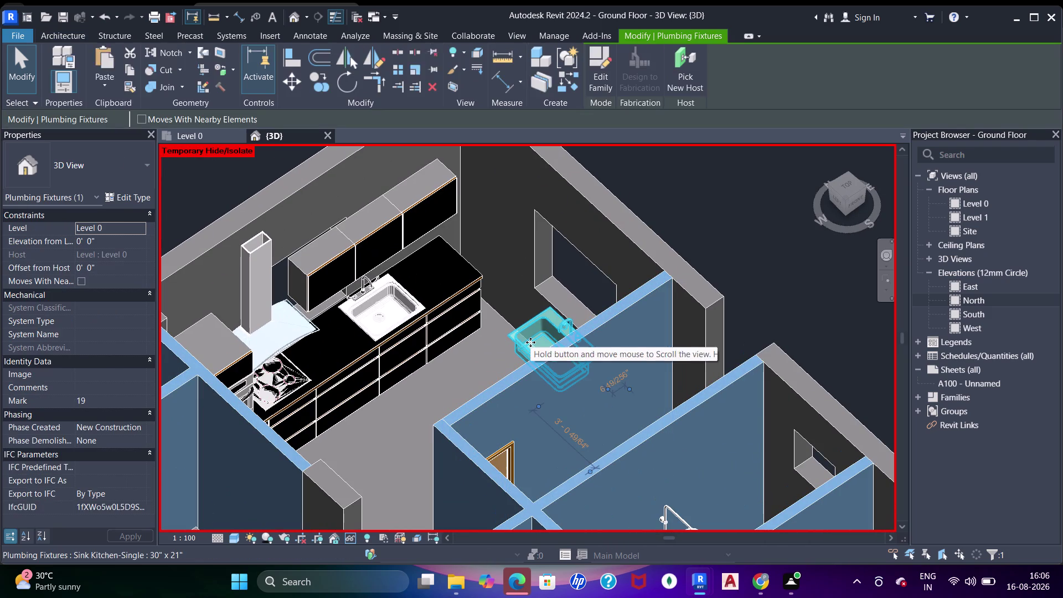
key(Delete)
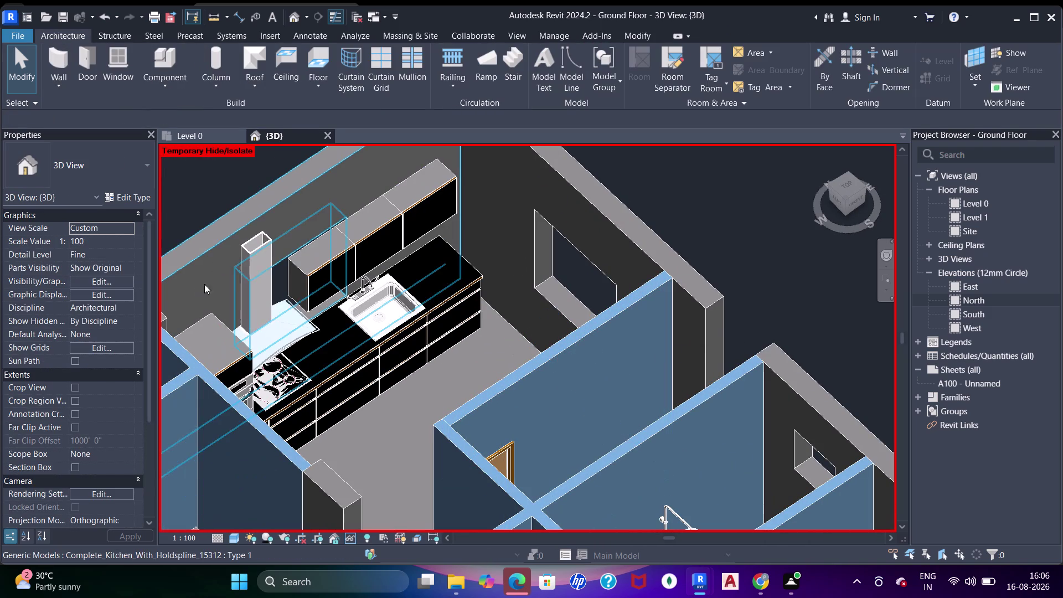
Return to the Level 0 plan, frame the kitchen, and open Load Family from Component.
click(202, 133)
scroll(down, 3)
middle_drag(478, 264, 484, 265)
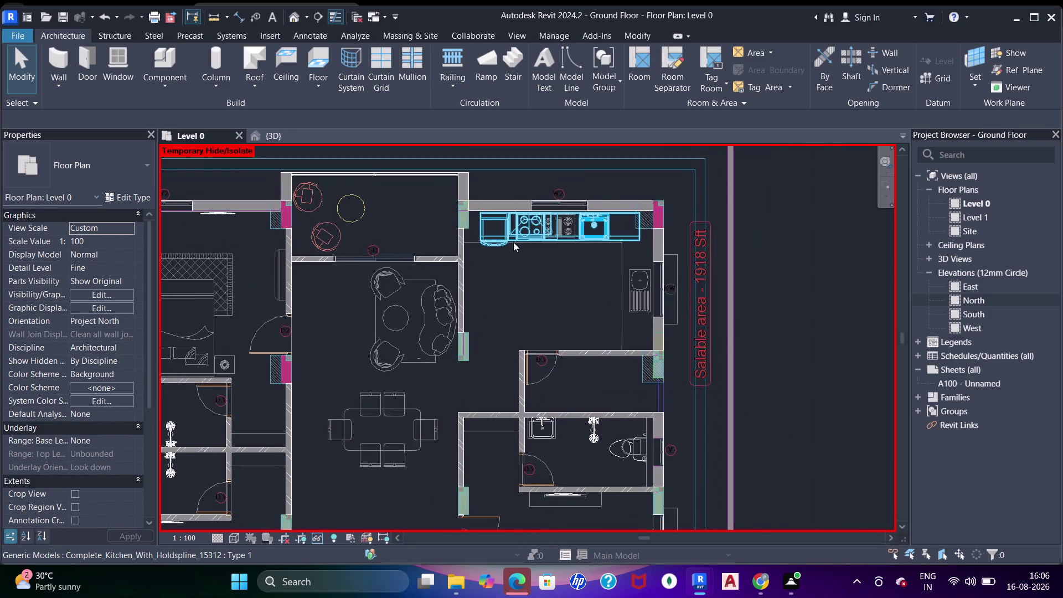
scroll(up, 3)
click(163, 58)
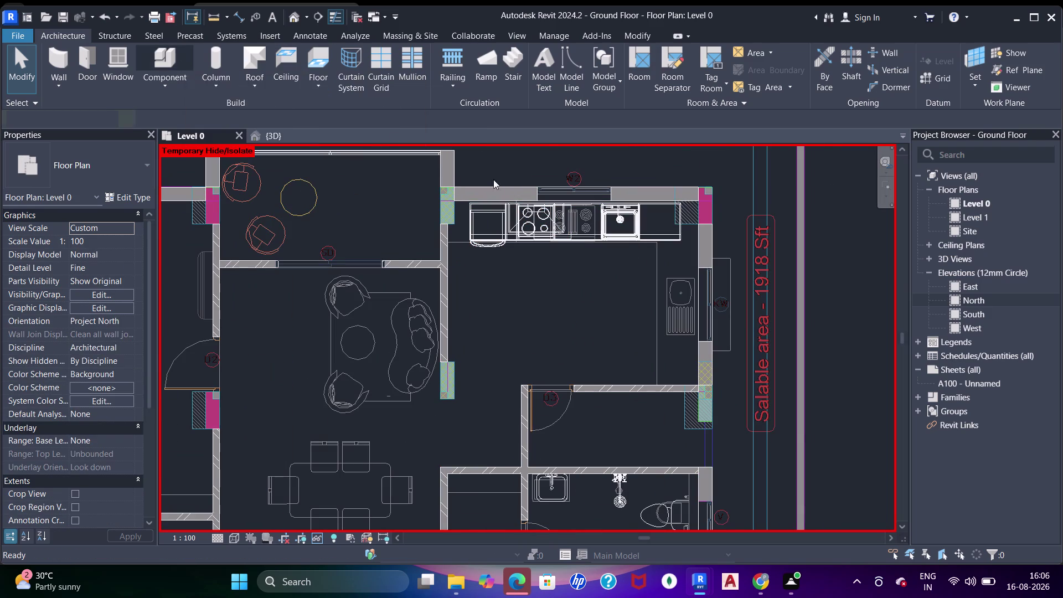
click(609, 70)
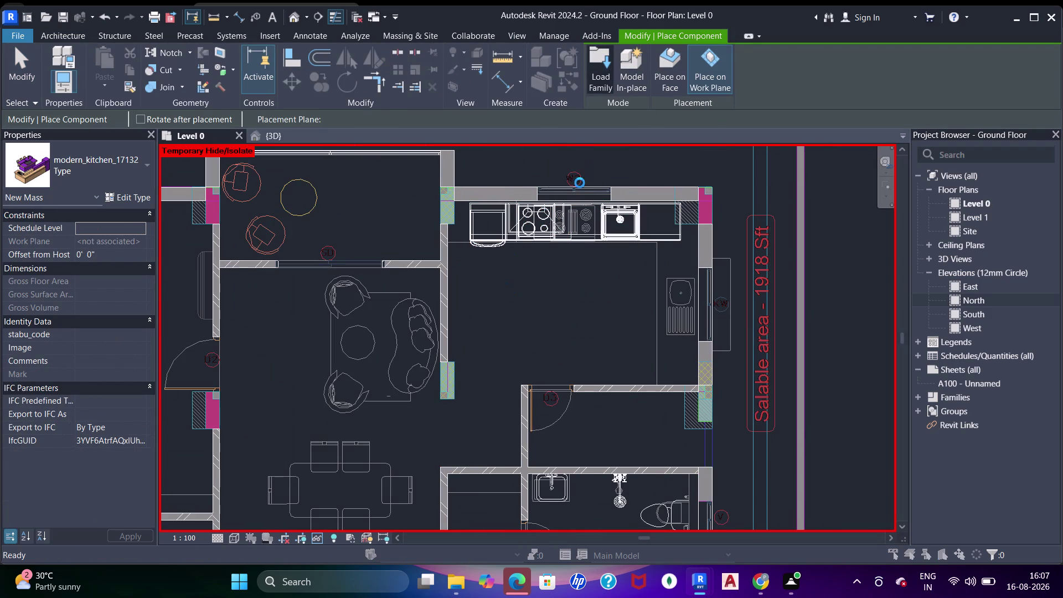
click(465, 198)
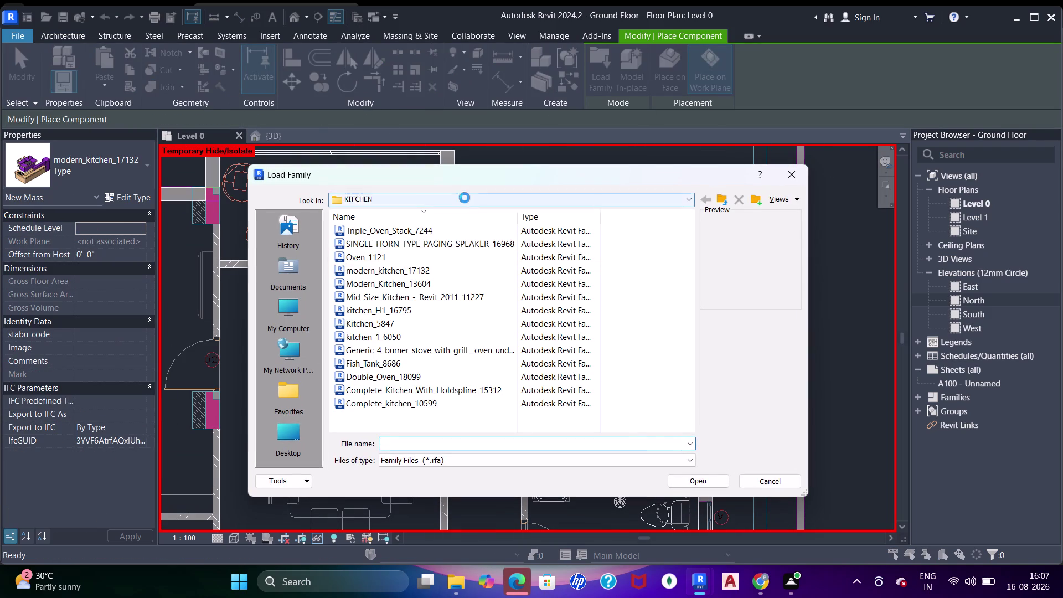
Browse the kitchen sink folder, previewing sink families including the concrete bar with sink.
click(478, 263)
scroll(down, 3)
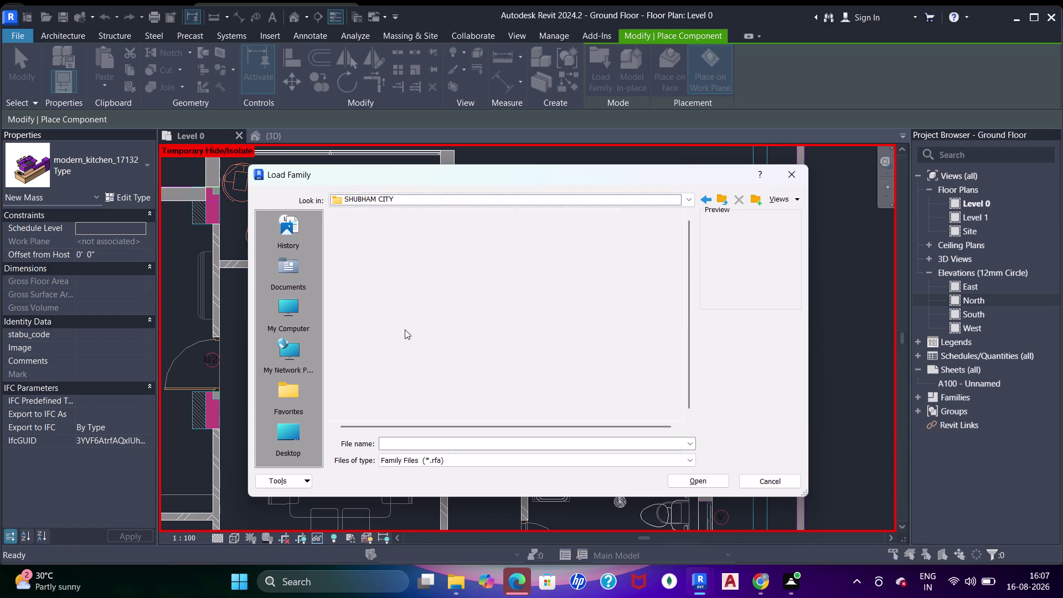
scroll(down, 3)
scroll(down, 3)
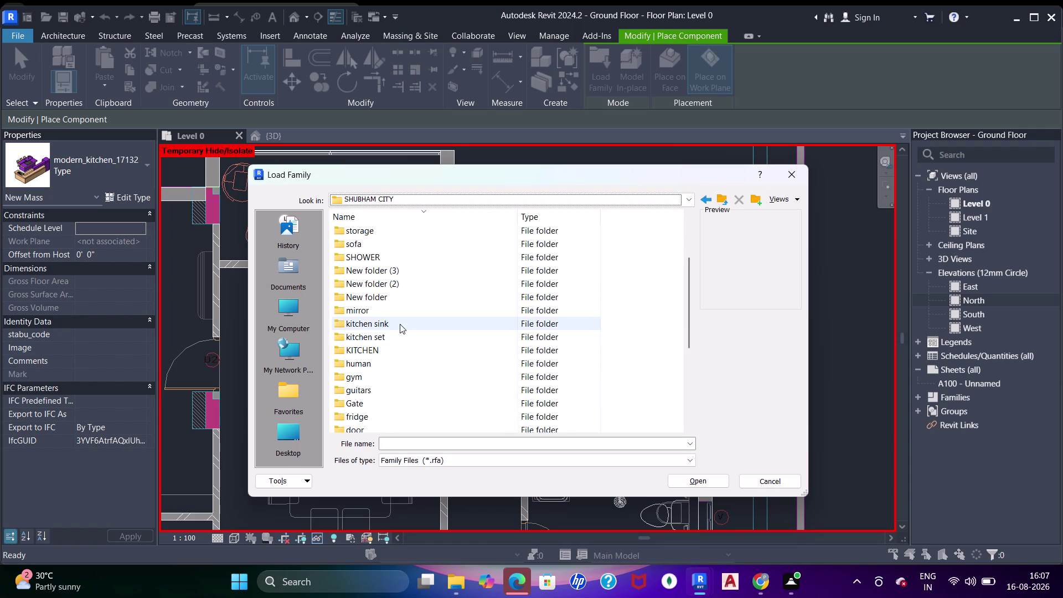
double_click(398, 324)
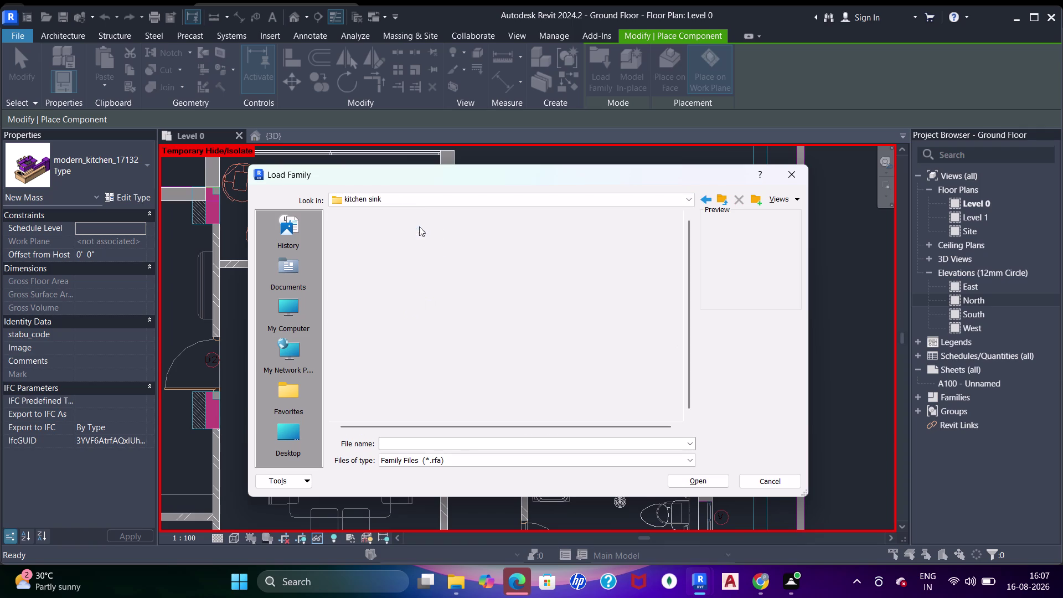
click(409, 233)
click(408, 246)
click(414, 262)
click(702, 204)
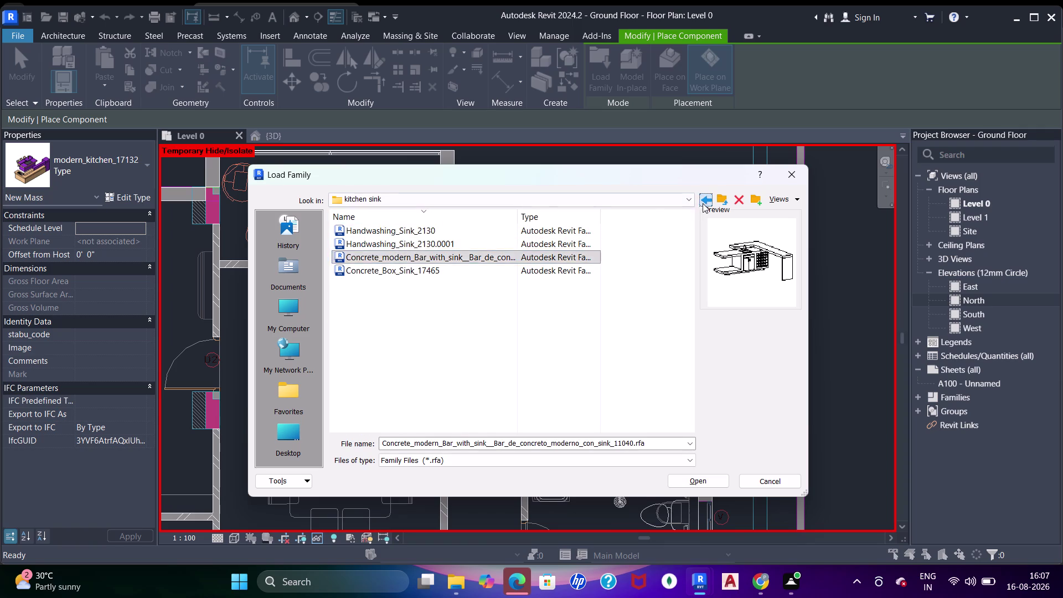
Preview kitchen set families (Kitchen_Touch_Bin, Cup_Dispenser, Contemporary_Kitchen_Stool), then return to the parent folder.
scroll(down, 3)
scroll(up, 3)
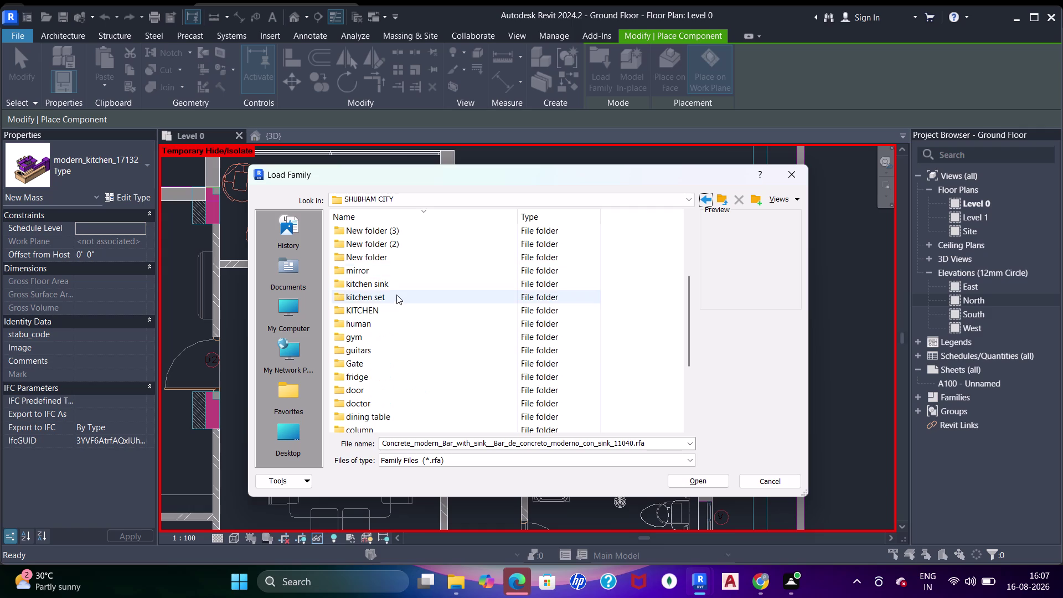
double_click(394, 299)
click(396, 244)
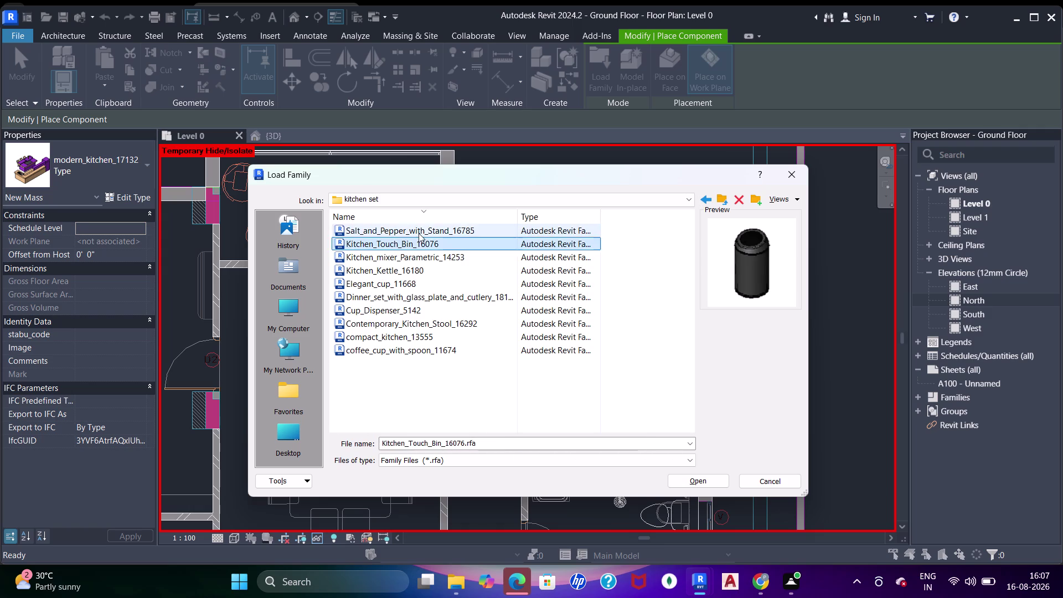
click(418, 233)
click(417, 260)
click(419, 277)
click(417, 286)
click(416, 300)
click(416, 304)
click(415, 318)
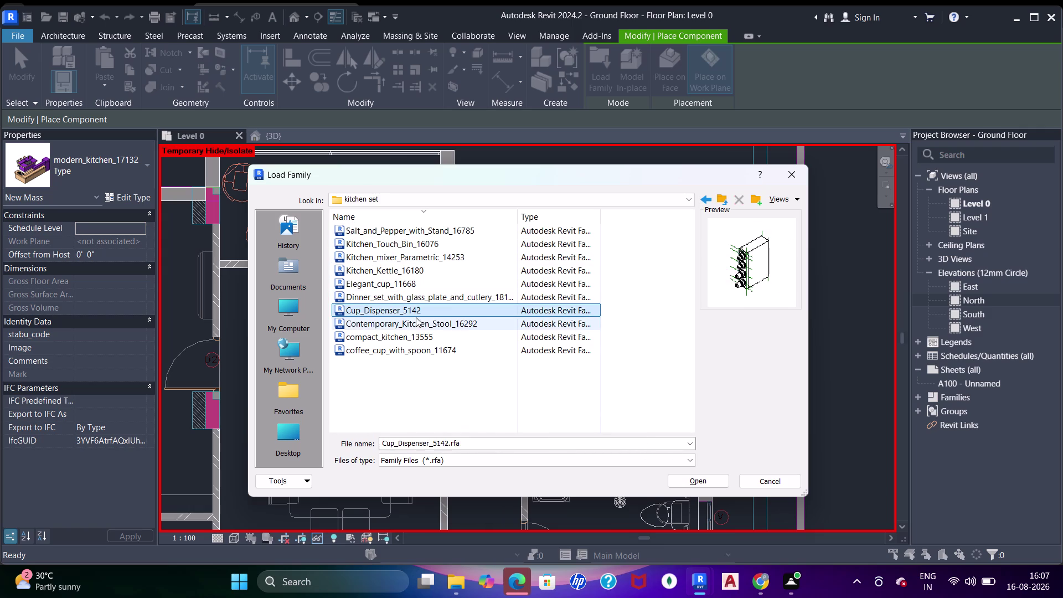
click(419, 327)
click(704, 198)
scroll(down, 3)
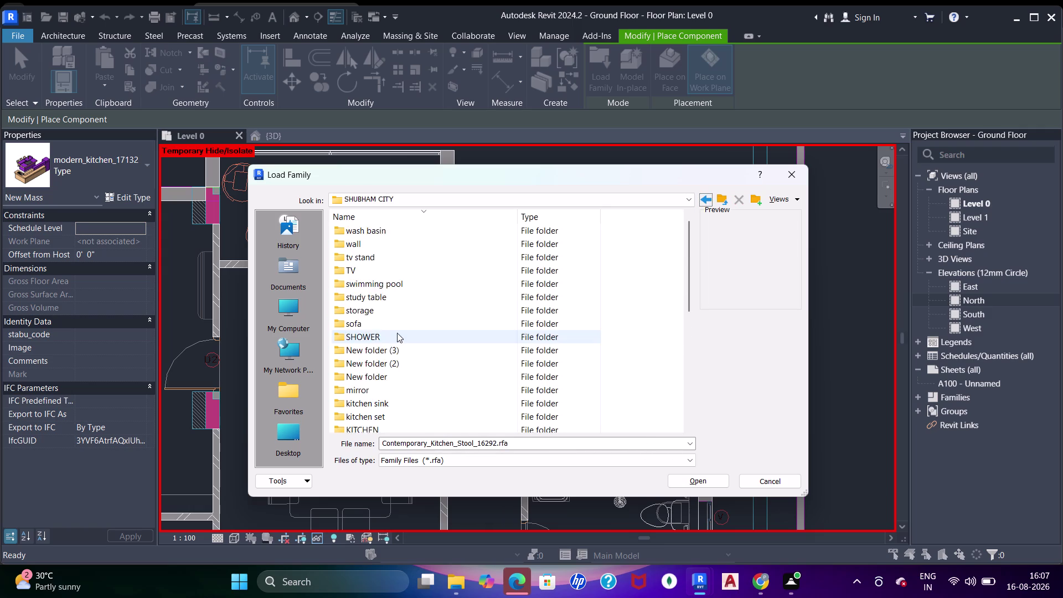
scroll(down, 3)
In the KITCHEN folder, preview Modern_Kitchen_13604, the mid-size kitchen, kitchen_1_6050 and Double_Oven_18099.
double_click(397, 268)
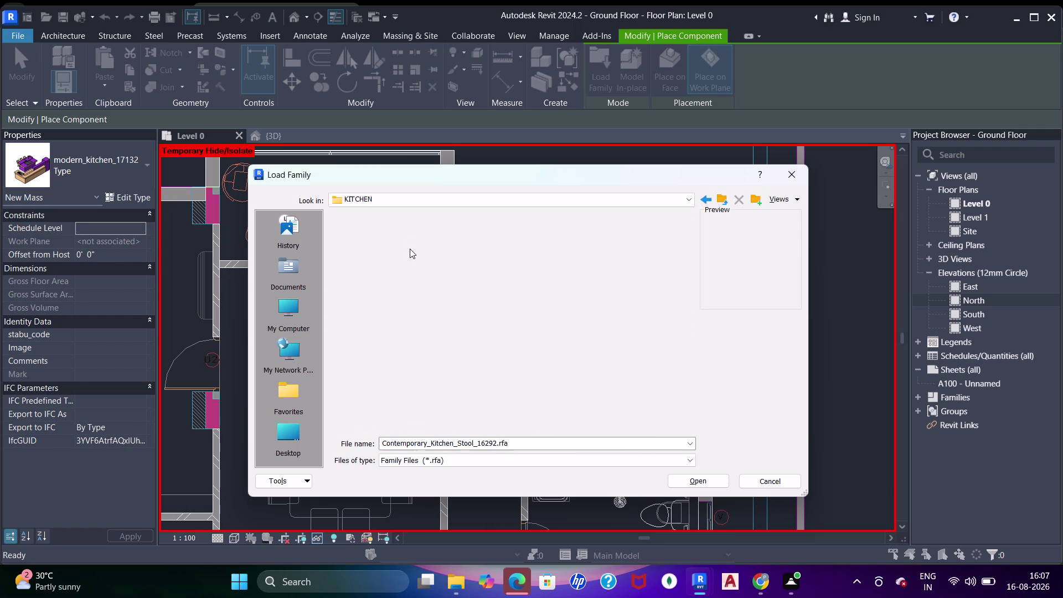
click(408, 241)
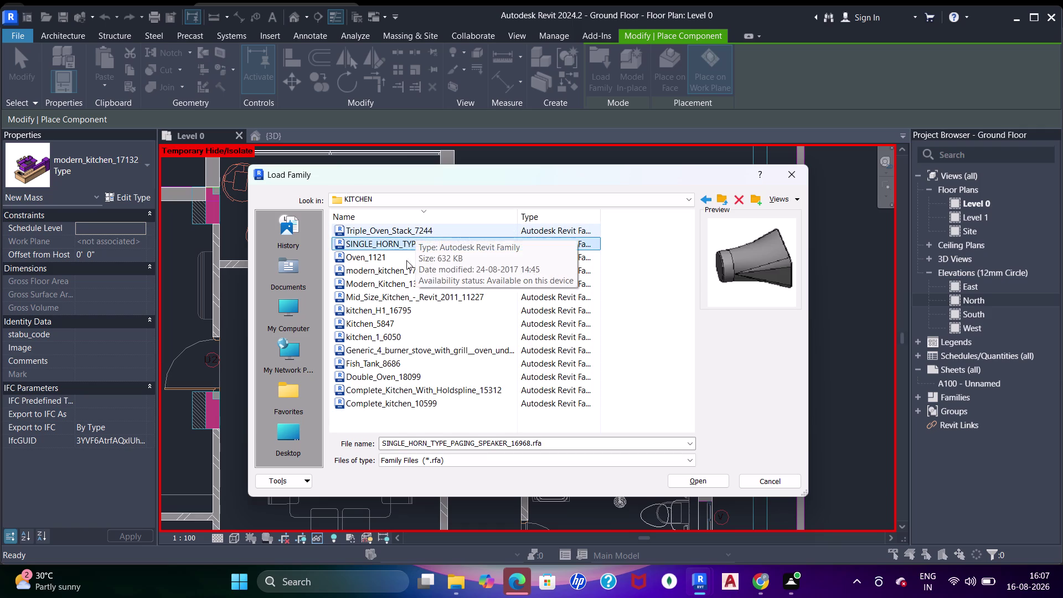
click(395, 276)
click(408, 281)
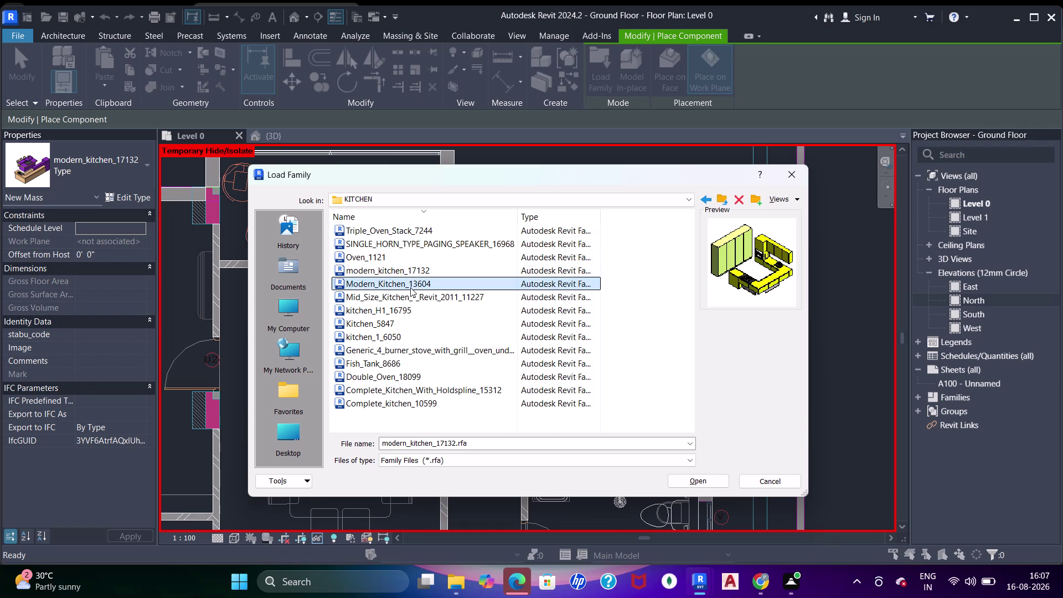
click(411, 296)
click(406, 312)
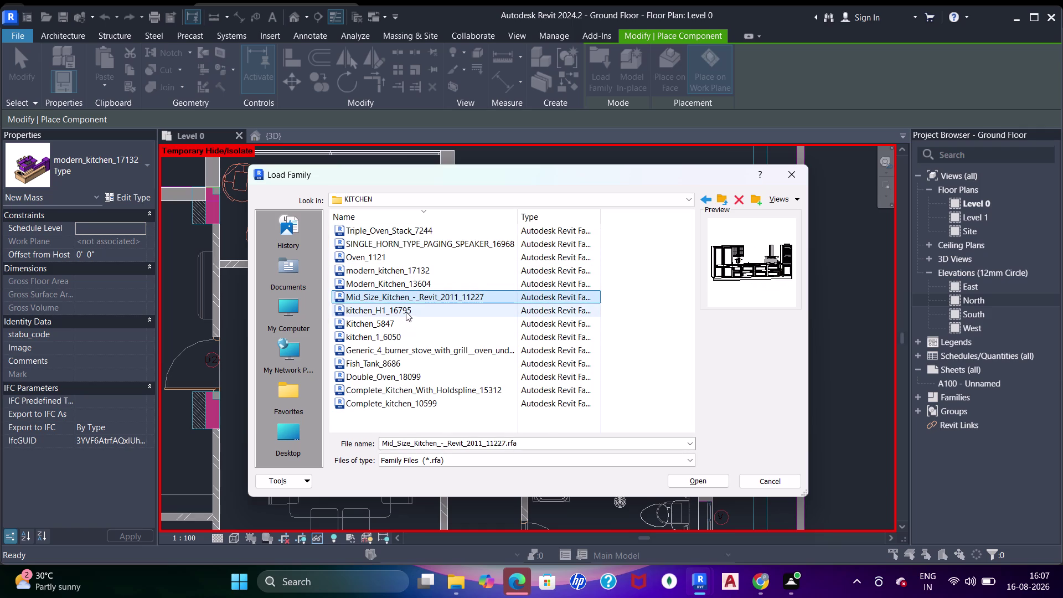
click(414, 299)
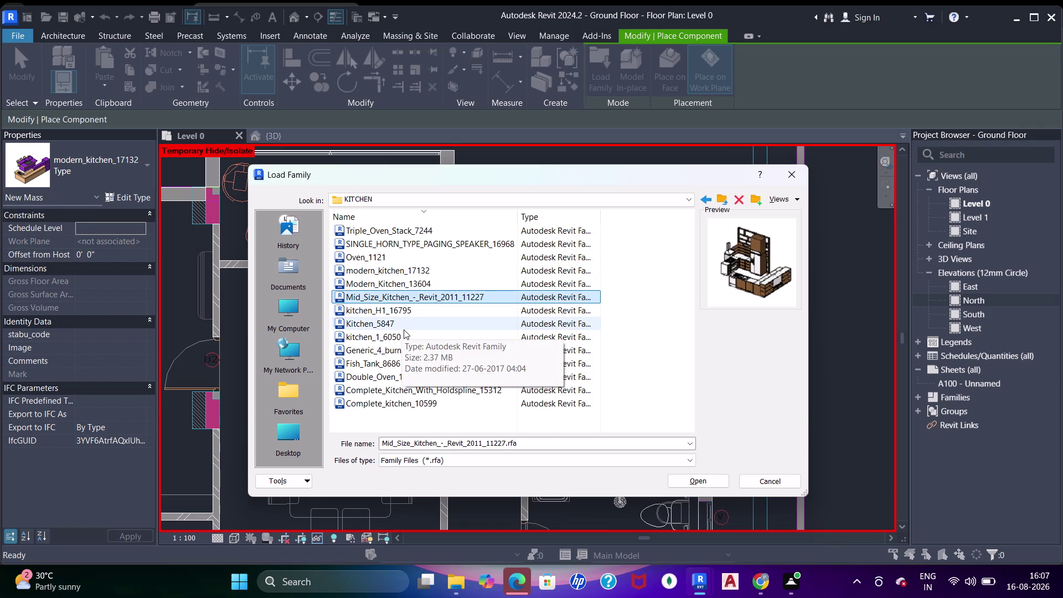
click(406, 324)
click(398, 331)
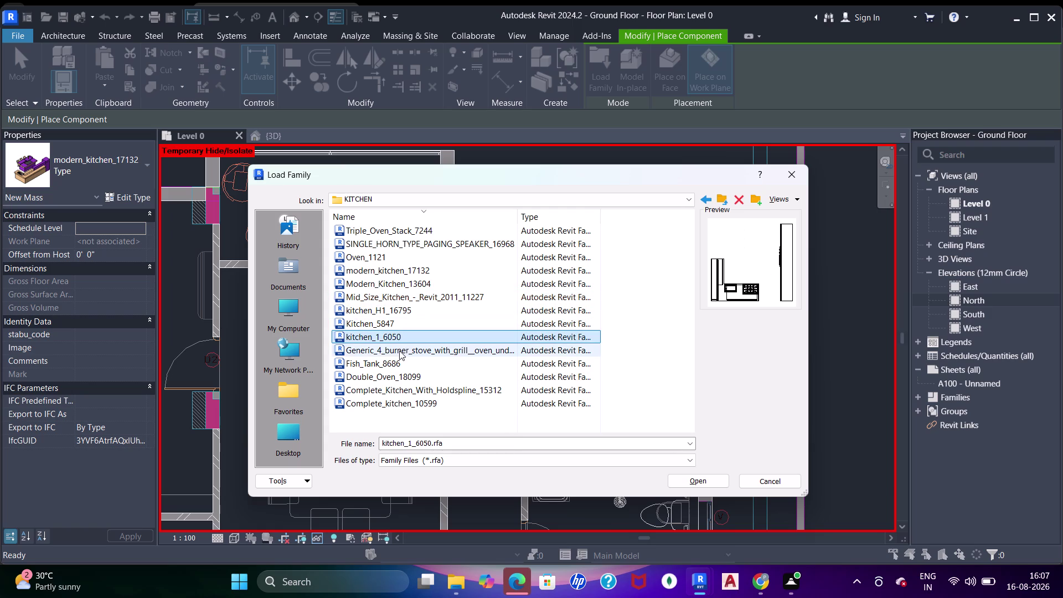
click(399, 352)
click(395, 358)
click(394, 372)
click(392, 395)
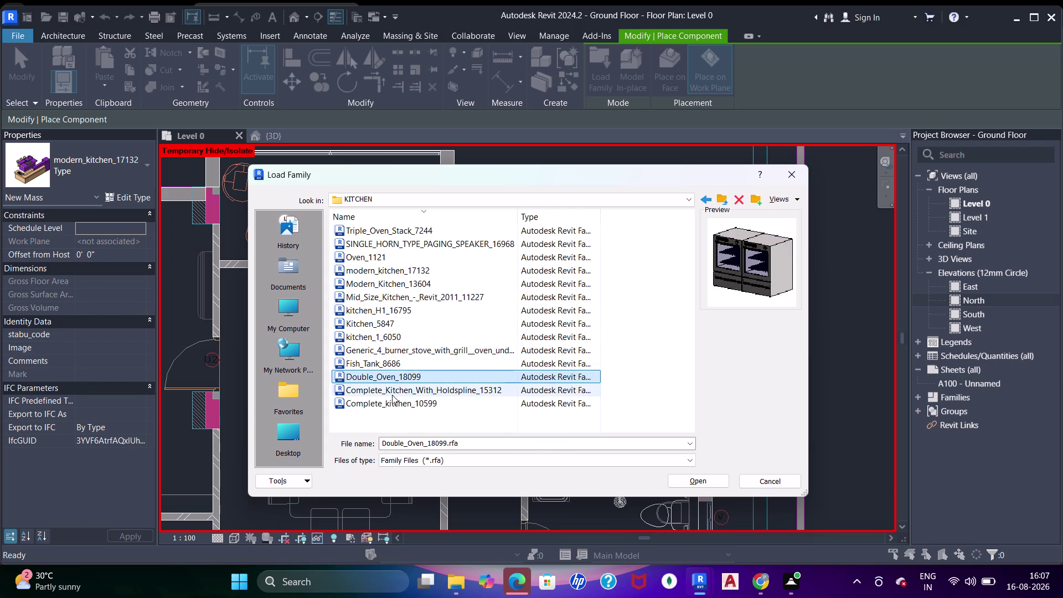
Compare modern_kitchen_17132 and Triple_Oven_Stack_7244, then load Mid_Size_Kitchen_-_Revit_2011_11227.
click(394, 303)
click(397, 285)
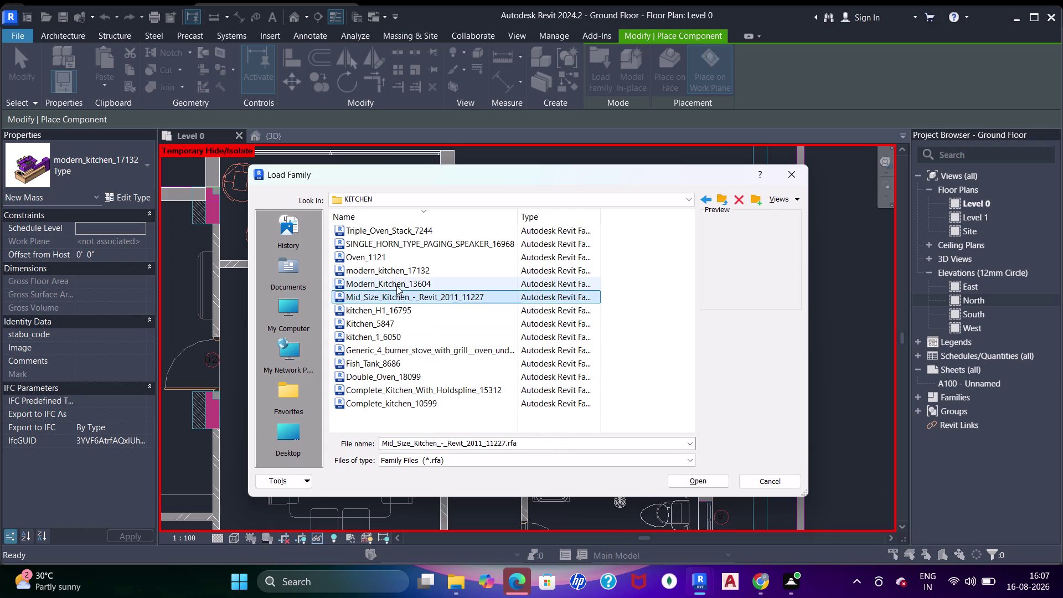
click(397, 277)
click(399, 270)
click(395, 258)
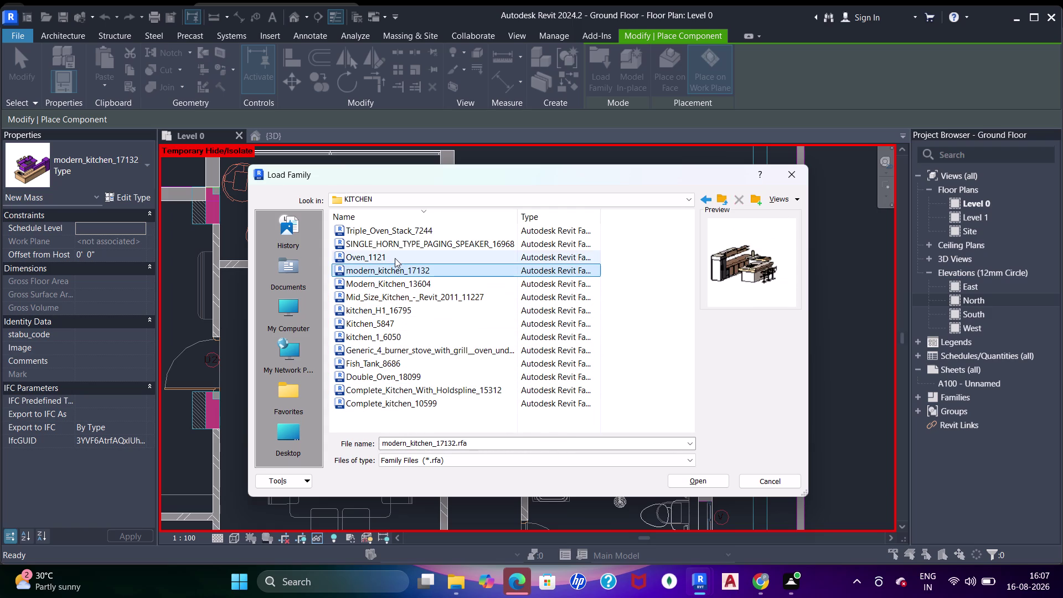
click(405, 237)
click(408, 235)
click(405, 279)
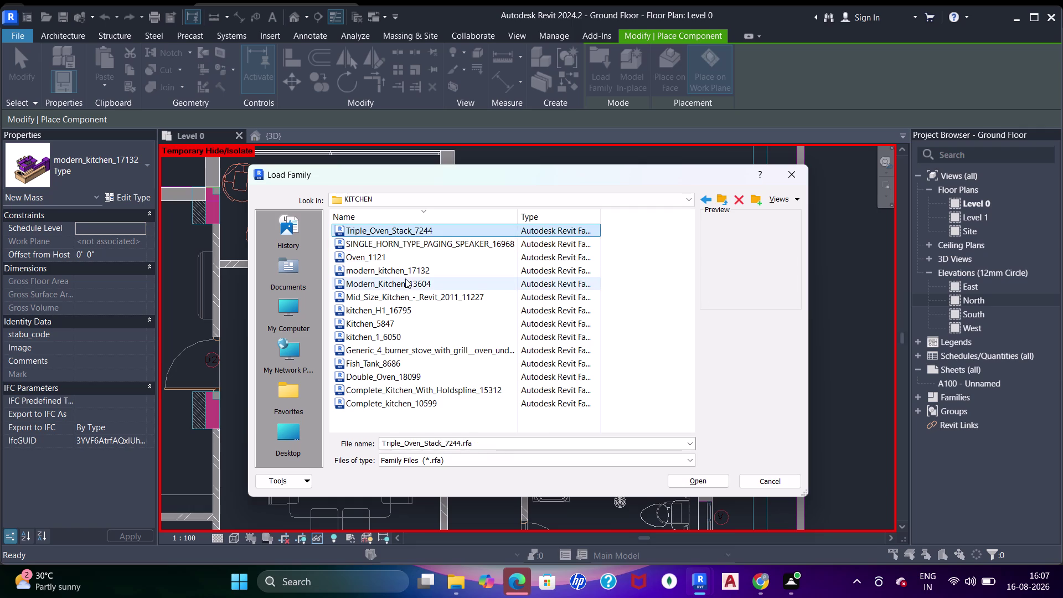
drag(406, 265, 406, 275)
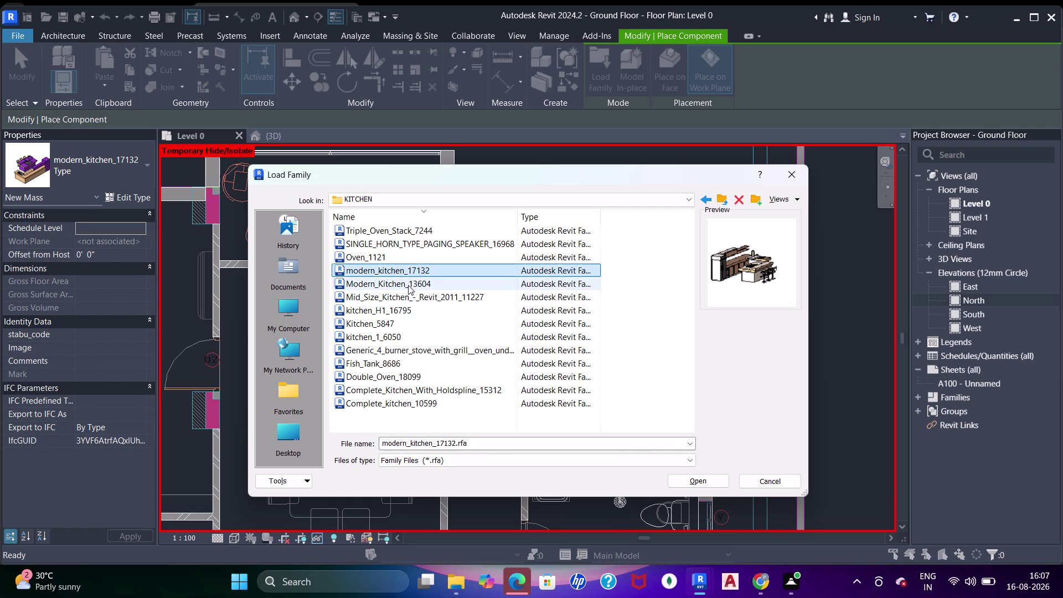
click(405, 292)
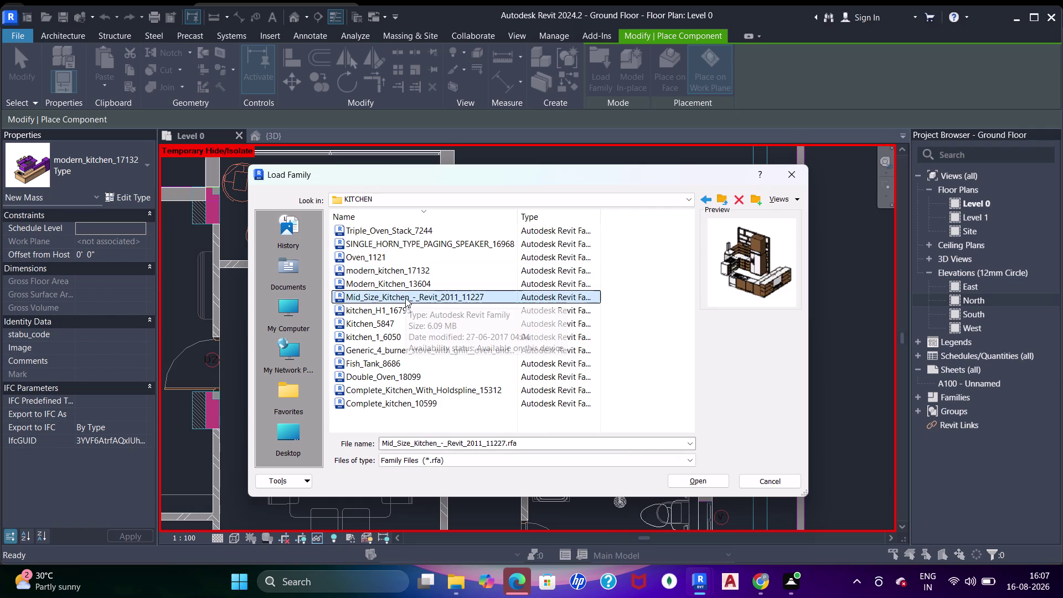
double_click(406, 298)
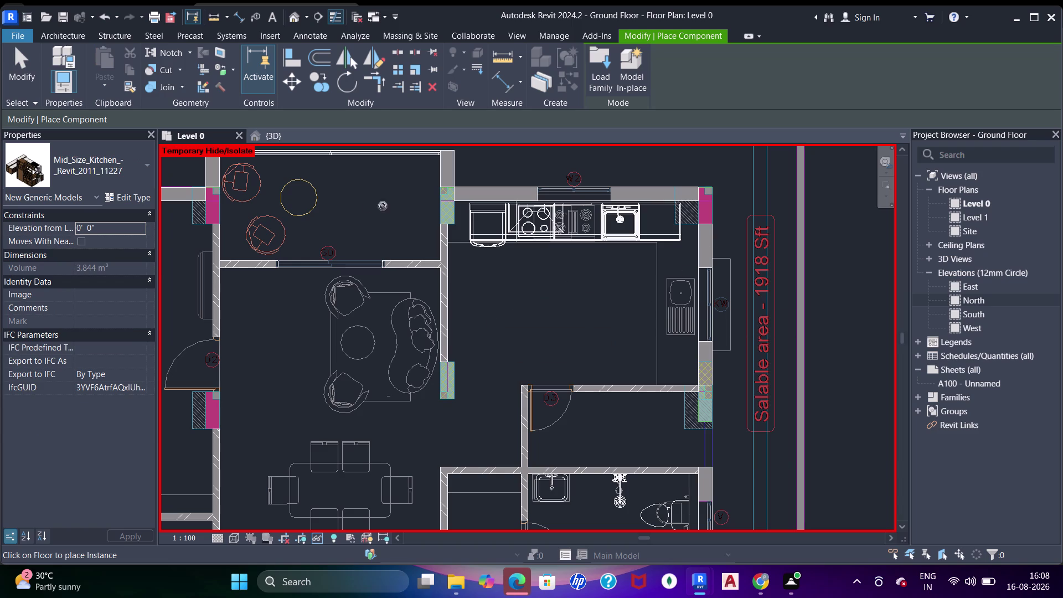
Pan the Level 0 plan to frame the house and reopen Load Family on KITCHEN.
middle_drag(465, 213, 436, 267)
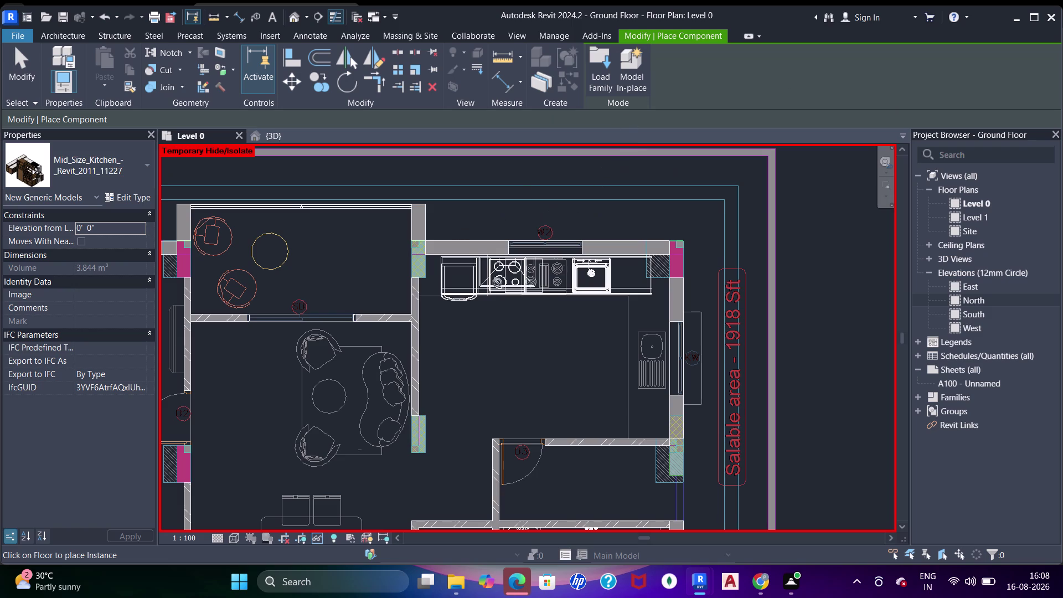
click(470, 251)
click(607, 77)
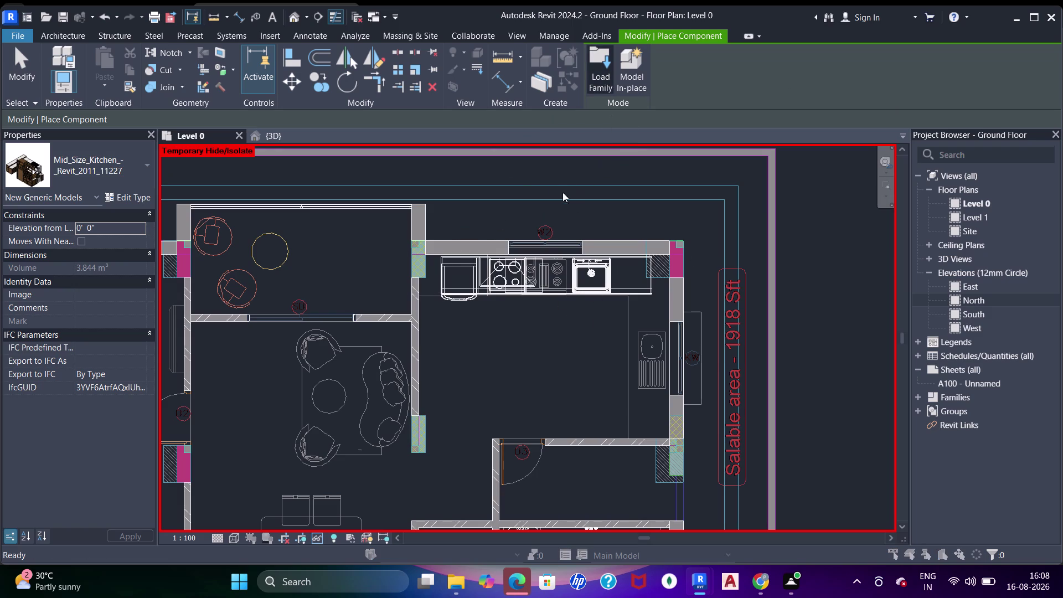
click(401, 268)
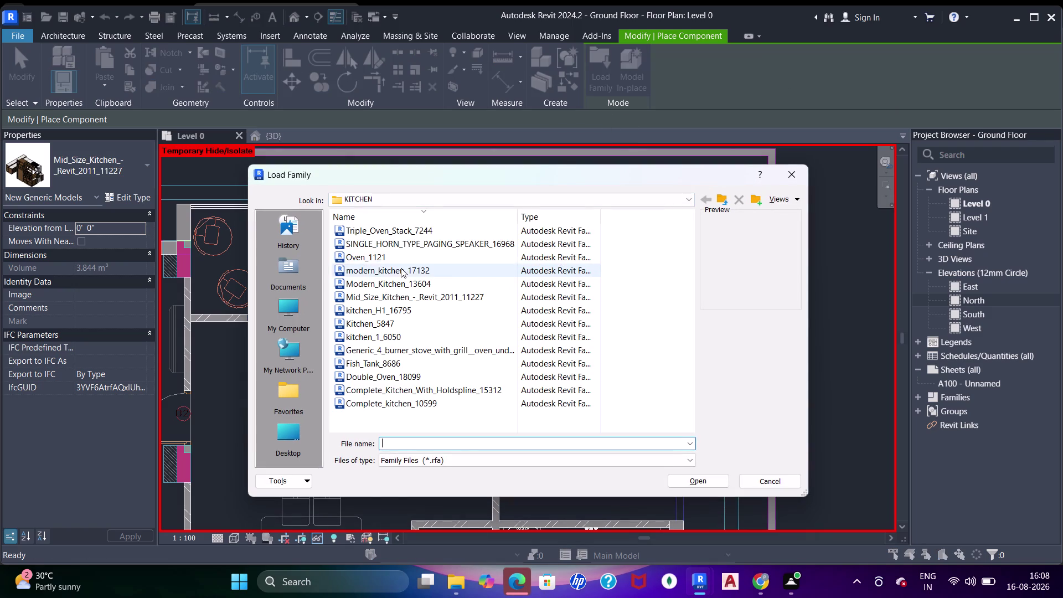
Pick a kitchen family and browse the loaded family types in the Type Selector.
double_click(407, 269)
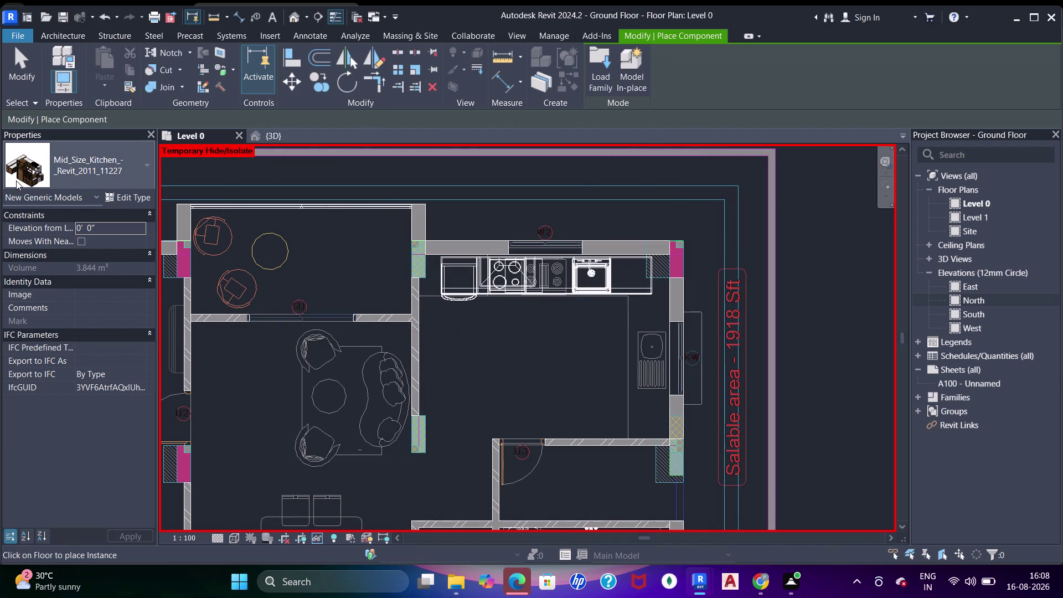
click(97, 172)
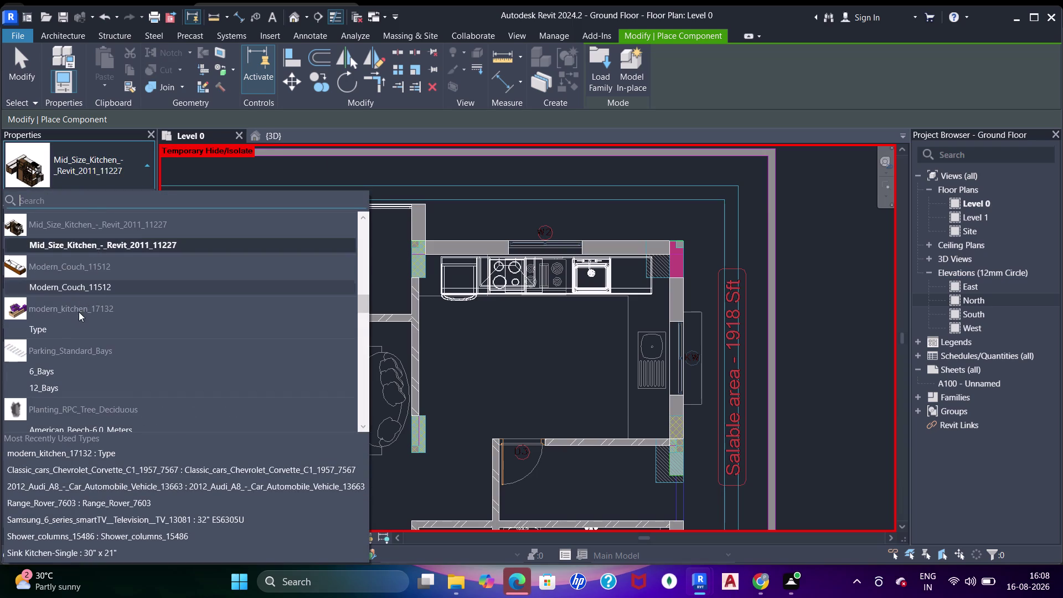
scroll(down, 3)
scroll(down, 3)
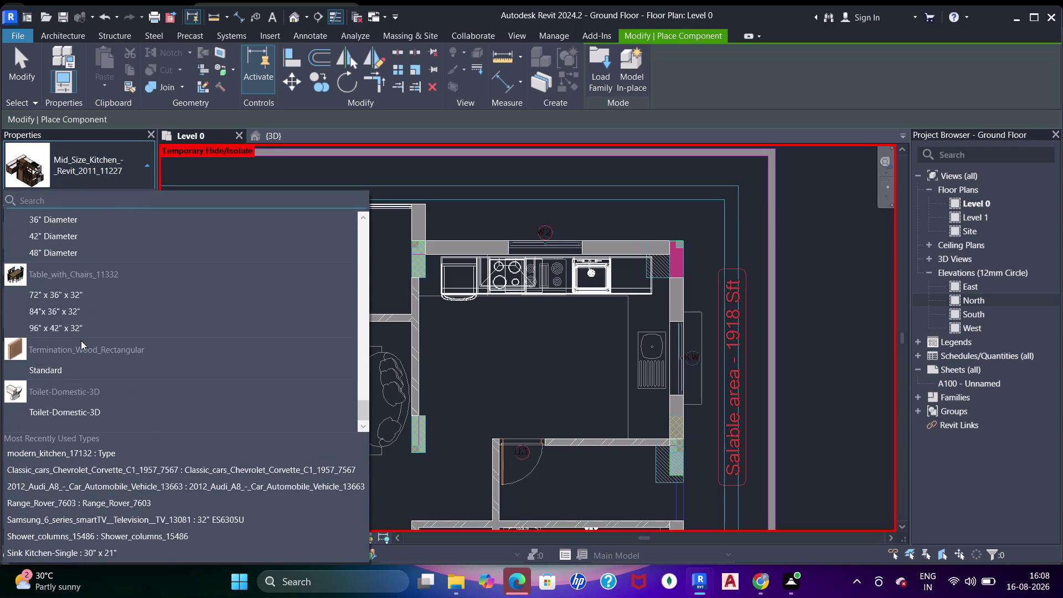
scroll(up, 3)
scroll(up, 3)
scroll(up, 3)
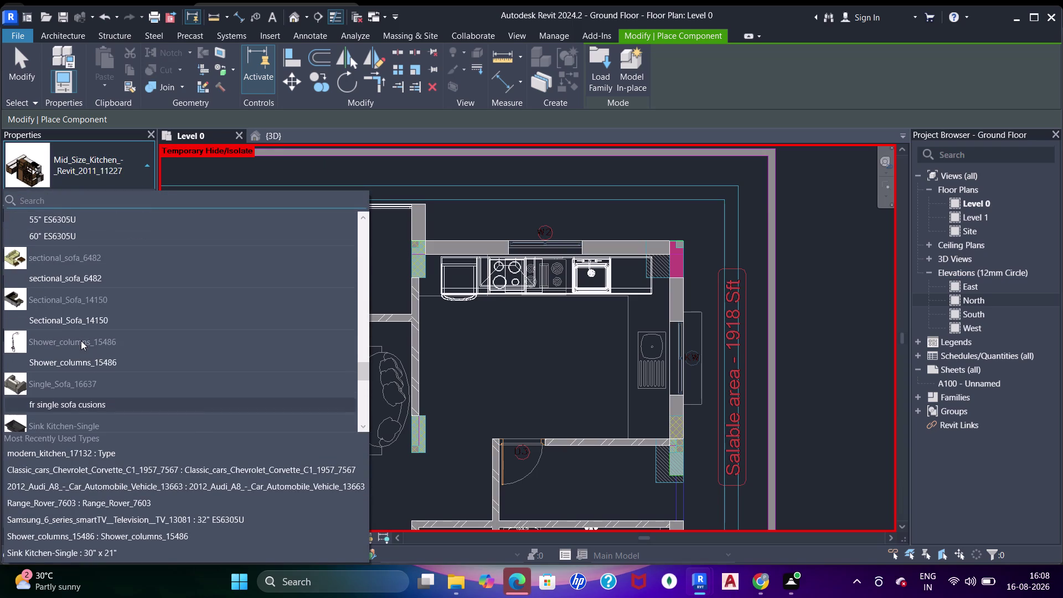
scroll(up, 3)
scroll(up, 3)
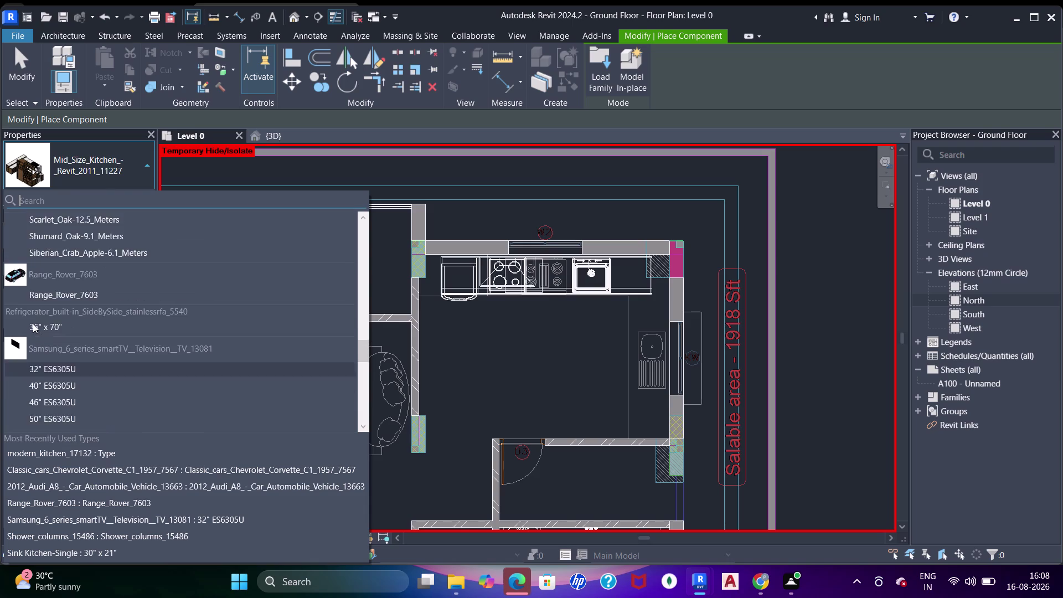
scroll(up, 3)
scroll(up, 3)
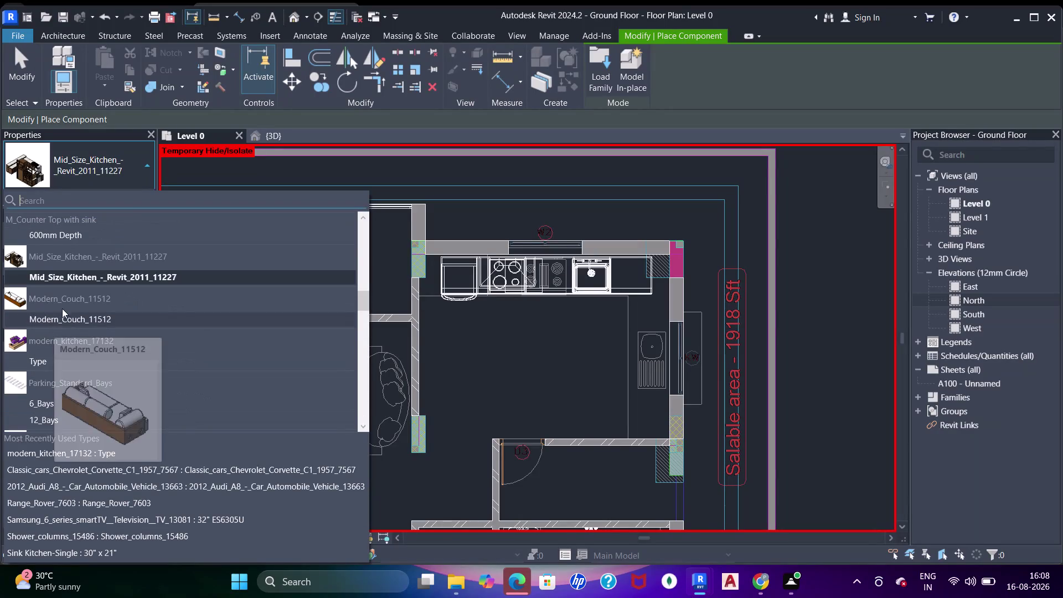
scroll(up, 3)
scroll(up, 3)
scroll(up, 3)
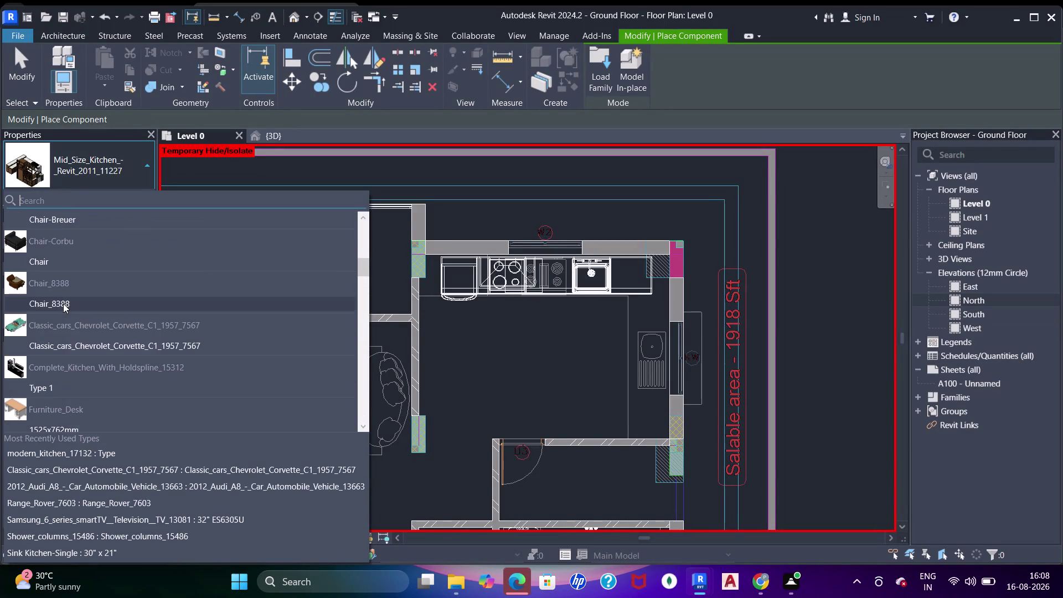
scroll(up, 3)
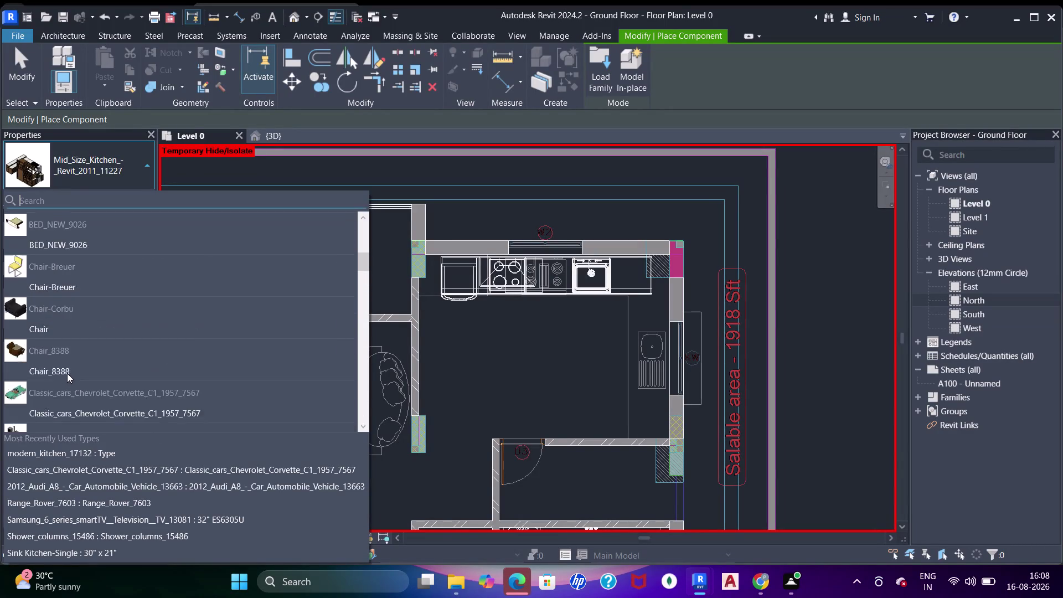
scroll(up, 3)
scroll(up, 3)
scroll(up, 3)
scroll(up, 3)
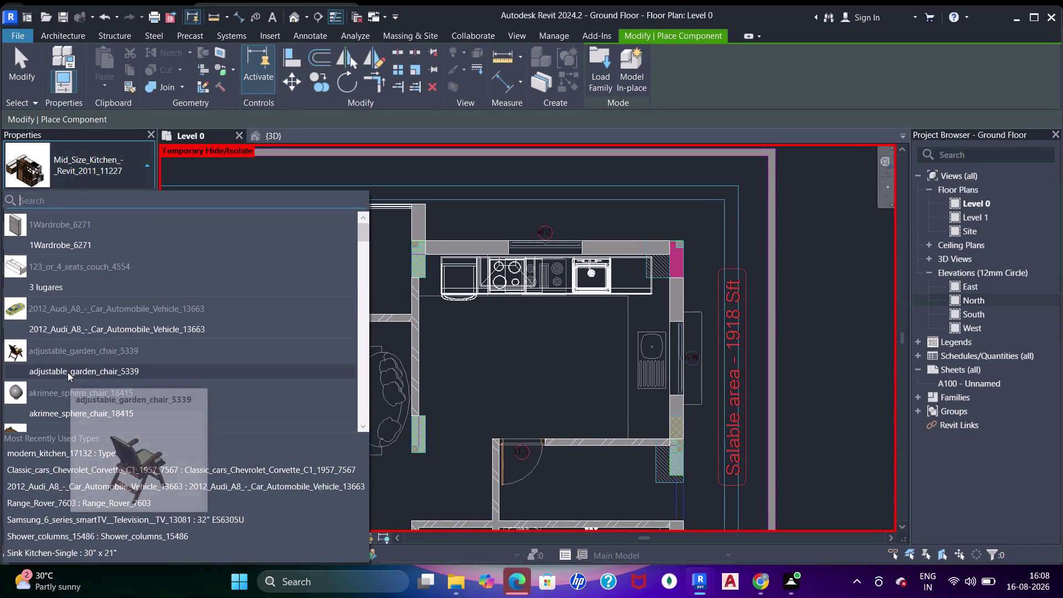
scroll(down, 3)
scroll(down, 3)
scroll(down, 3)
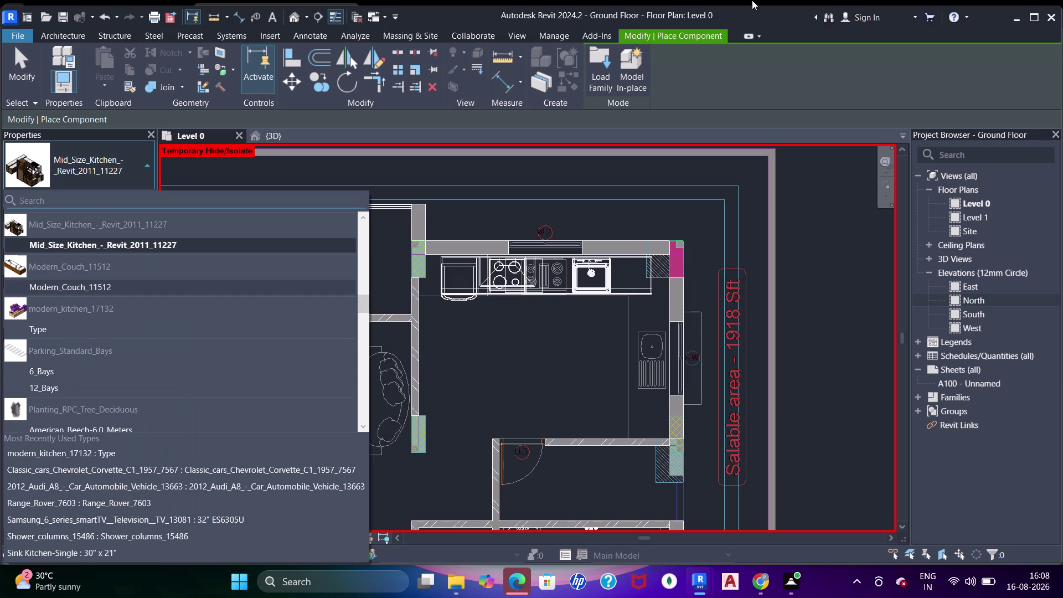
Load a family from the KITCHEN folder again, then cancel placing the kitchen component.
click(597, 70)
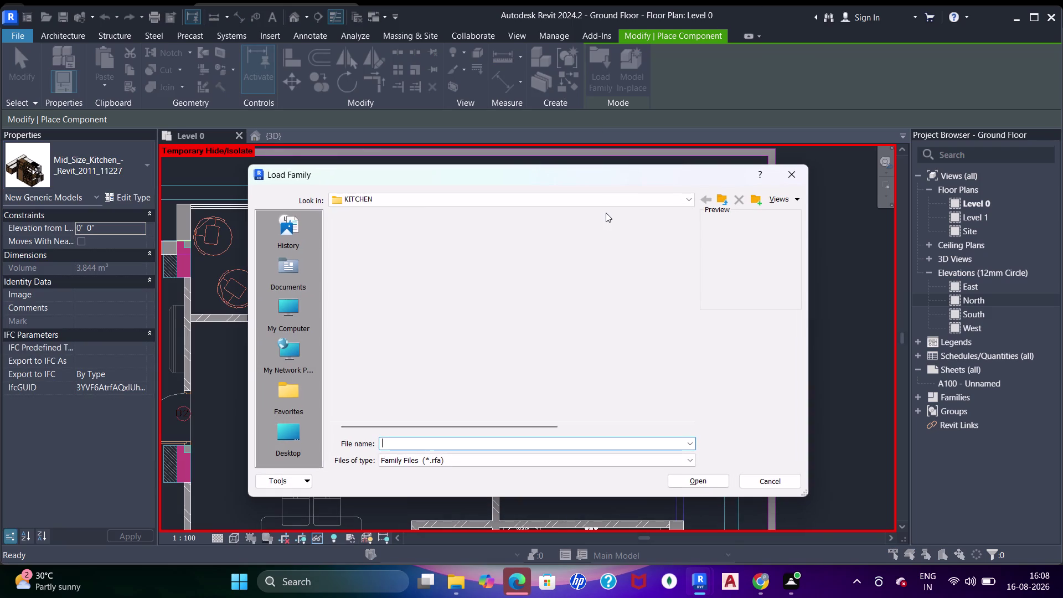
click(406, 248)
click(410, 257)
double_click(409, 268)
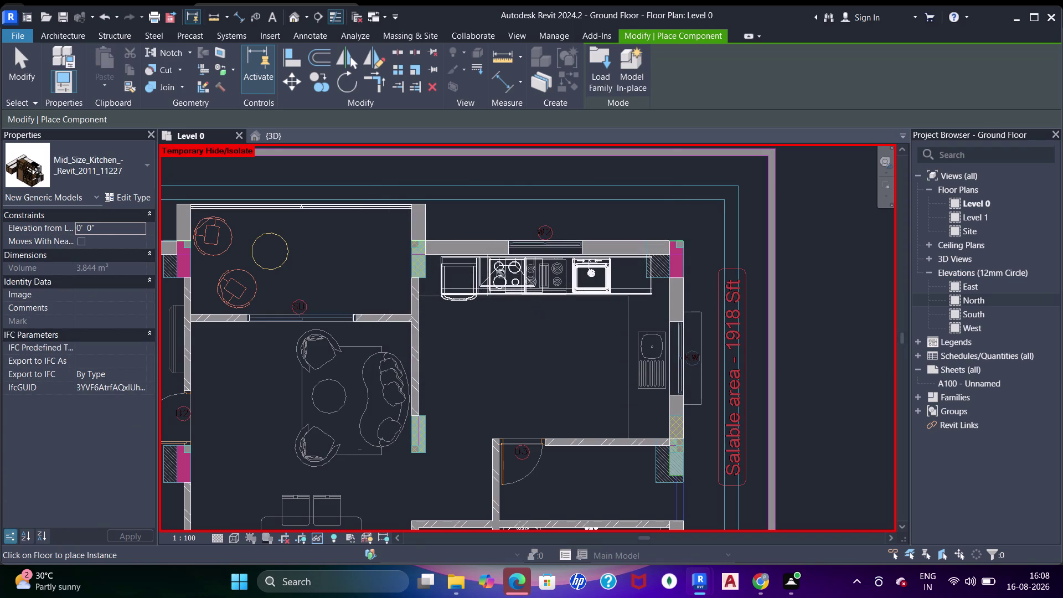
key(Escape)
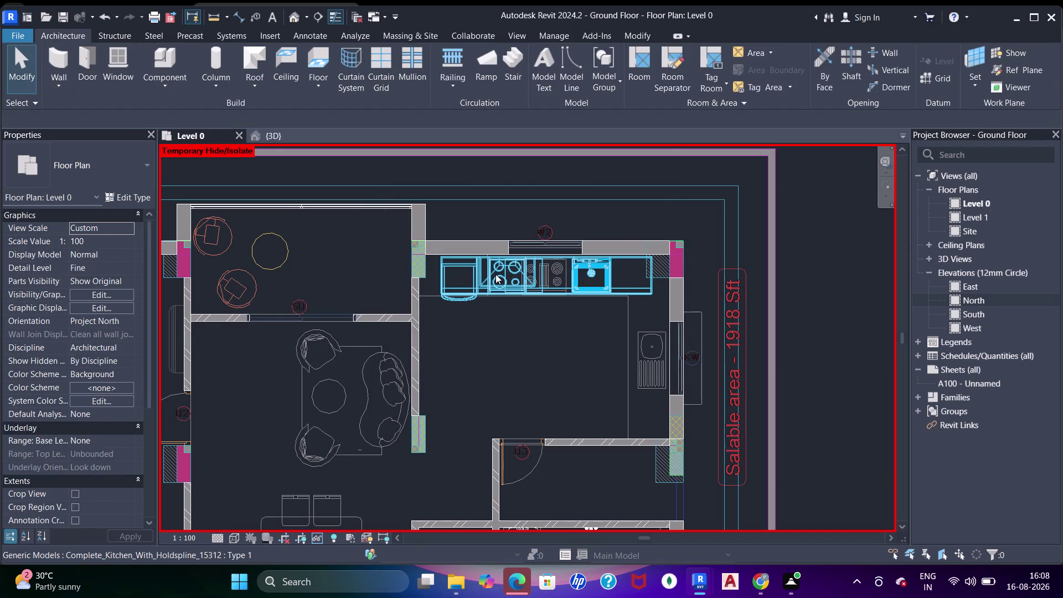
Select the existing kitchen counter layout and remove it.
click(496, 274)
key(h)
key(h)
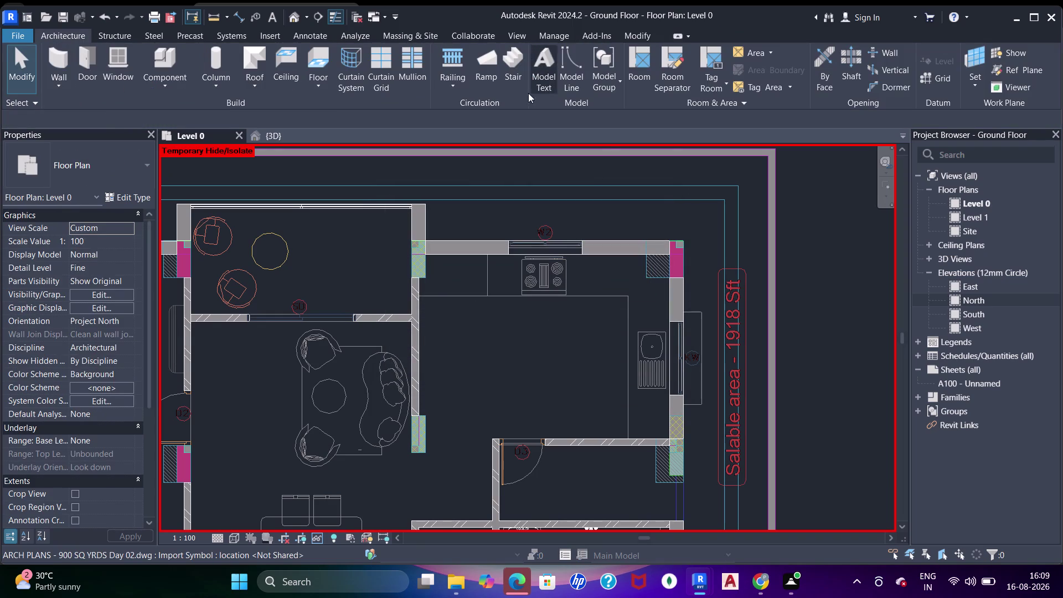
Restart component placement, dismiss the Family Category dialog, and undo to restore the kitchen unit.
click(156, 58)
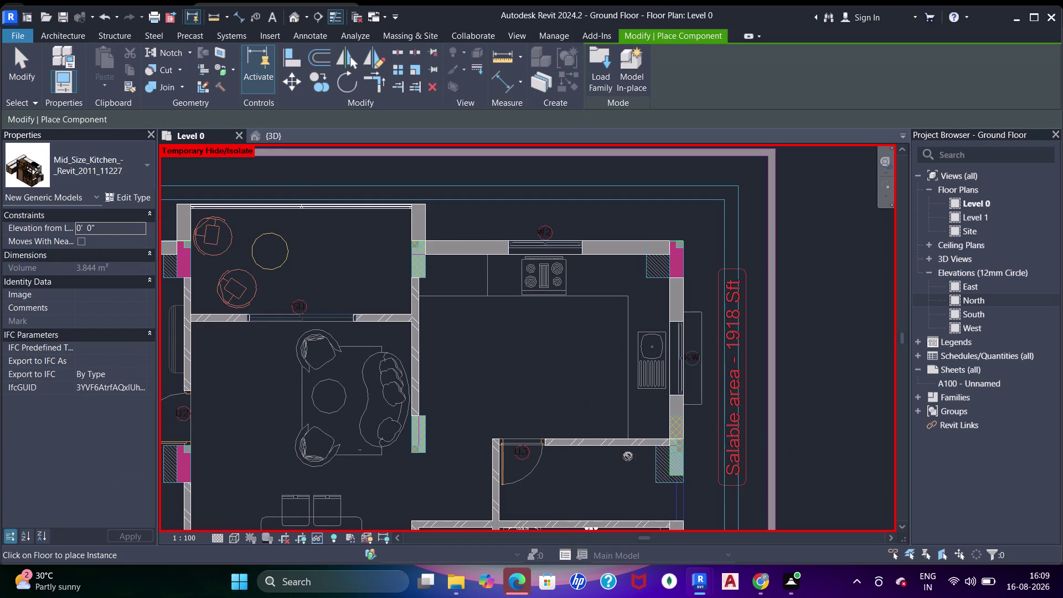
triple_click(594, 306)
click(628, 80)
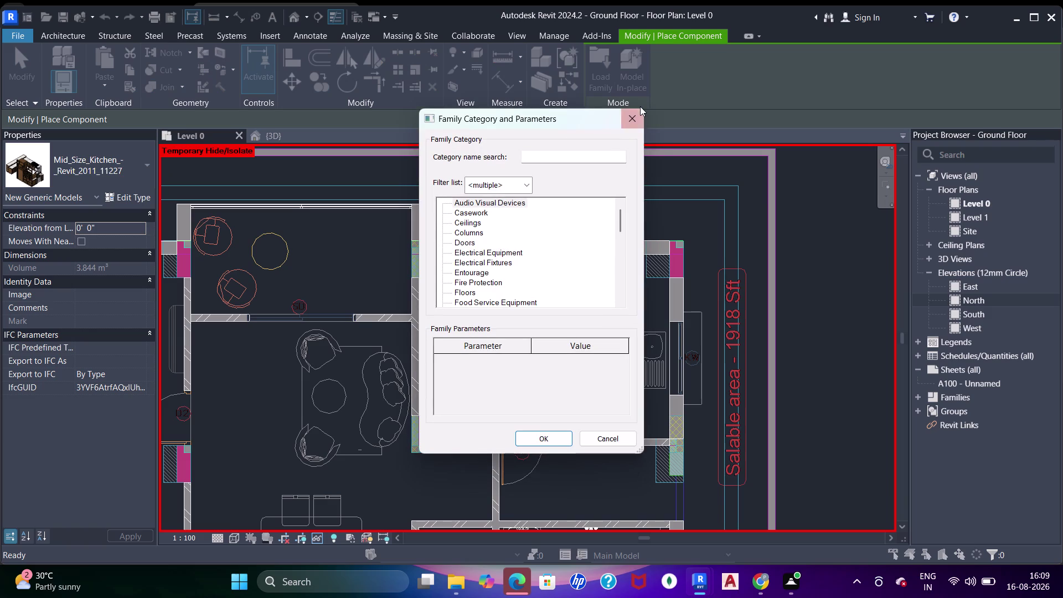
click(629, 121)
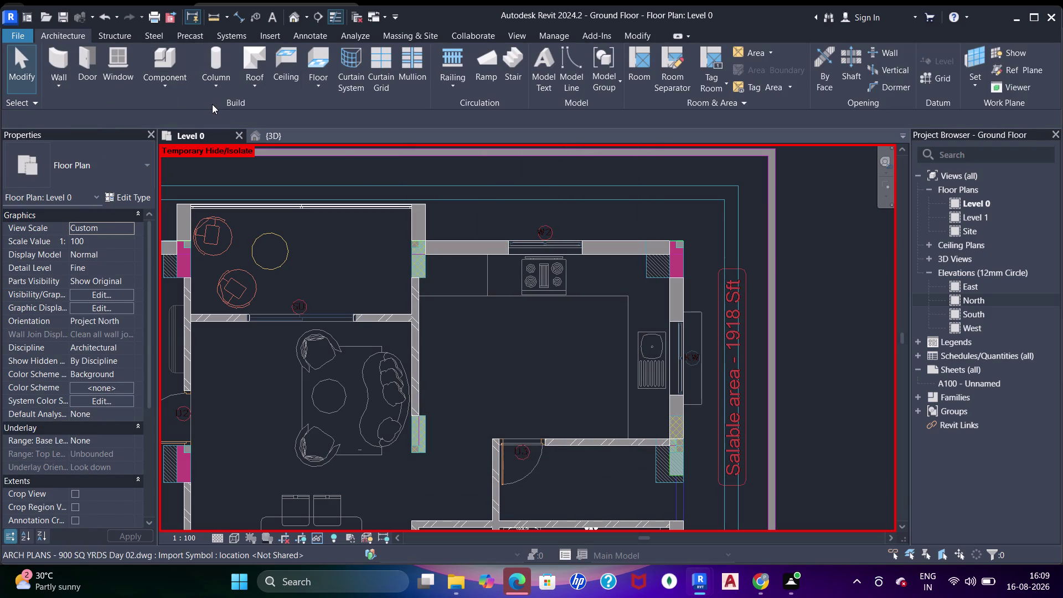
key(ctrl+z)
middle_drag(567, 299, 599, 276)
Pan and zoom across the Level 0 plan toward the parking bays and ramp.
scroll(down, 3)
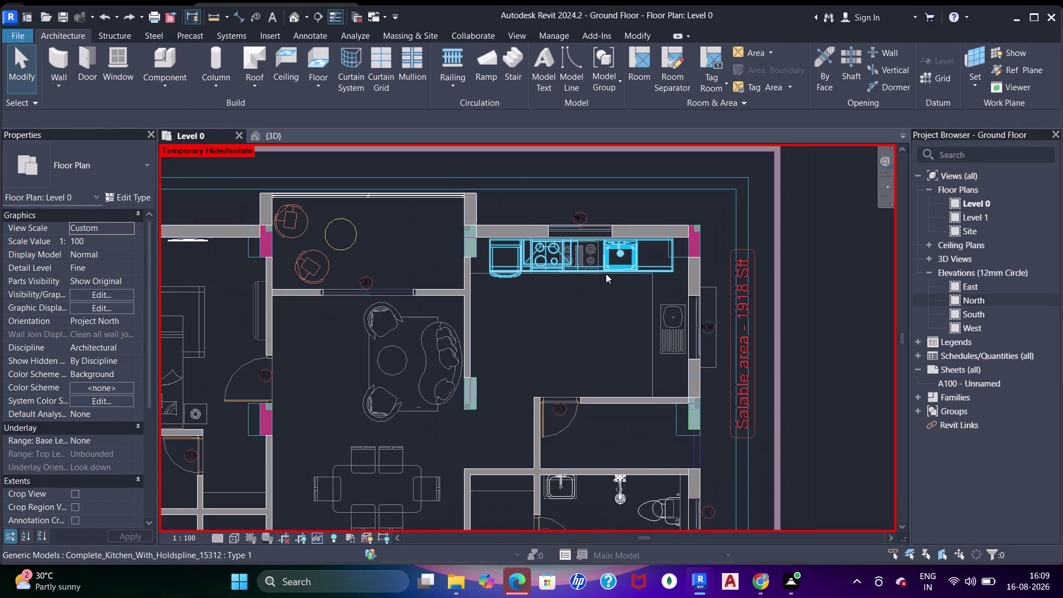
scroll(up, 3)
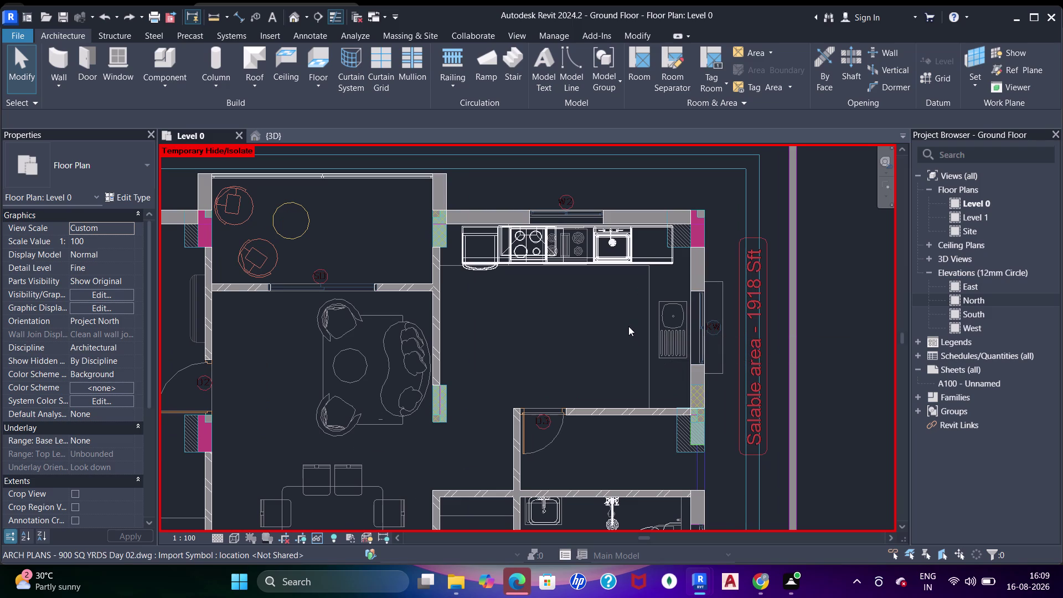
scroll(down, 3)
middle_drag(570, 317, 595, 313)
scroll(down, 3)
middle_drag(536, 322, 550, 254)
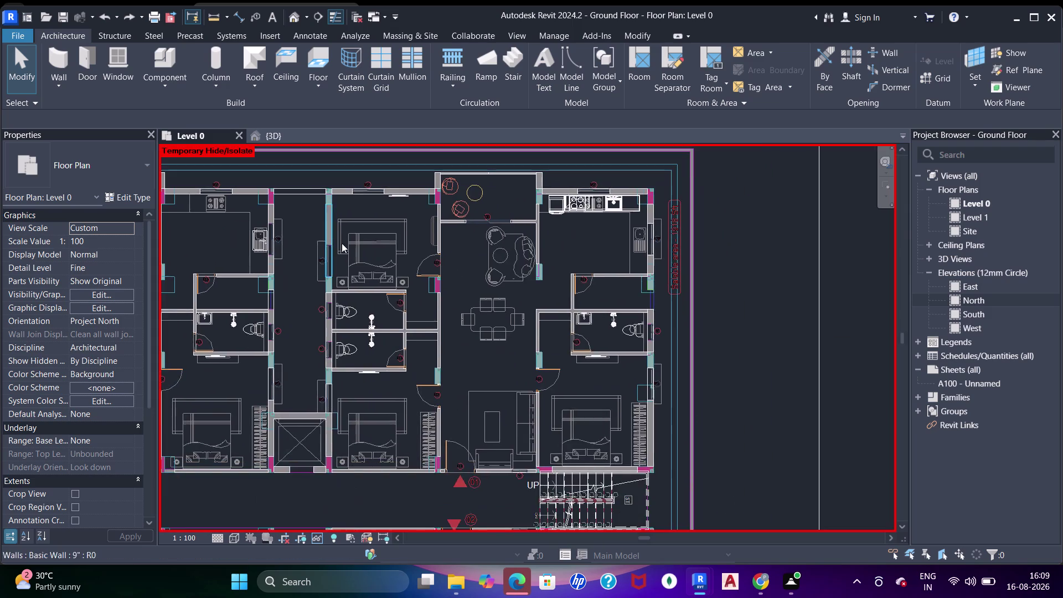
scroll(down, 3)
middle_drag(364, 286, 398, 161)
middle_drag(522, 221, 509, 284)
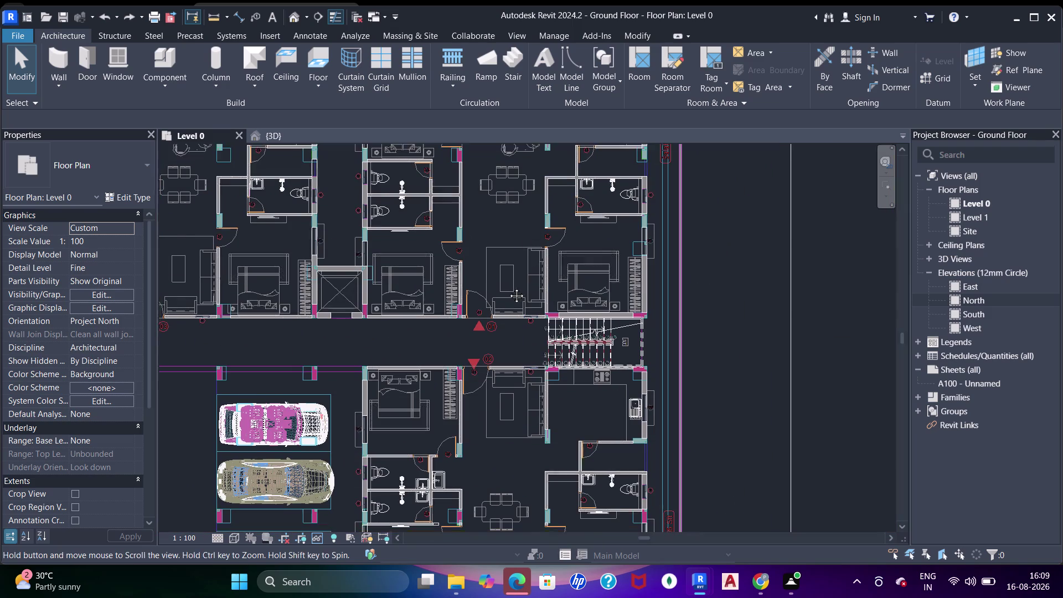
middle_drag(509, 284, 508, 289)
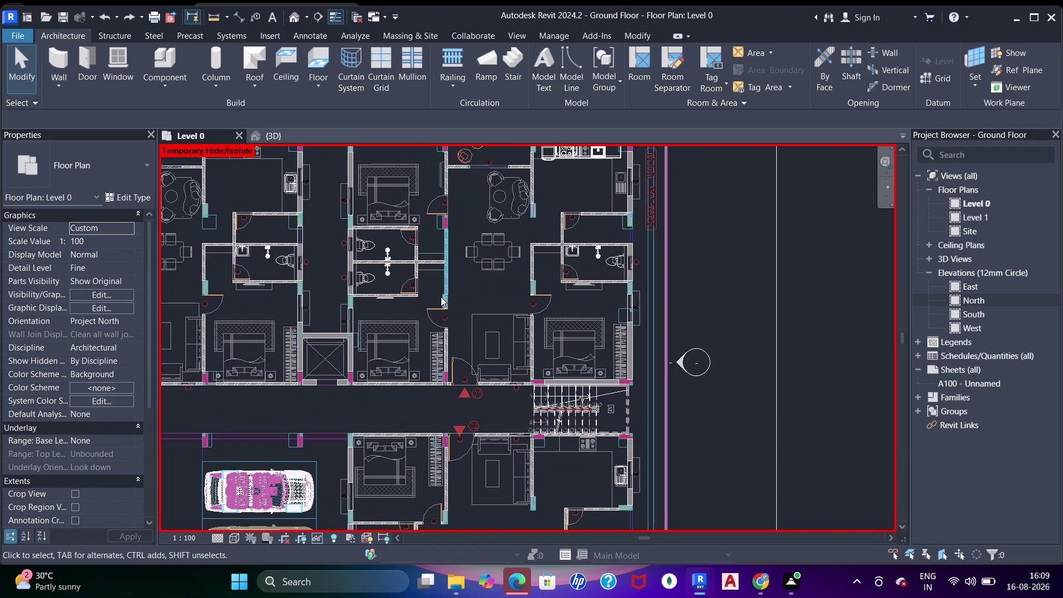
middle_drag(460, 343, 496, 244)
middle_drag(498, 320, 543, 224)
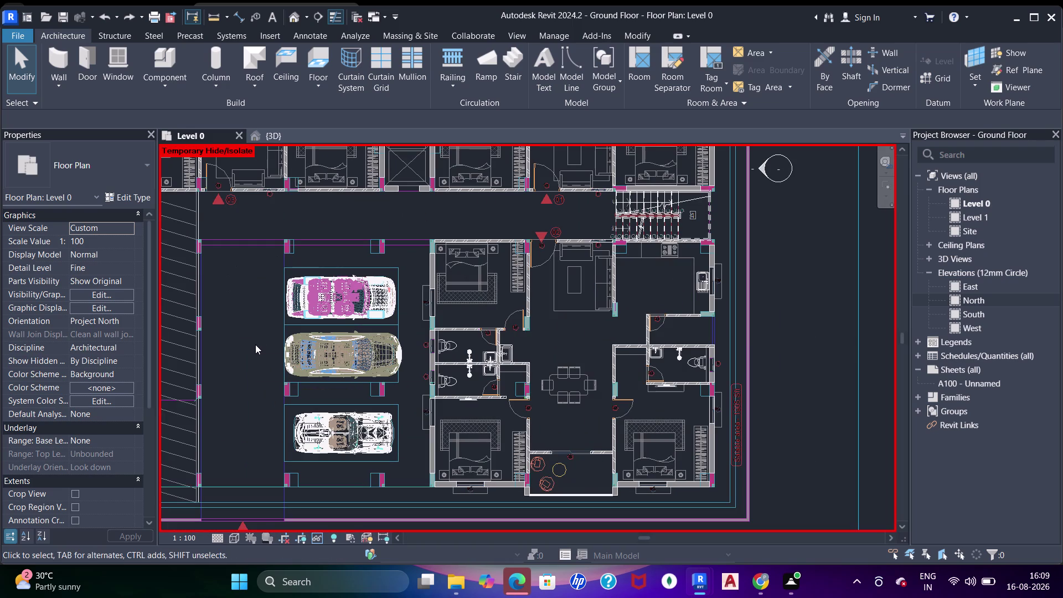
middle_drag(254, 345, 270, 349)
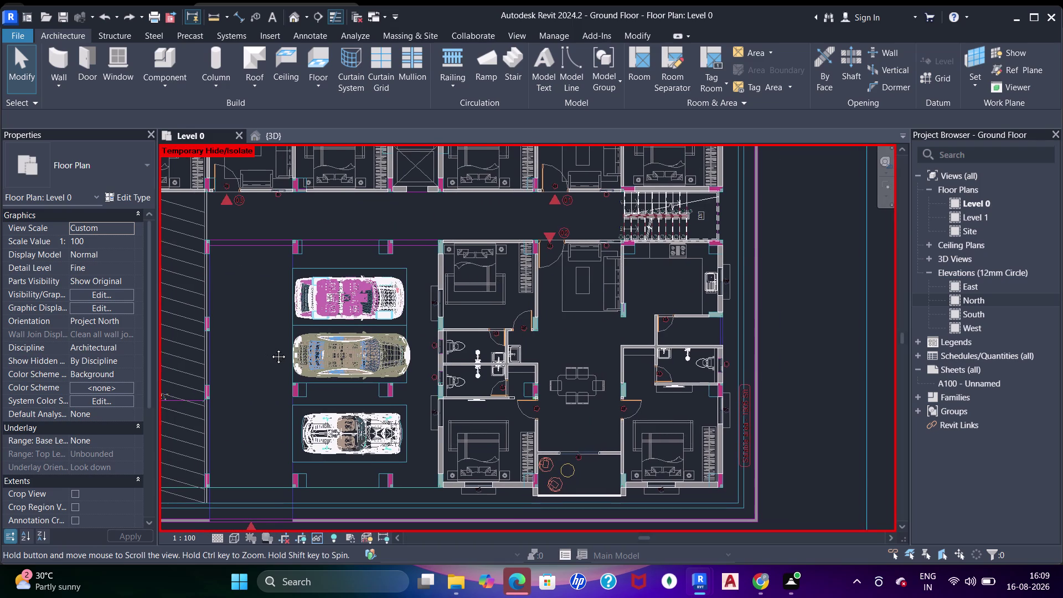
middle_drag(270, 348, 489, 354)
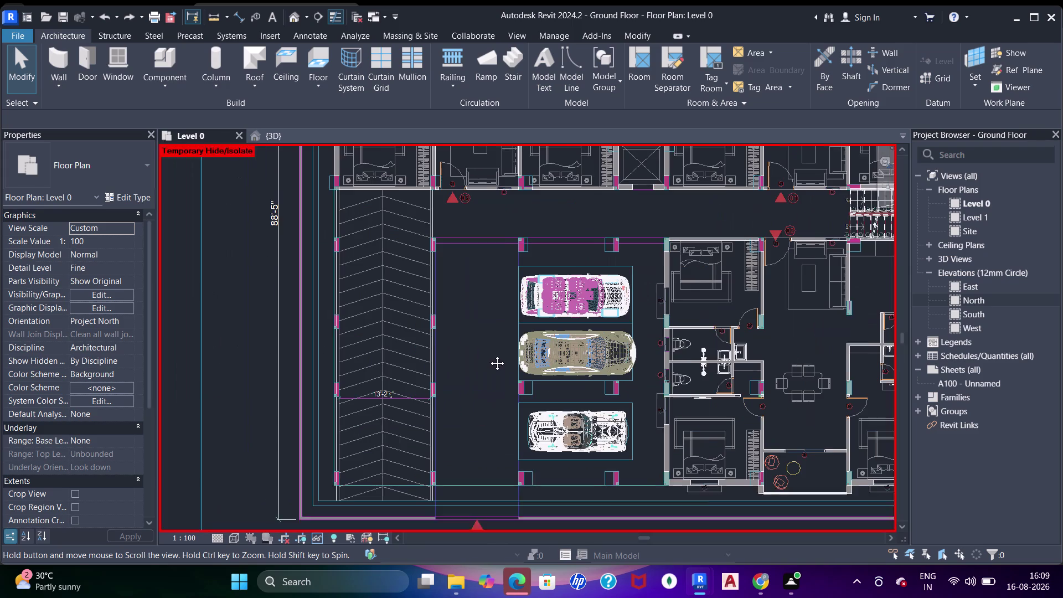
middle_drag(489, 354, 487, 358)
middle_drag(383, 249, 384, 369)
Frame the whole site down to the edge below the building and show the Massing & Site tools.
scroll(up, 3)
middle_drag(349, 218, 375, 392)
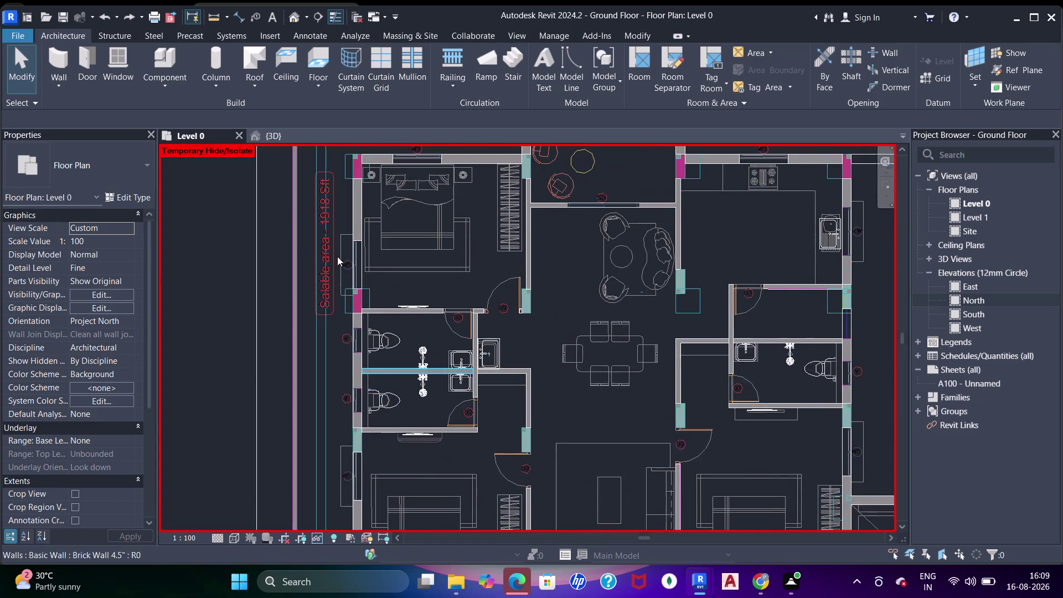
middle_drag(320, 192, 343, 392)
scroll(up, 3)
scroll(down, 3)
middle_drag(348, 317, 347, 299)
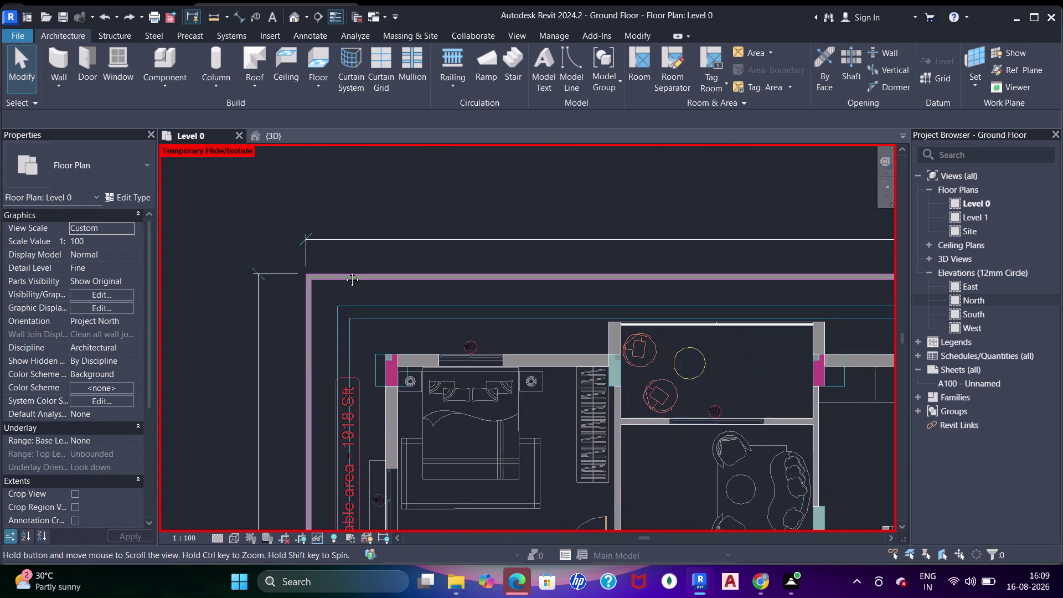
middle_drag(346, 298, 343, 219)
scroll(down, 3)
middle_drag(431, 390, 426, 263)
middle_drag(485, 399, 487, 275)
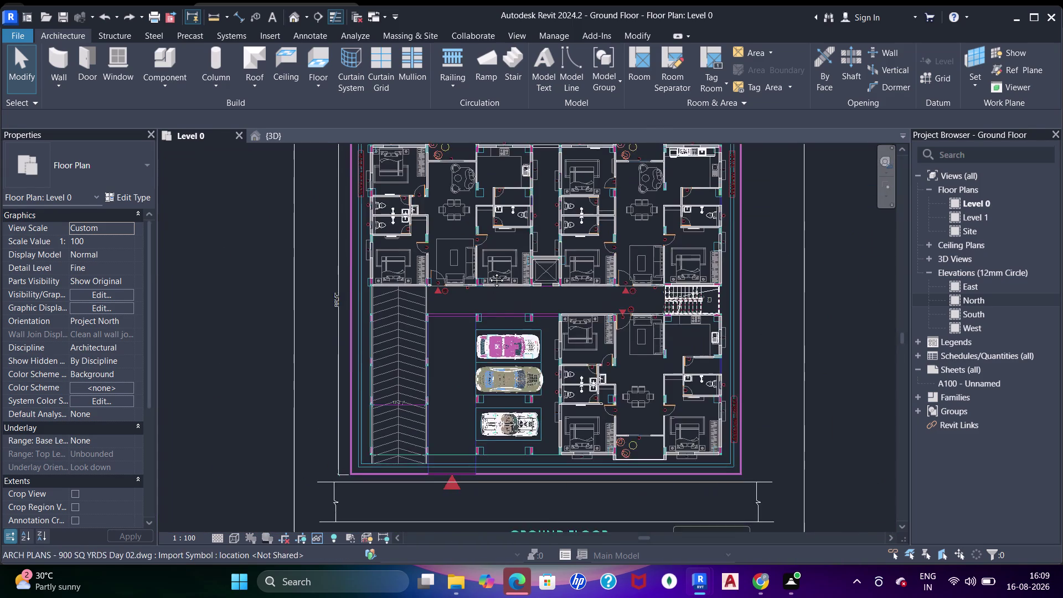
middle_drag(486, 274, 487, 274)
scroll(up, 3)
middle_drag(430, 361, 436, 361)
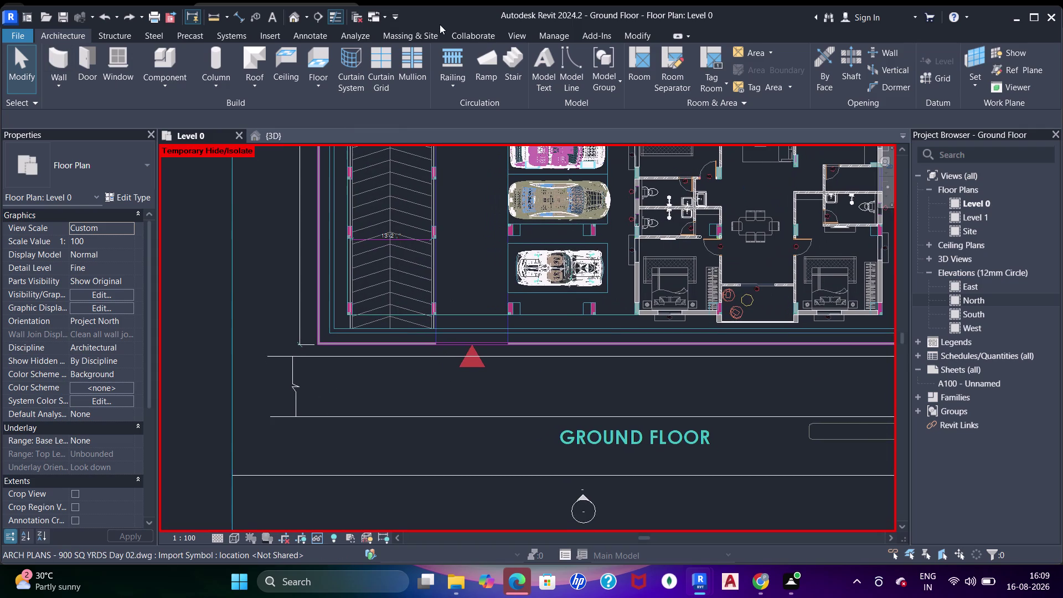
click(415, 34)
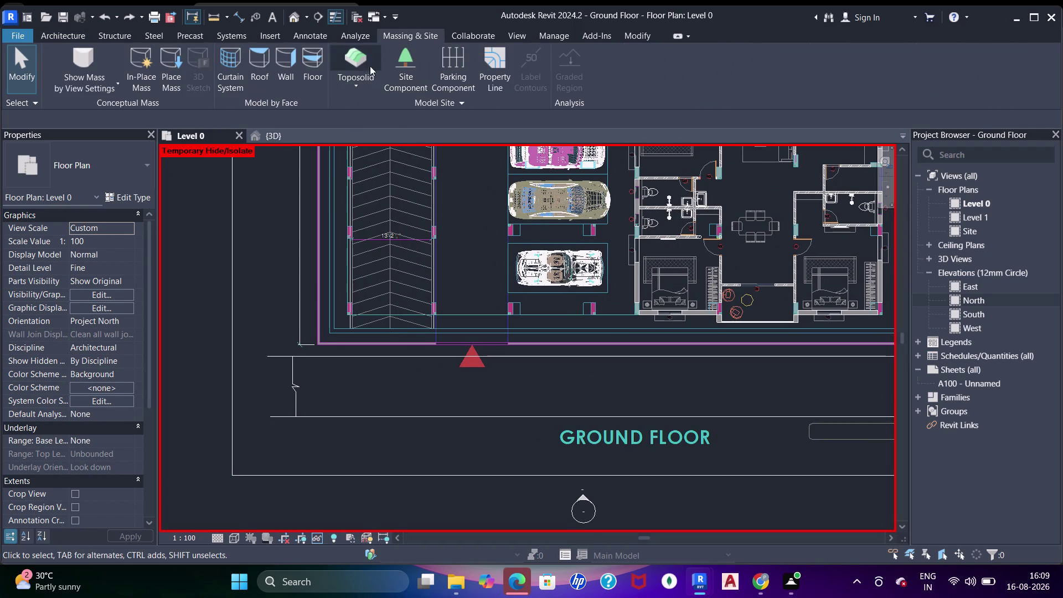
Sketch a rectangular toposolid boundary along the strip below the building.
click(356, 62)
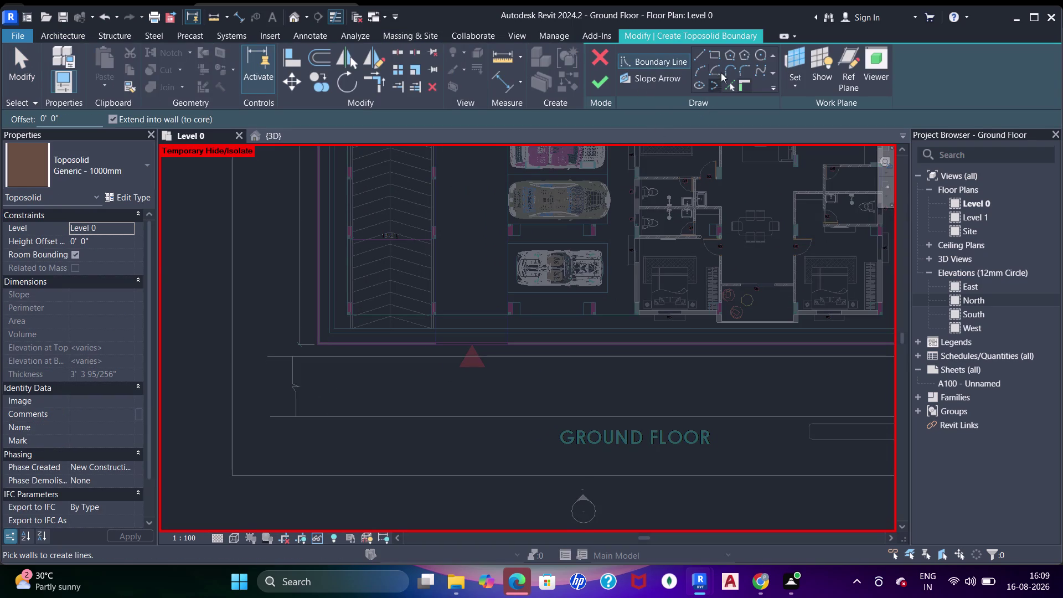
click(719, 57)
click(294, 355)
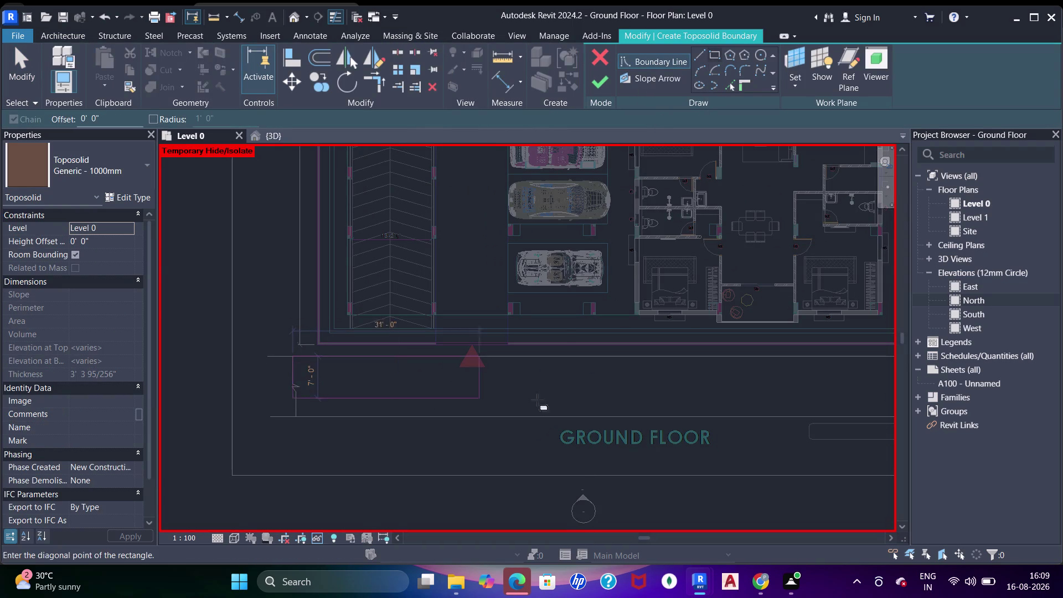
middle_drag(569, 401, 362, 365)
middle_drag(549, 365, 419, 362)
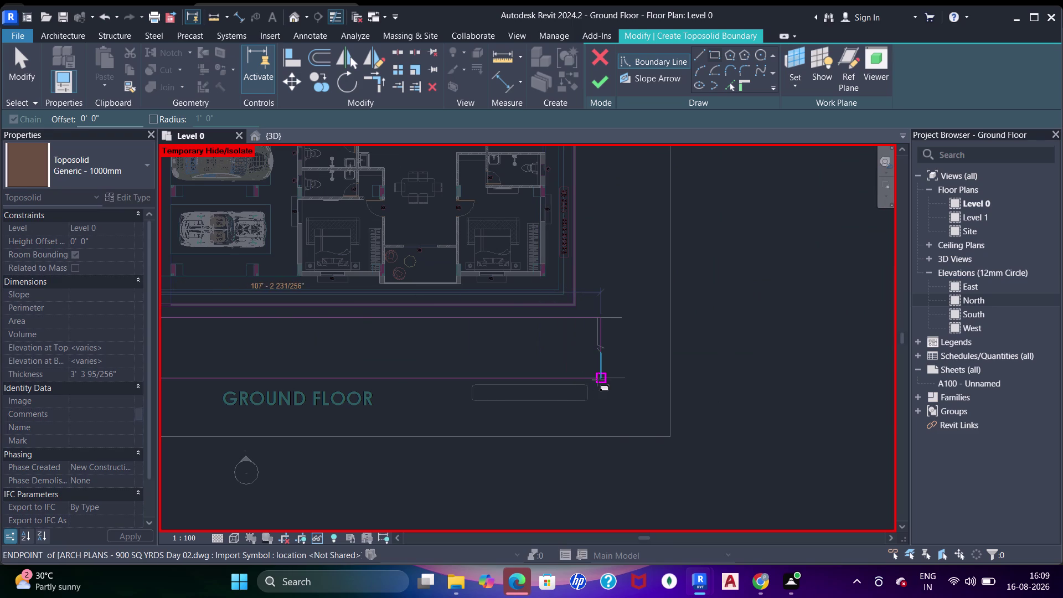
click(598, 380)
Review the sketched boundary and open the Generic 1000mm toposolid type properties.
scroll(down, 3)
middle_drag(419, 340, 546, 342)
middle_drag(401, 335, 424, 337)
scroll(up, 3)
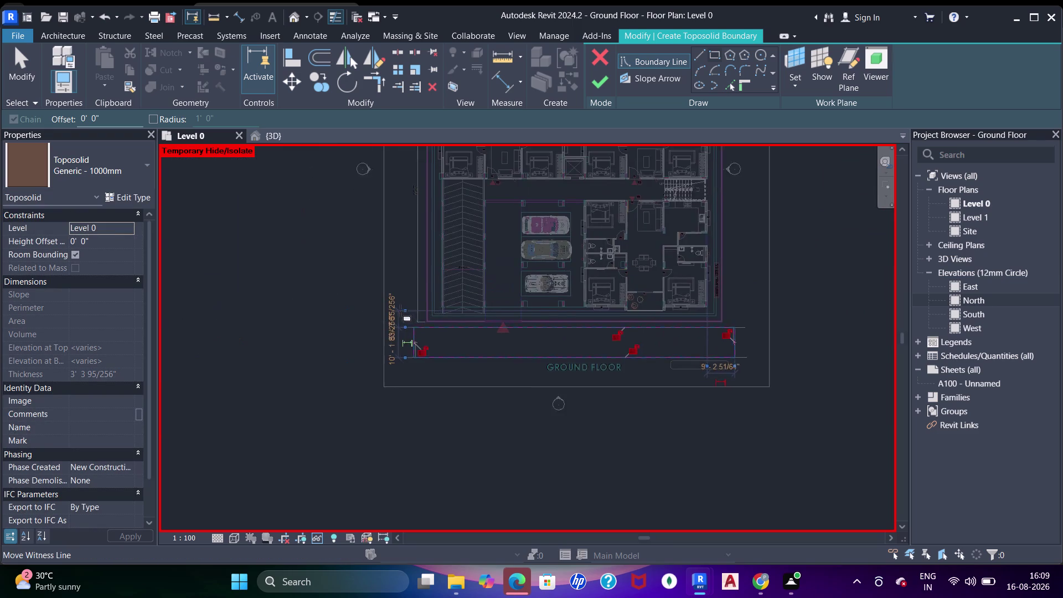
scroll(up, 3)
middle_drag(482, 347, 440, 338)
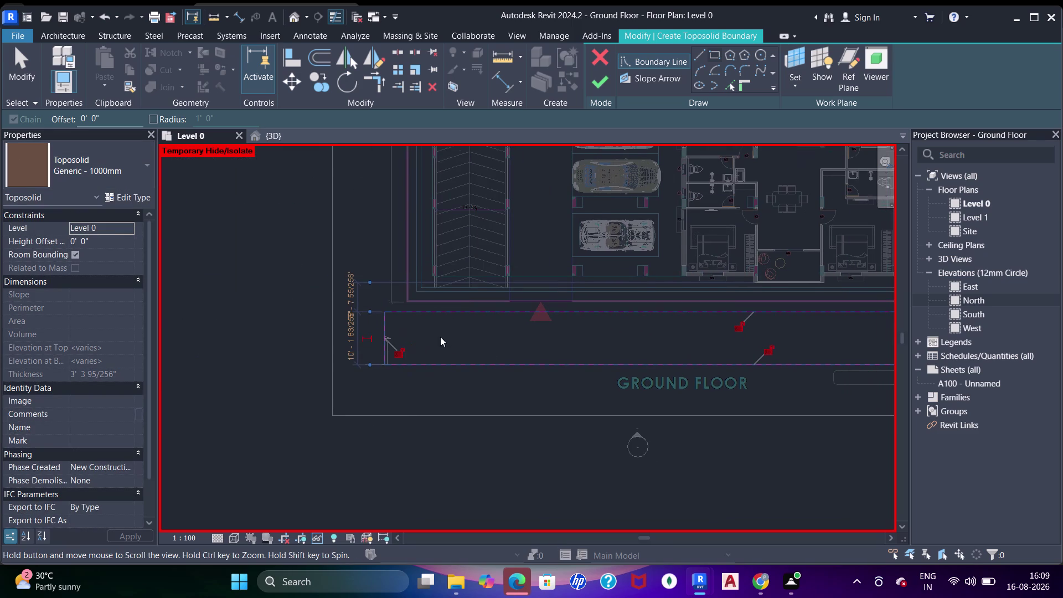
middle_drag(441, 339, 441, 338)
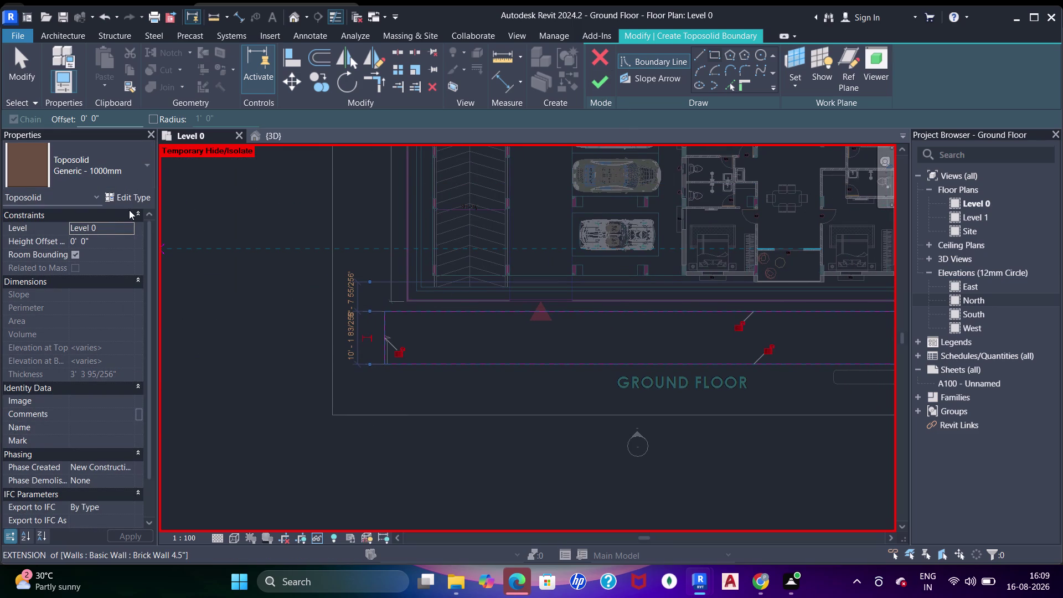
click(131, 199)
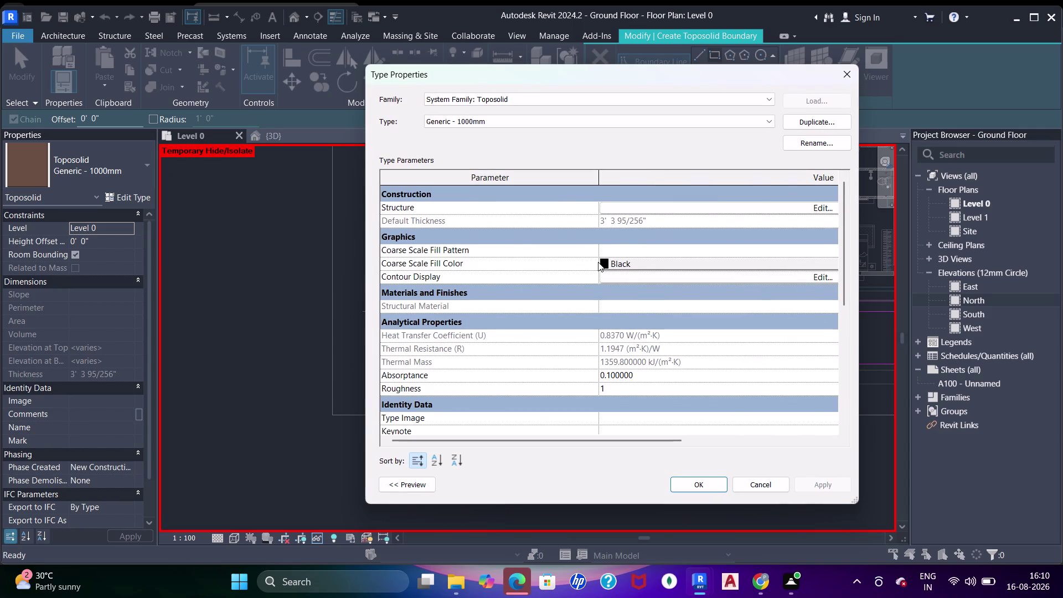
Pick a coarse scale fill colour for the toposolid type.
click(604, 267)
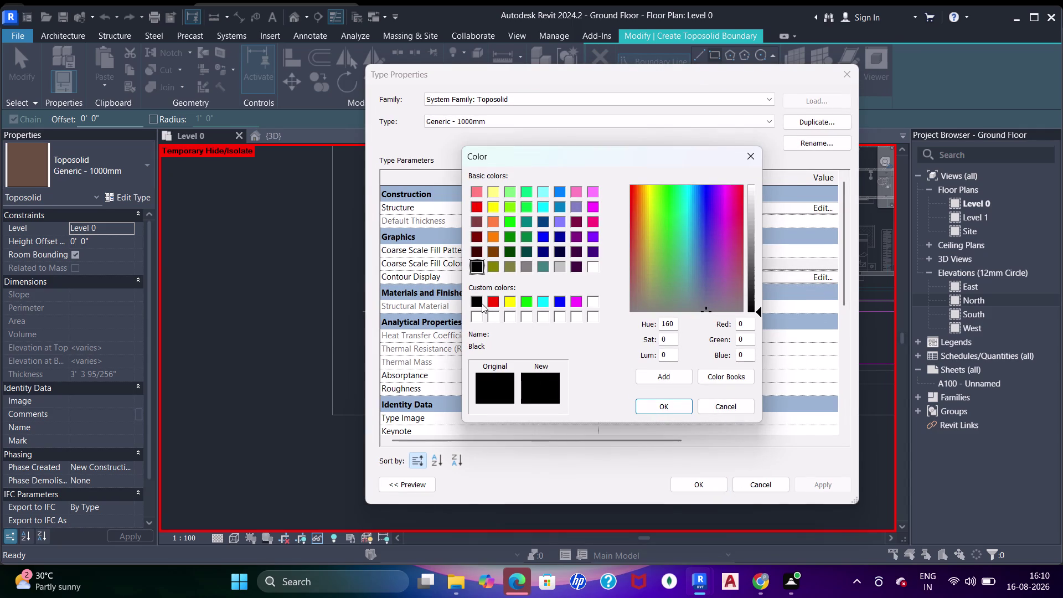
click(474, 297)
click(662, 398)
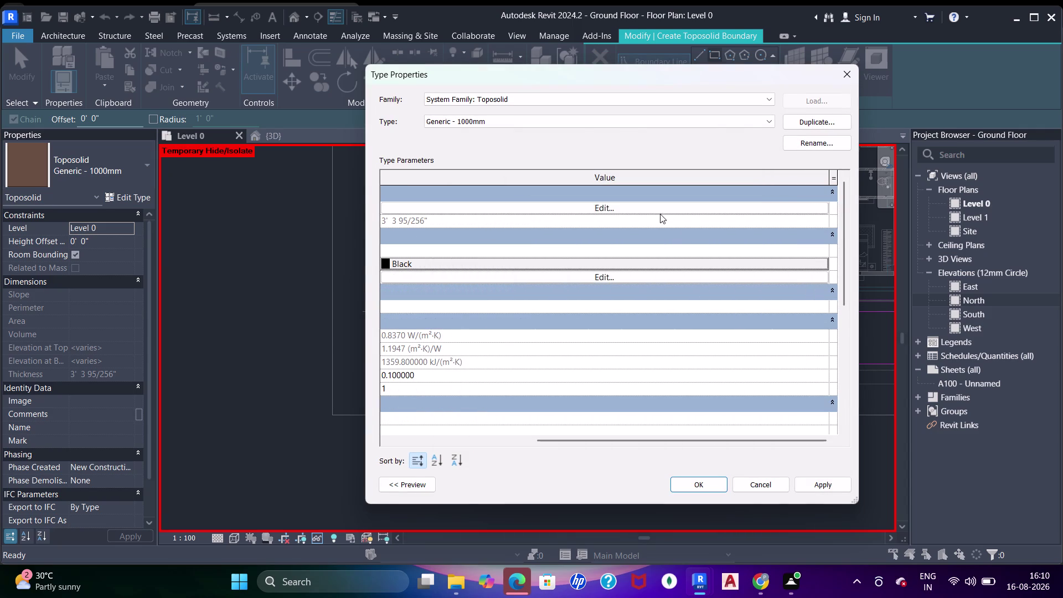
Set the earth layer thickness to 1'0" and apply the type changes.
click(653, 208)
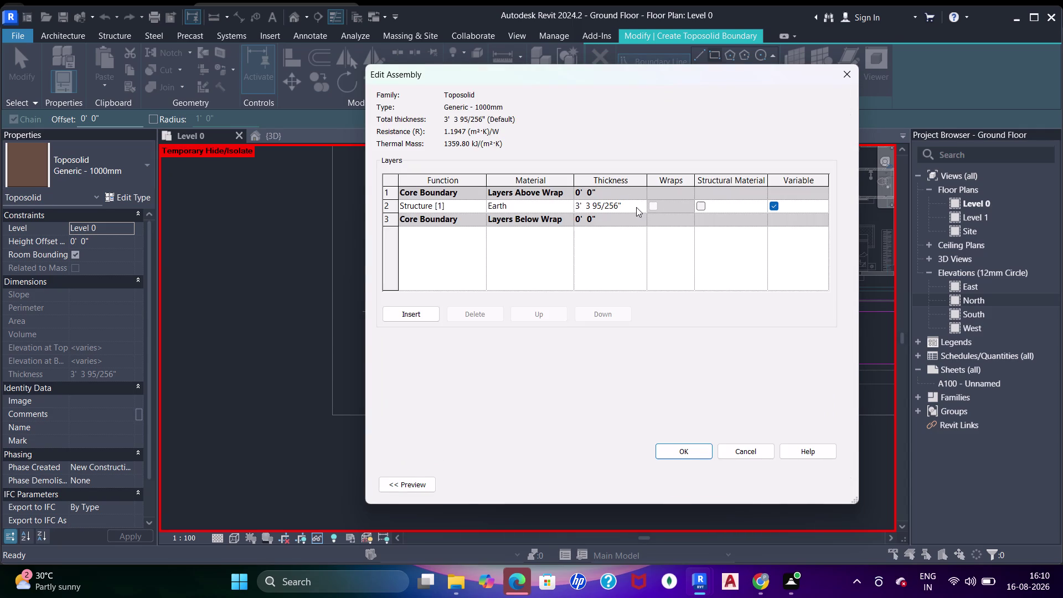
click(636, 207)
text(23')
key(Return)
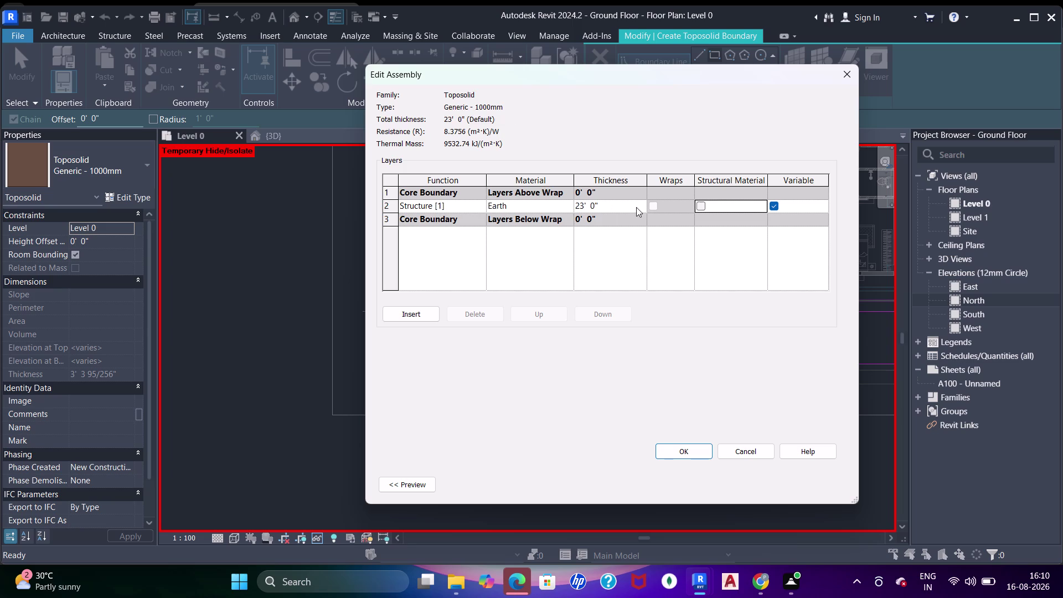
click(636, 207)
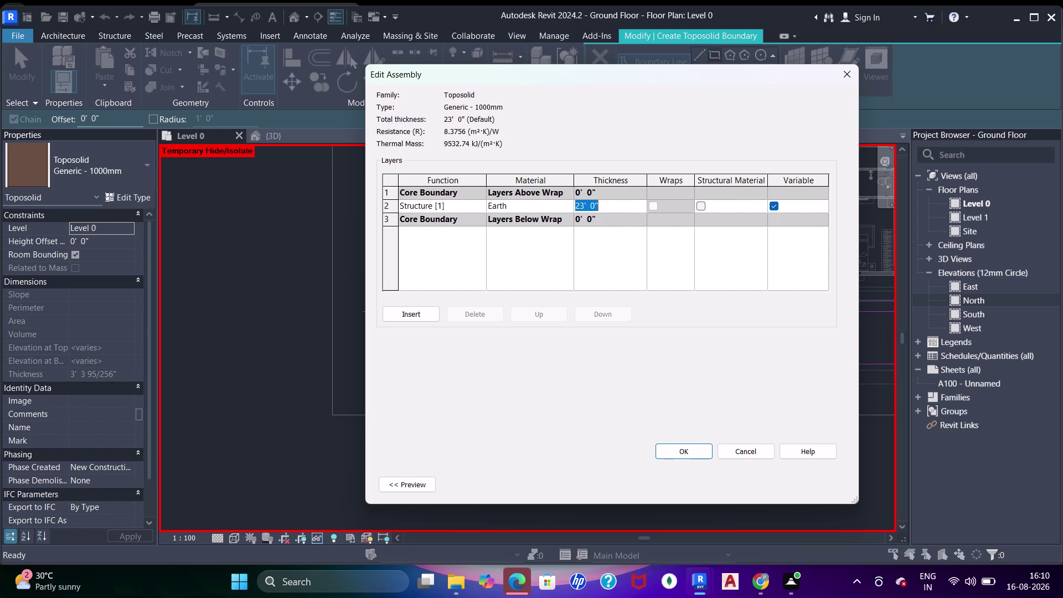
text(2')
key(Return)
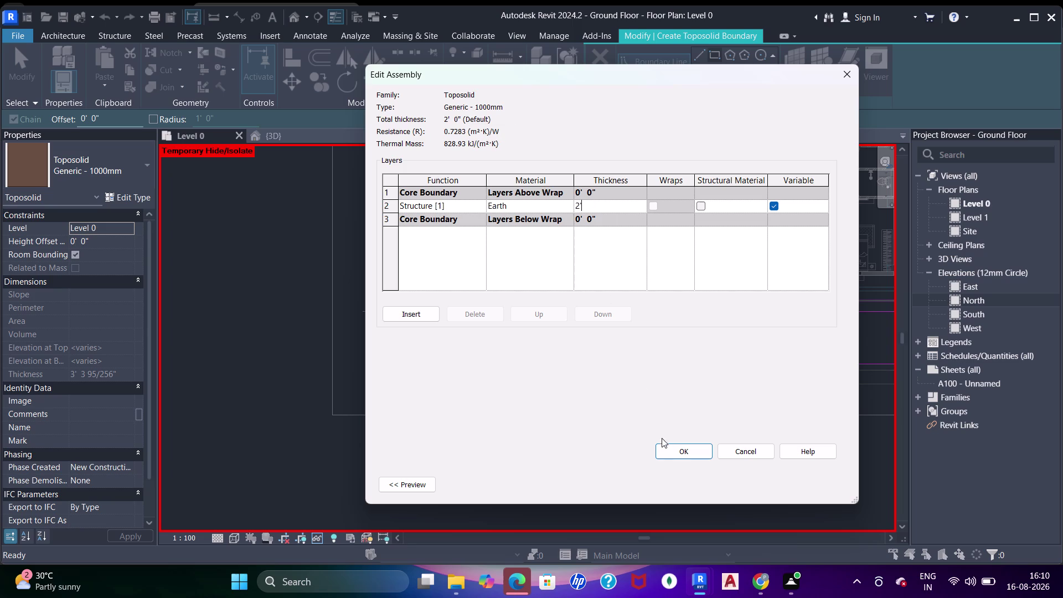
click(623, 207)
text(1')
key(Return)
click(660, 444)
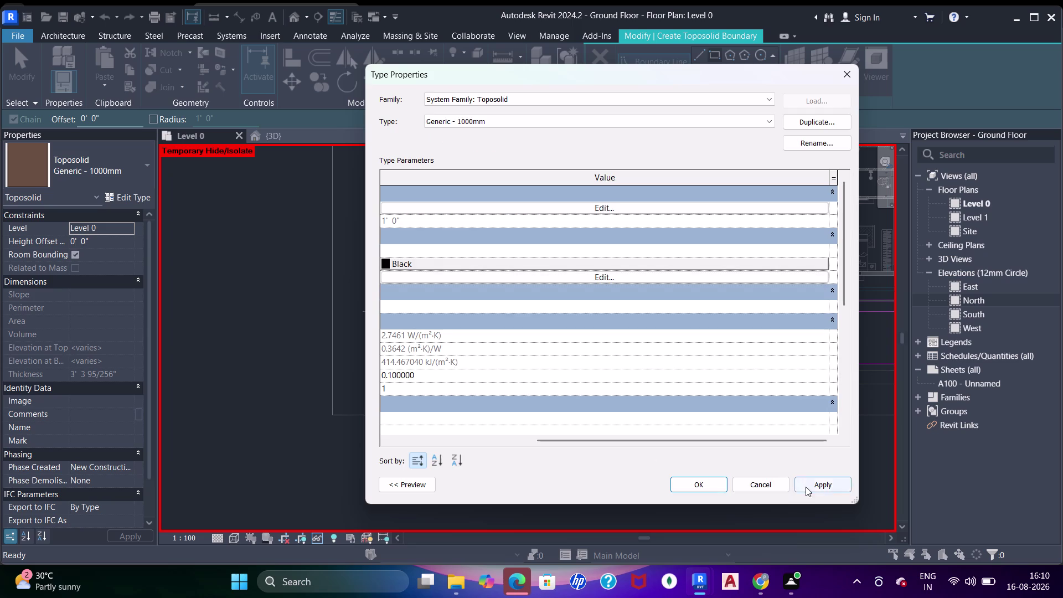
click(806, 487)
click(719, 486)
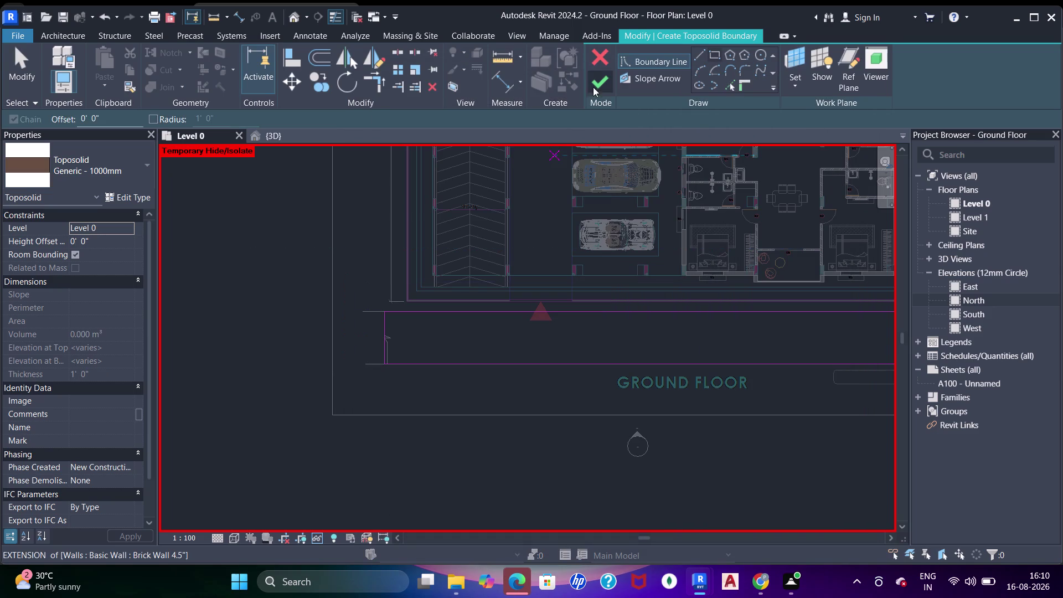
click(593, 83)
click(299, 135)
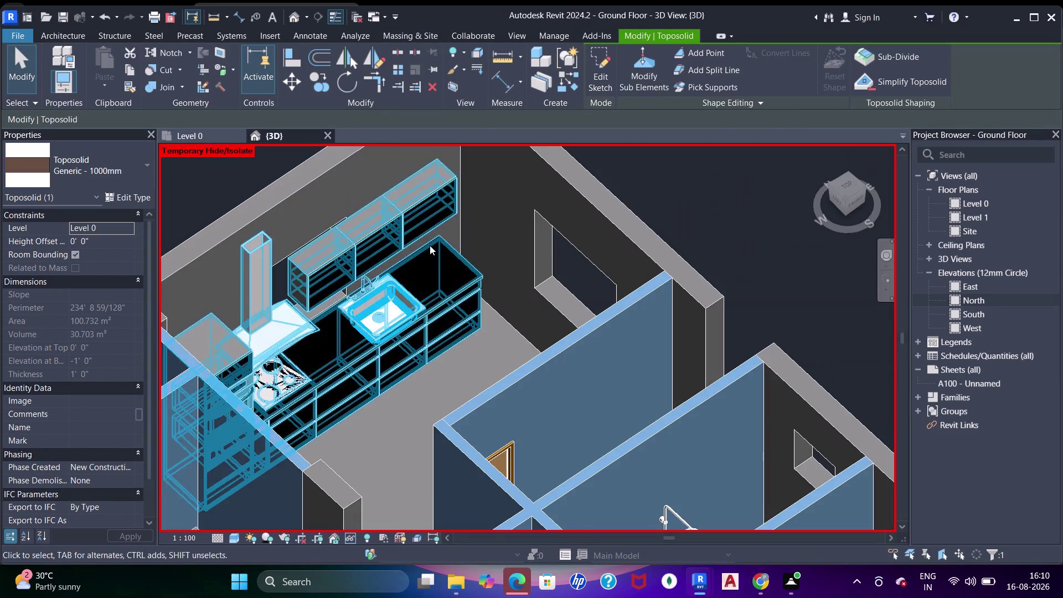
scroll(down, 3)
middle_drag(460, 341, 476, 270)
scroll(up, 3)
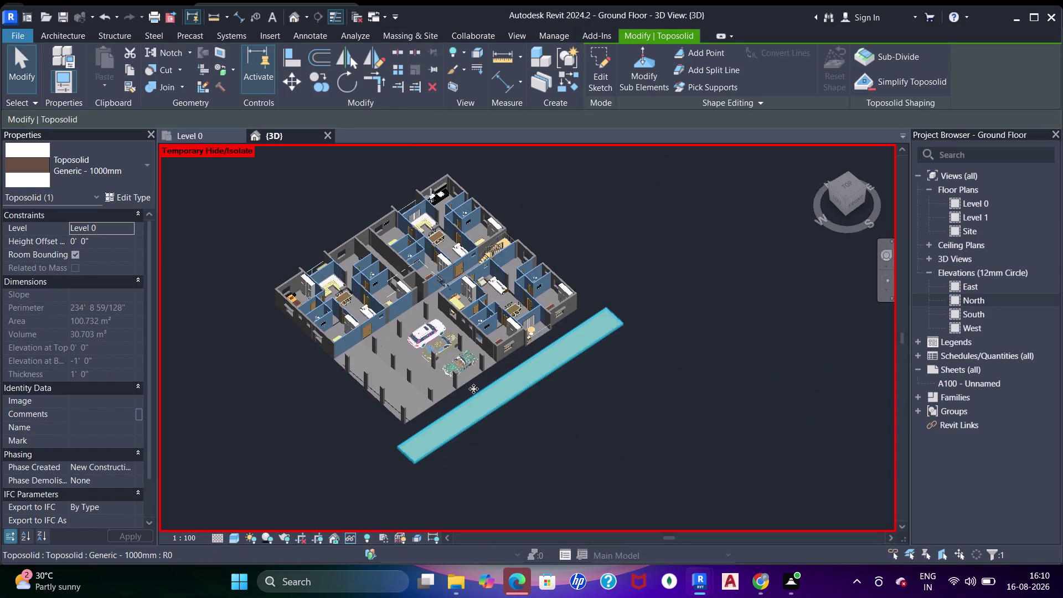
scroll(up, 3)
key(Escape)
scroll(up, 3)
scroll(down, 3)
middle_drag(548, 410, 567, 350)
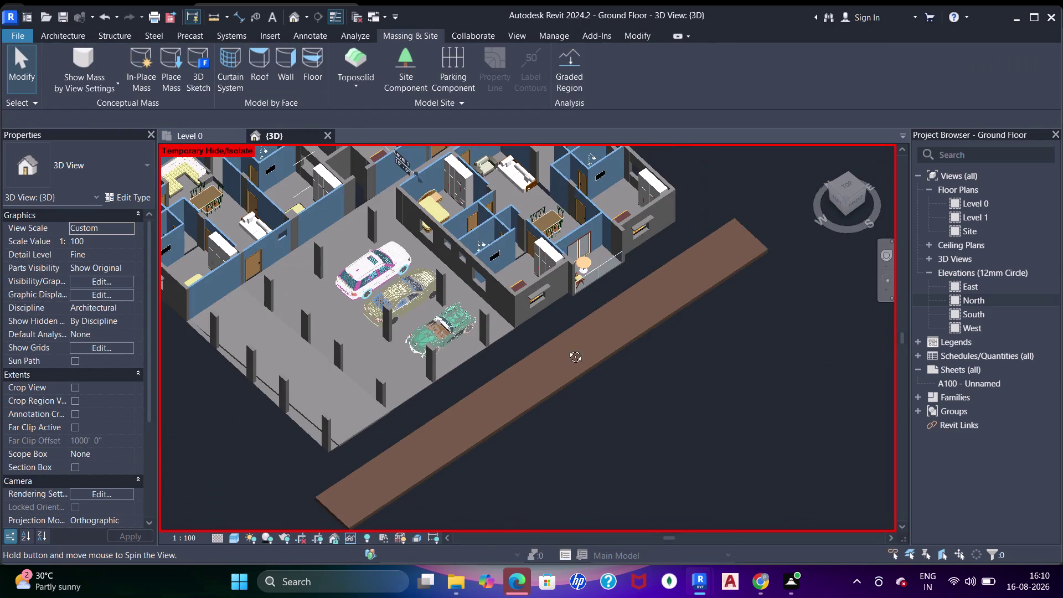
middle_drag(568, 349, 567, 334)
middle_drag(542, 374, 616, 232)
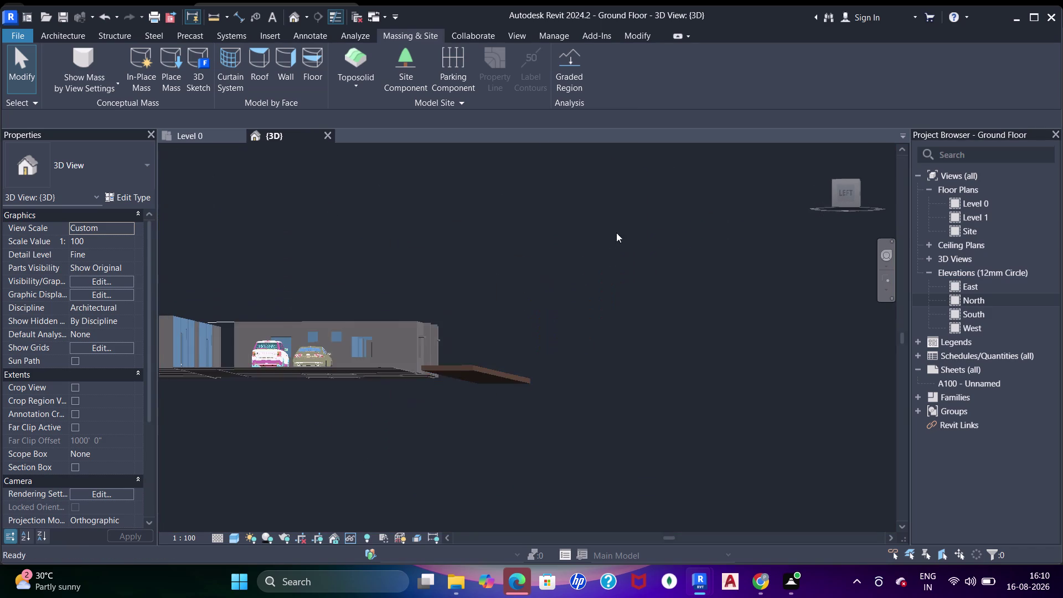
middle_drag(523, 331, 513, 362)
scroll(up, 3)
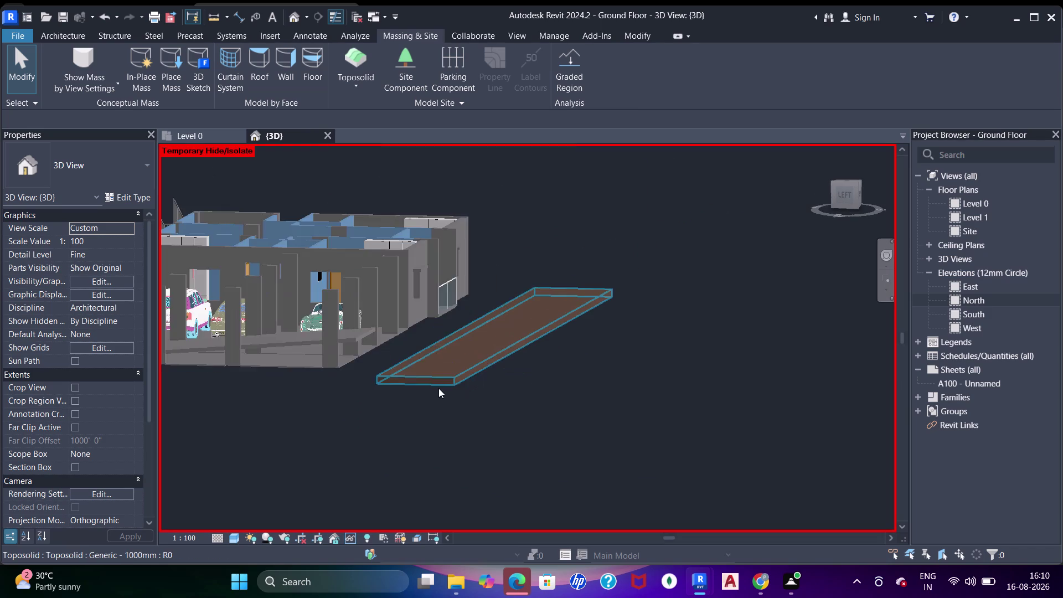
middle_drag(442, 389, 508, 378)
scroll(up, 3)
click(466, 361)
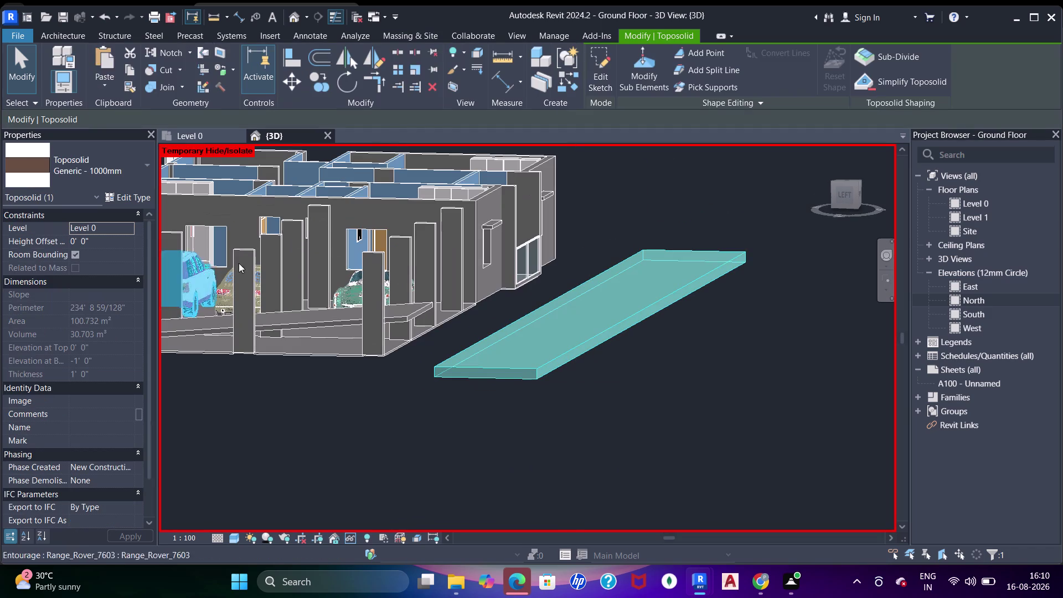
key(Escape)
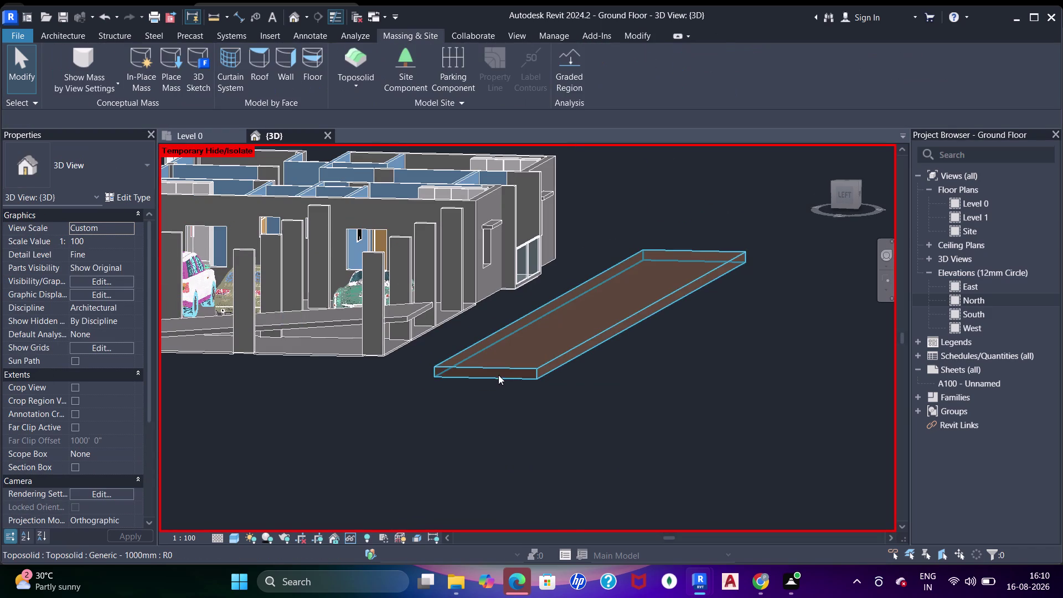
Select the path slab and try the Grassland - 1200mm toposolid type.
click(498, 374)
click(115, 177)
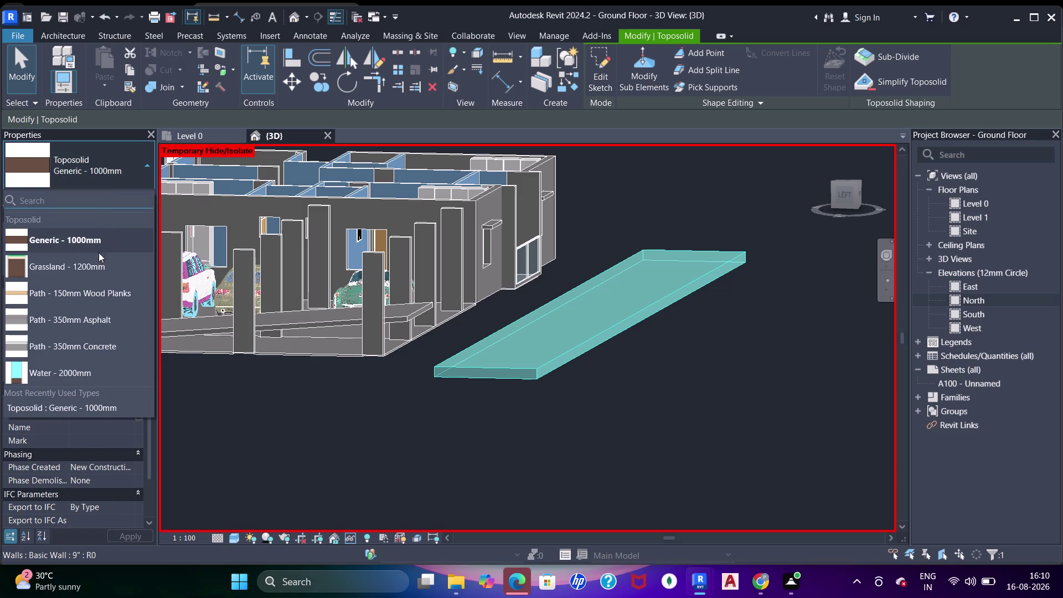
click(97, 270)
key(Escape)
click(539, 367)
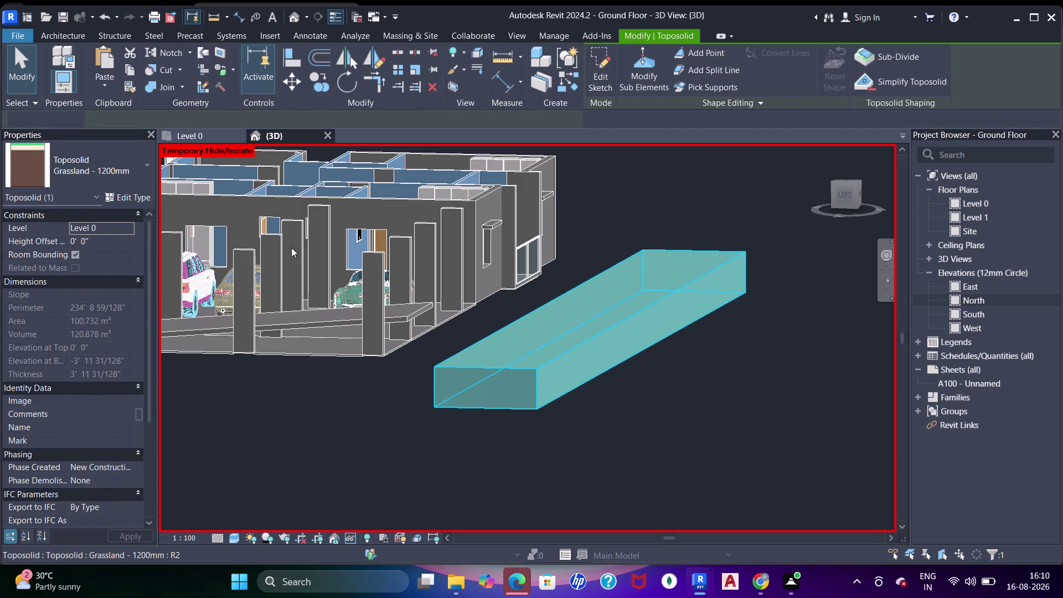
click(87, 172)
scroll(up, 3)
click(64, 319)
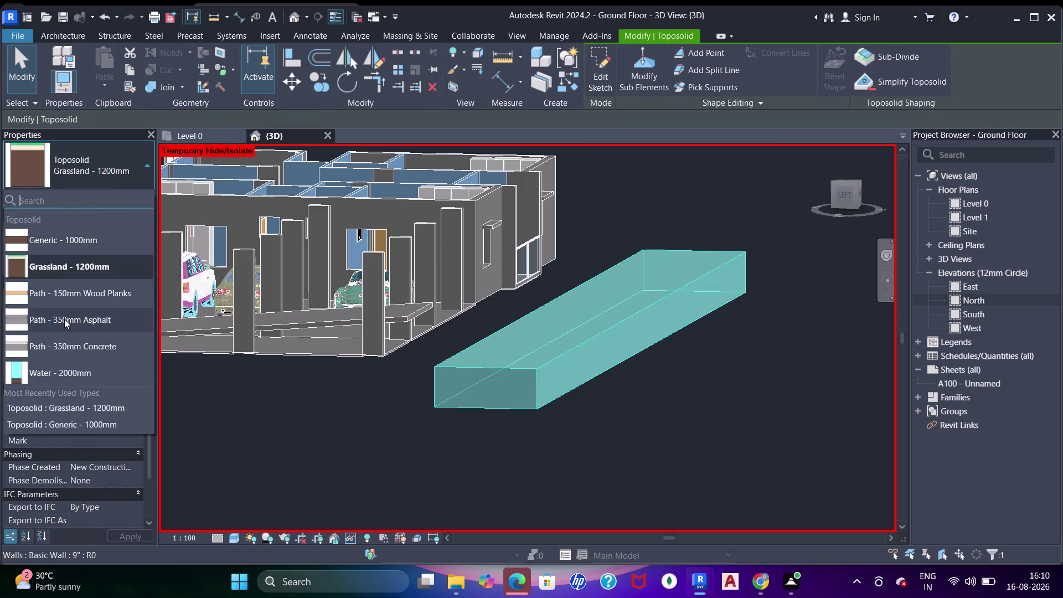
key(Escape)
Try switching the path slab to Path - 350mm Concrete.
click(564, 360)
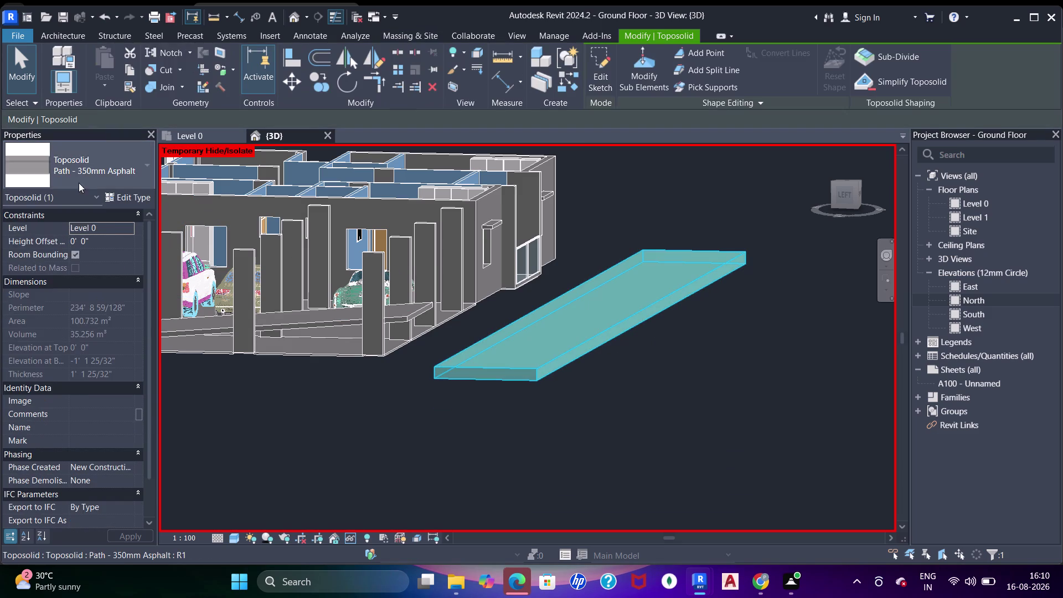
click(78, 183)
scroll(down, 3)
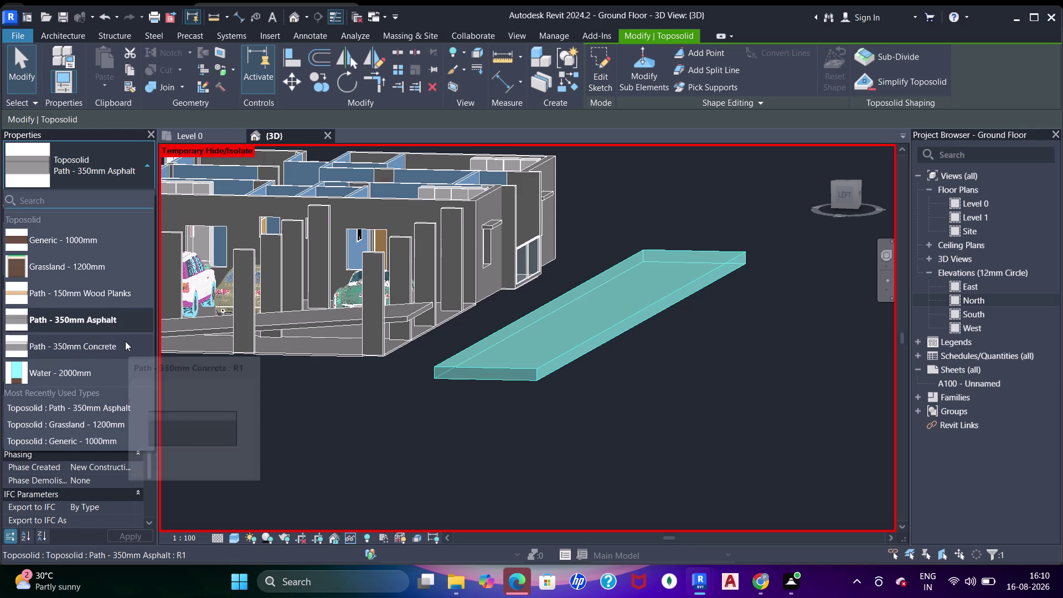
click(125, 341)
key(Escape)
scroll(up, 3)
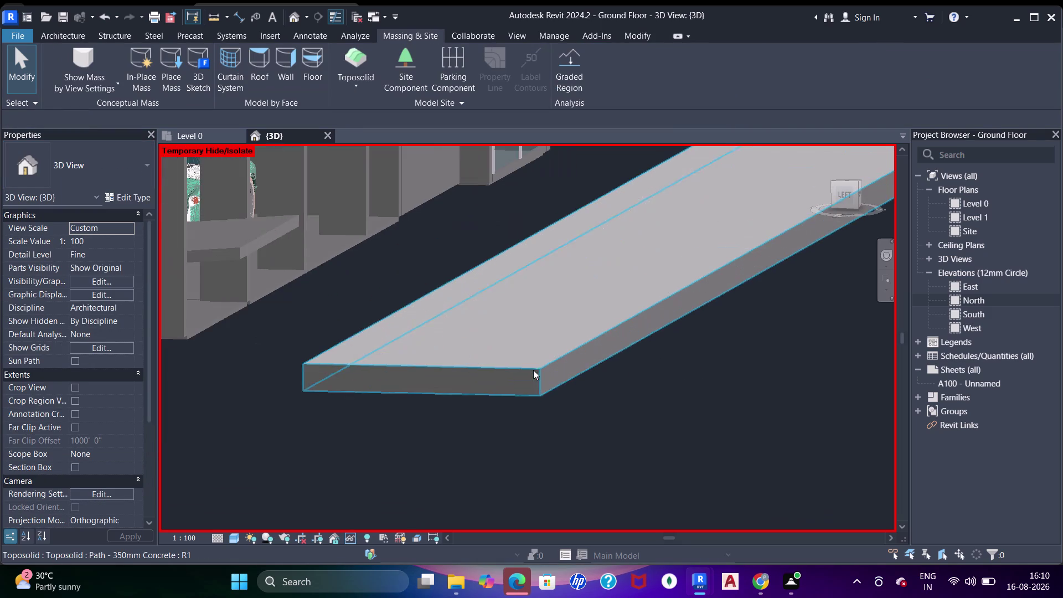
Switch the path slab back to Path - 350mm Asphalt and reselect it.
click(587, 348)
click(43, 180)
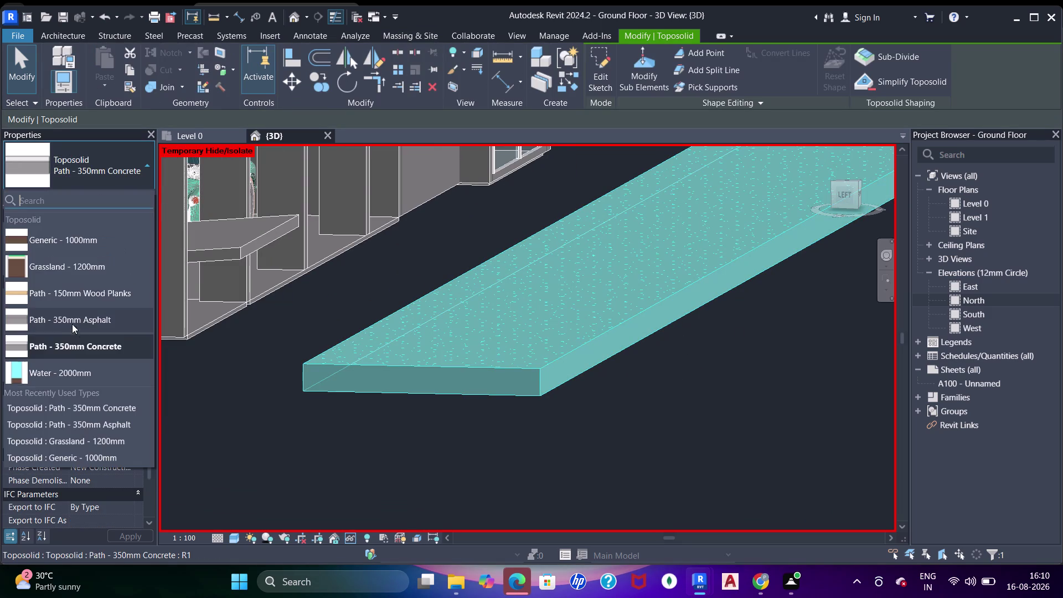
click(81, 319)
scroll(down, 3)
middle_click(399, 308)
key(Escape)
key(Escape)
scroll(down, 3)
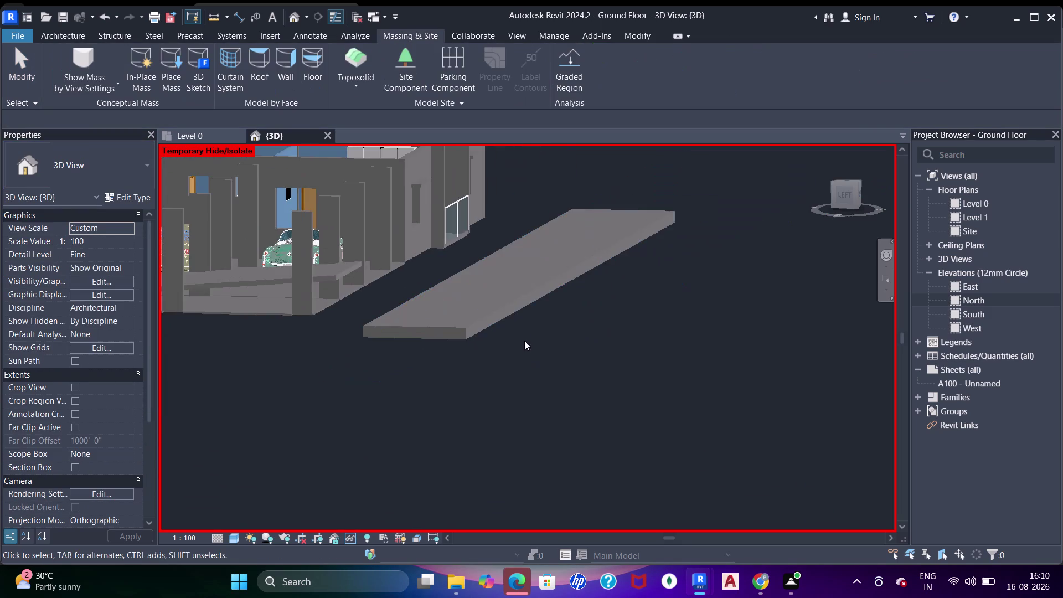
scroll(down, 3)
middle_drag(506, 334, 463, 416)
click(468, 347)
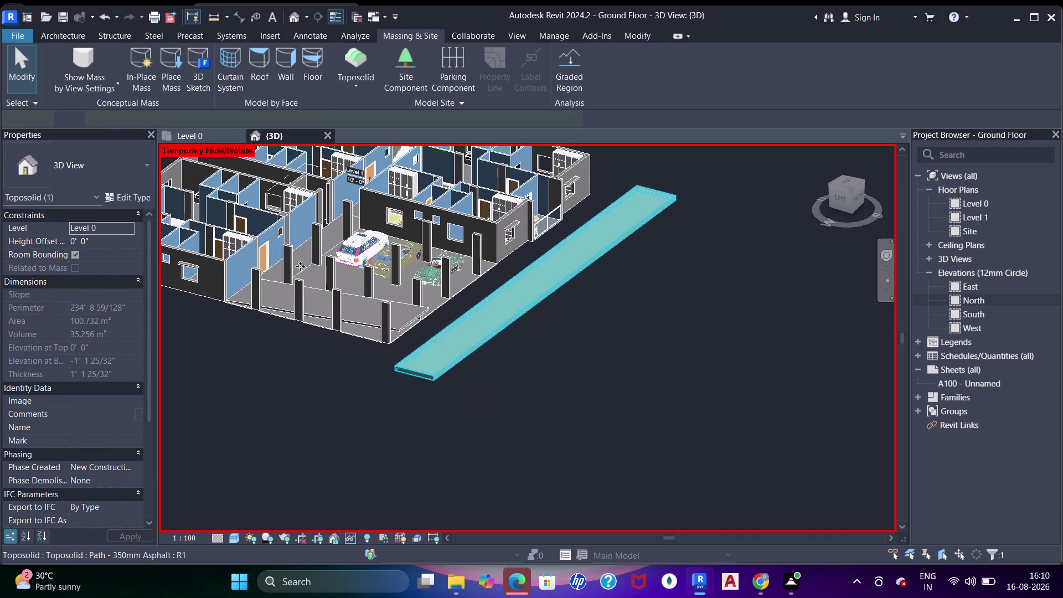
click(109, 200)
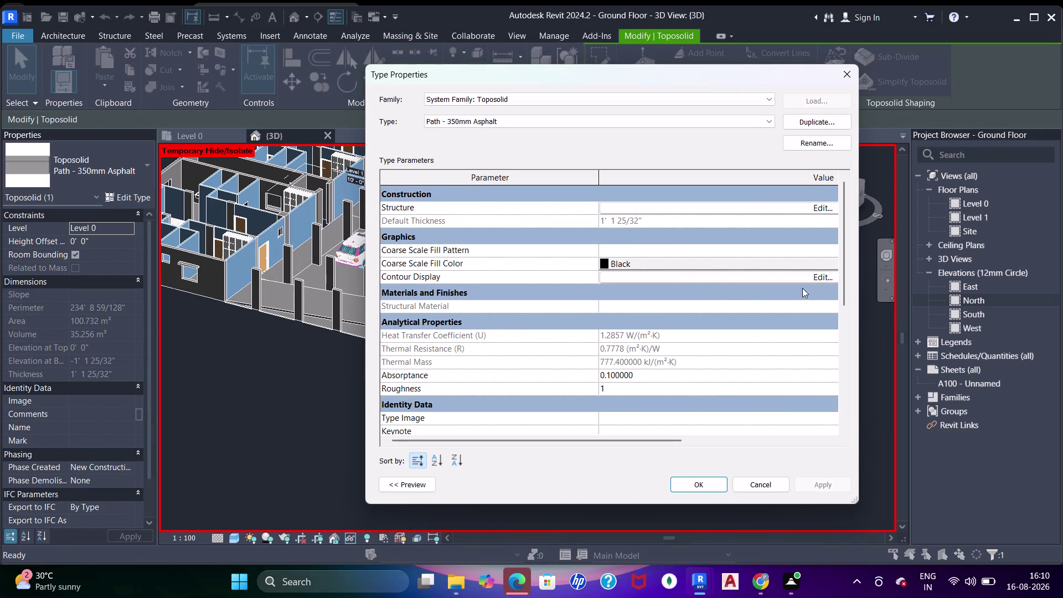
Check the asphalt path's contour display and asphalt-over-gravel layers, then close the dialogs.
click(806, 270)
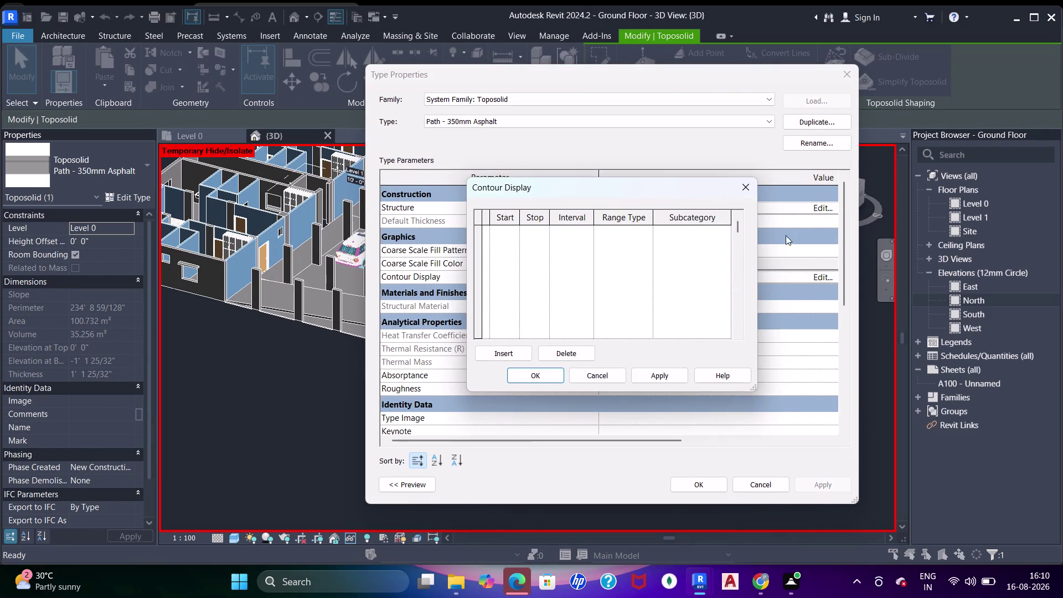
click(752, 189)
click(645, 208)
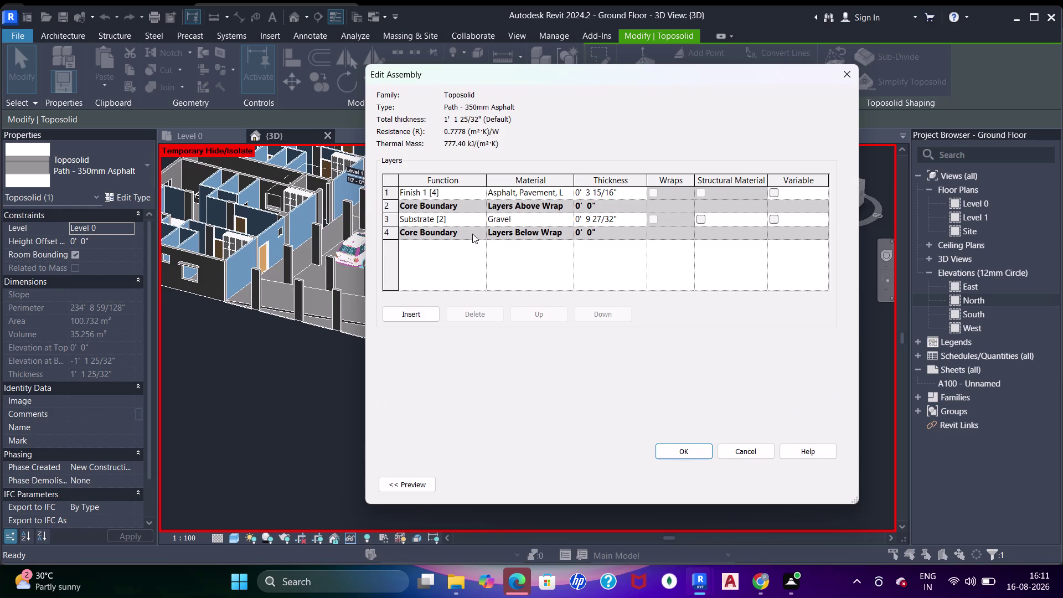
click(619, 209)
click(623, 192)
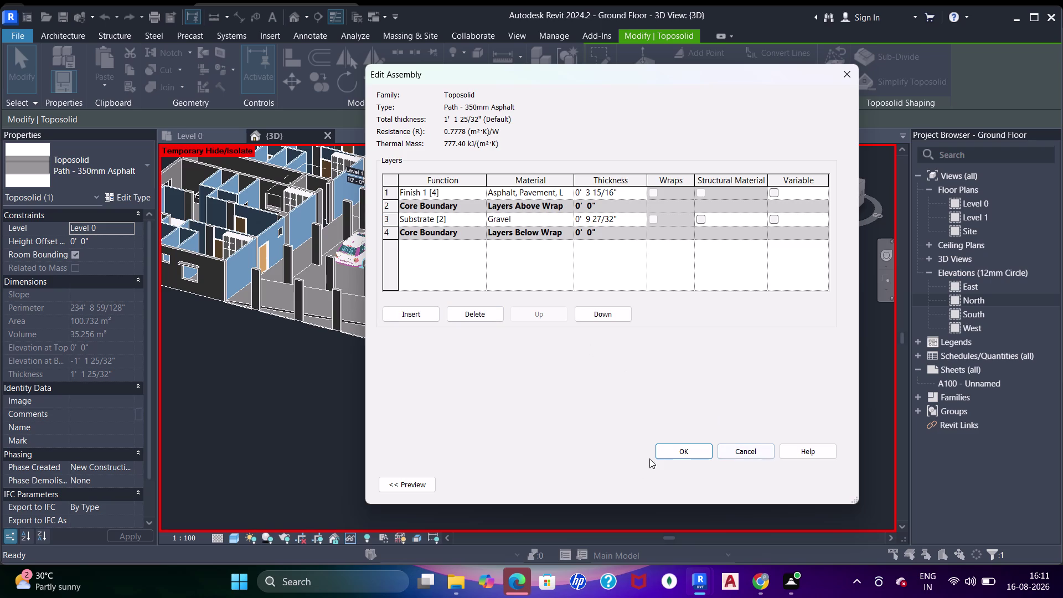
click(664, 454)
click(664, 454)
click(692, 479)
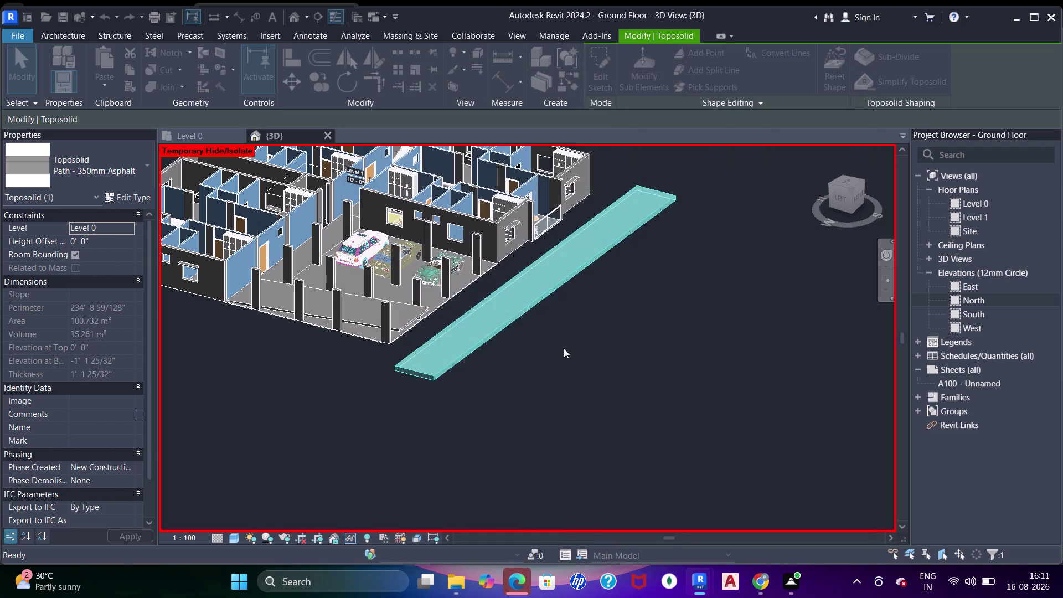
Clear the selection and frame the asphalt path alongside the building.
key(Escape)
scroll(up, 3)
scroll(down, 3)
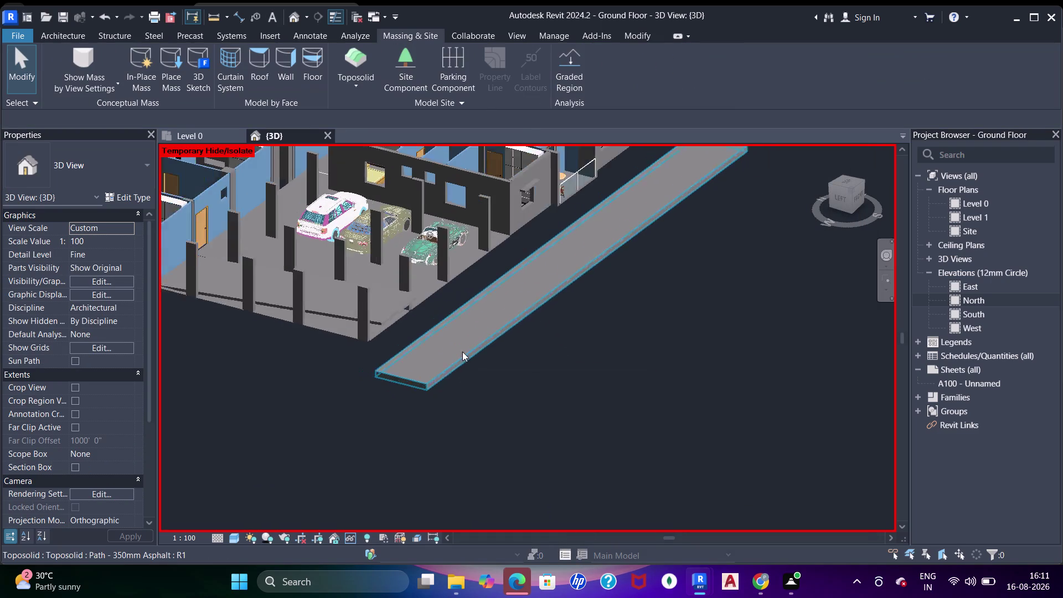
middle_drag(572, 395, 543, 383)
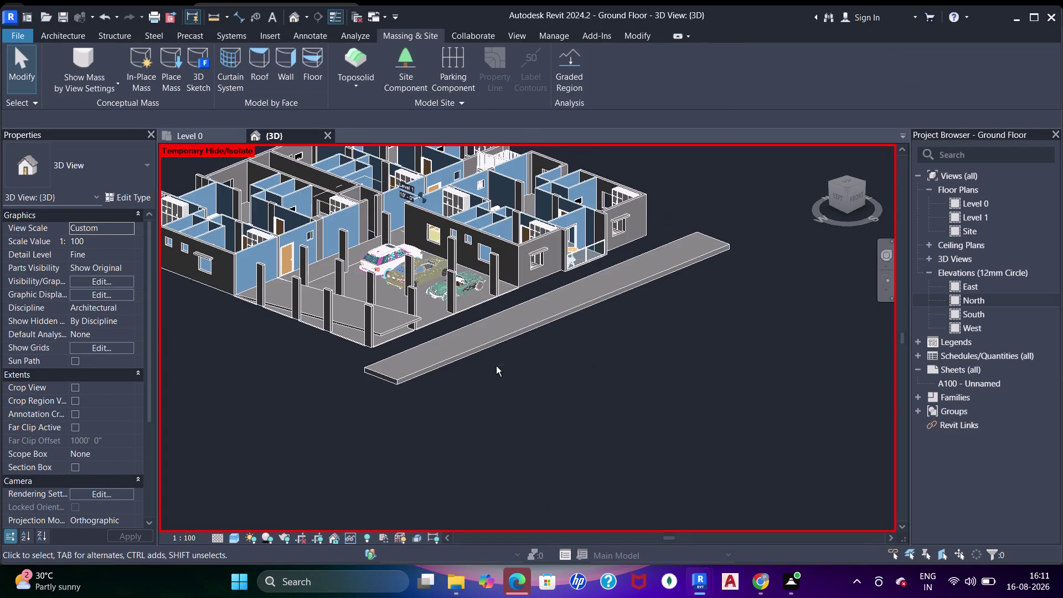
middle_drag(503, 371, 559, 381)
Open the Level 0 floor plan and frame the ground floor drawing.
click(195, 136)
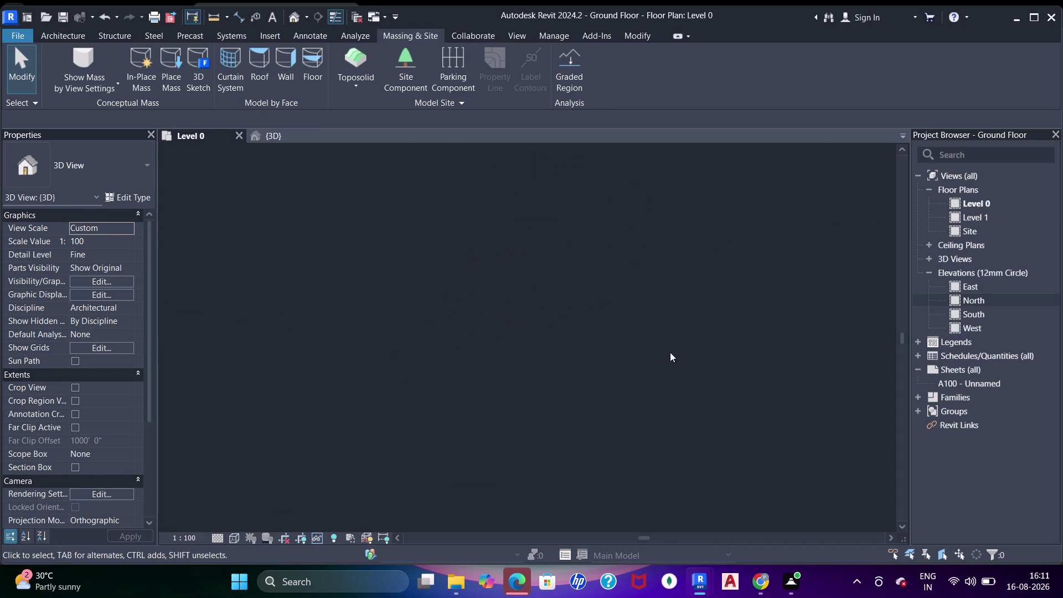
scroll(down, 3)
middle_drag(473, 267, 473, 400)
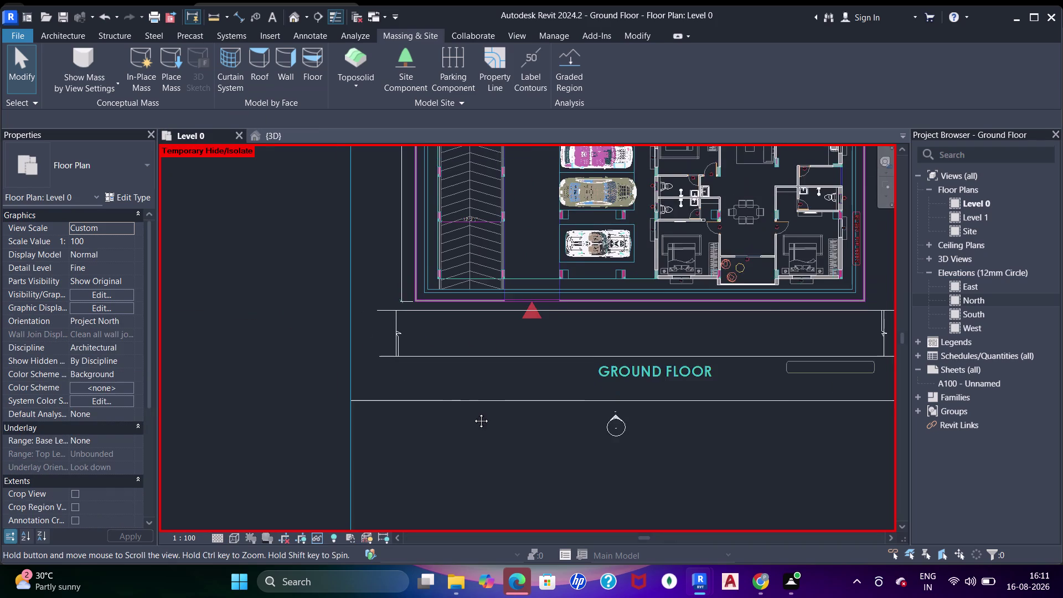
middle_drag(473, 400, 473, 416)
scroll(up, 3)
Start the Wall tool (WA) with the 9-inch Basic Wall type.
key(w)
key(a)
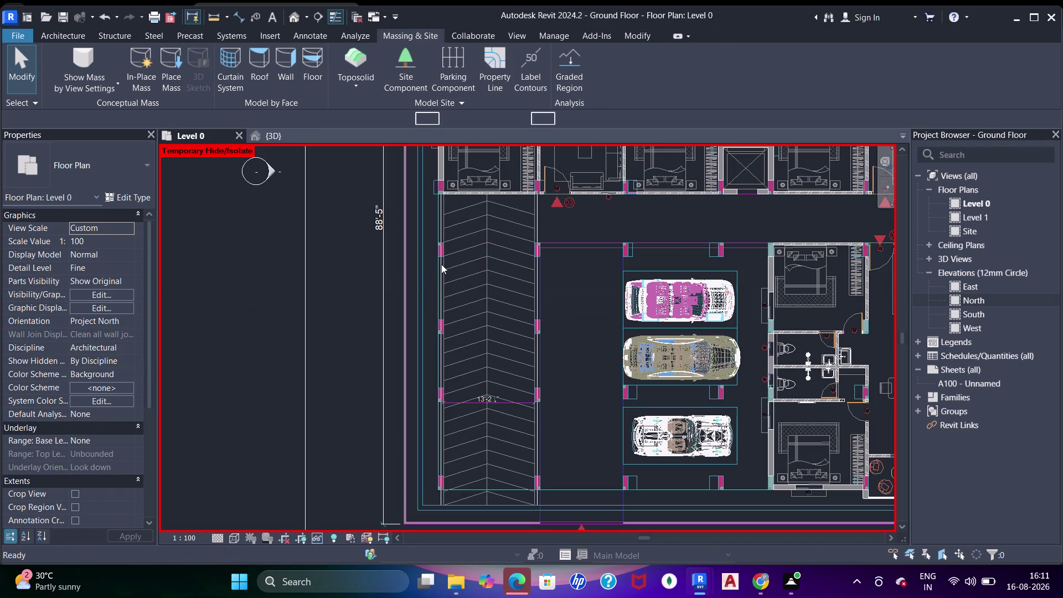
scroll(up, 3)
click(108, 162)
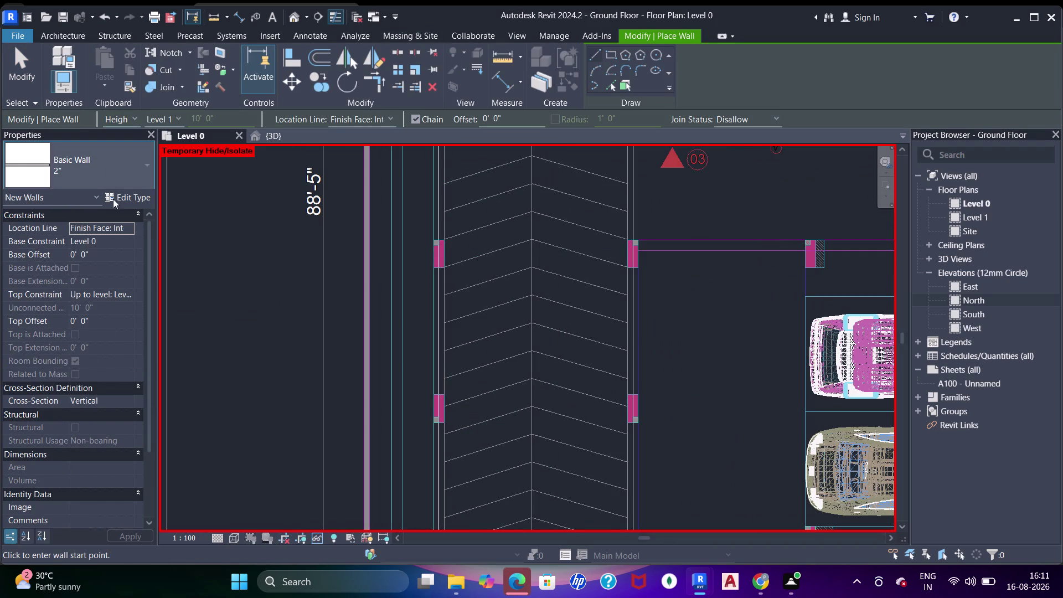
click(67, 270)
middle_drag(354, 271, 334, 384)
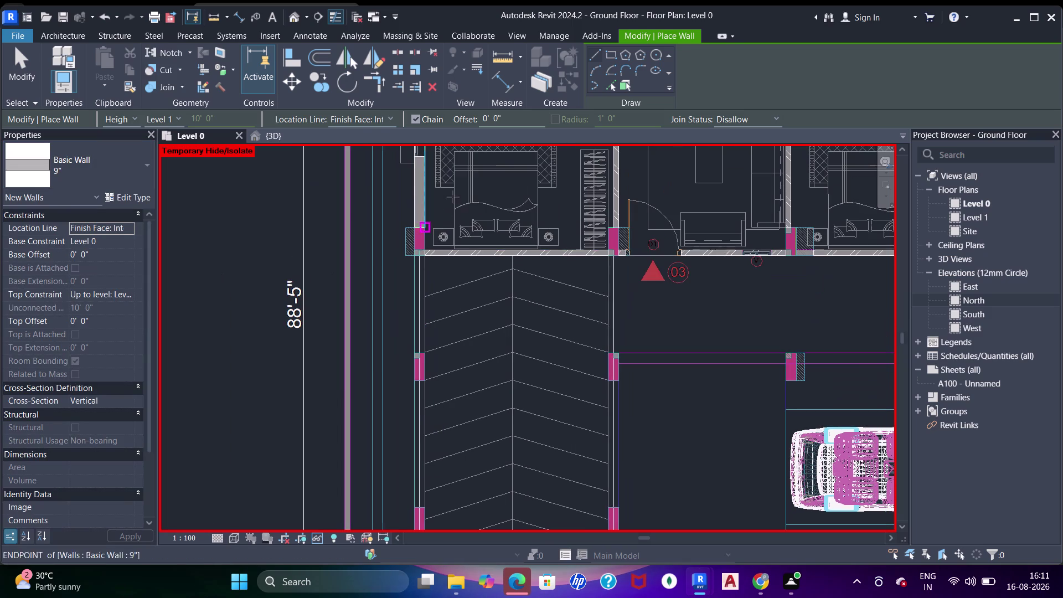
click(608, 87)
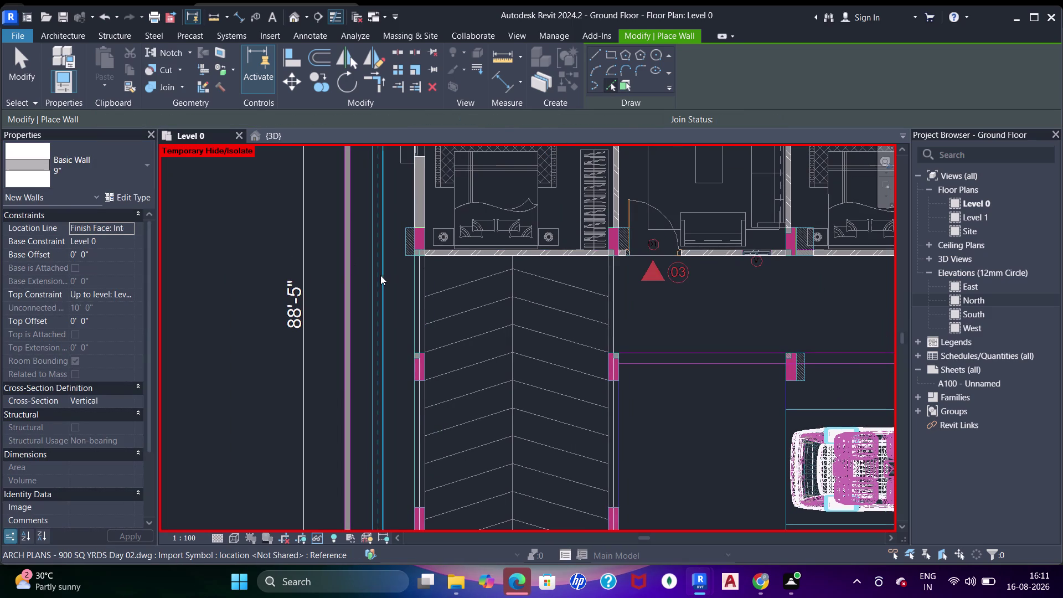
Switch to Pick Lines placement and pick the first site boundary line.
click(381, 275)
scroll(down, 3)
middle_drag(425, 256, 408, 433)
middle_drag(411, 242, 407, 435)
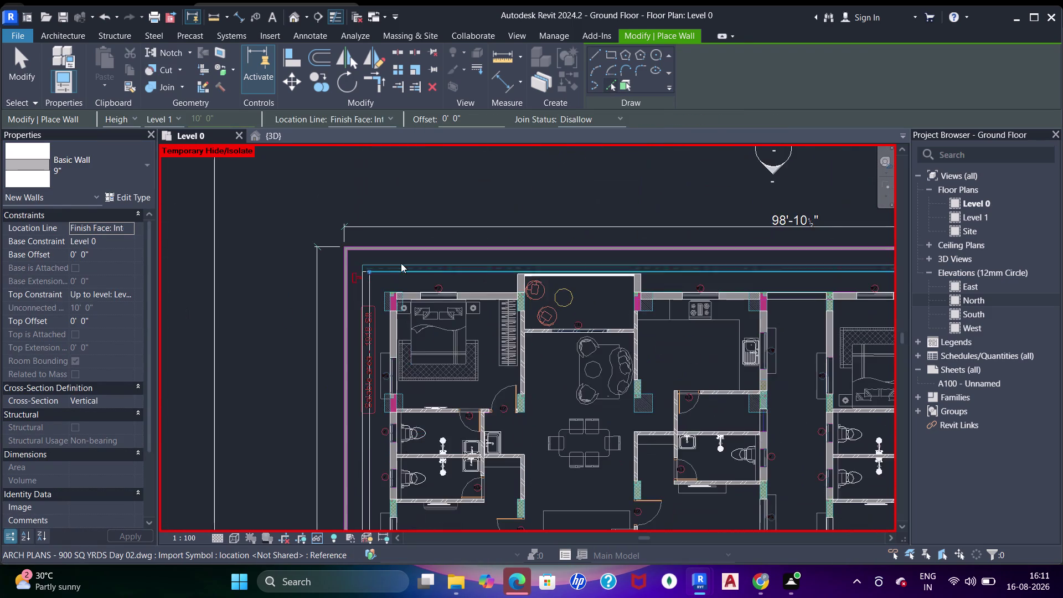
scroll(up, 3)
click(404, 272)
Place the boundary wall's end along the right site edge and finish the Wall tool.
scroll(down, 3)
middle_drag(634, 322, 375, 319)
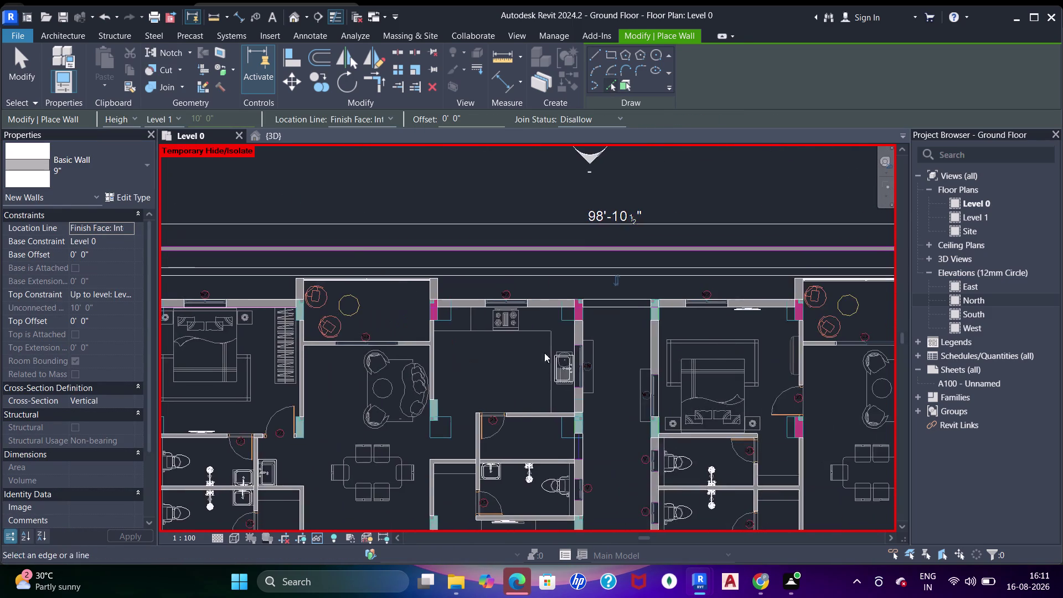
middle_drag(595, 363, 421, 309)
middle_drag(696, 345, 425, 294)
scroll(up, 3)
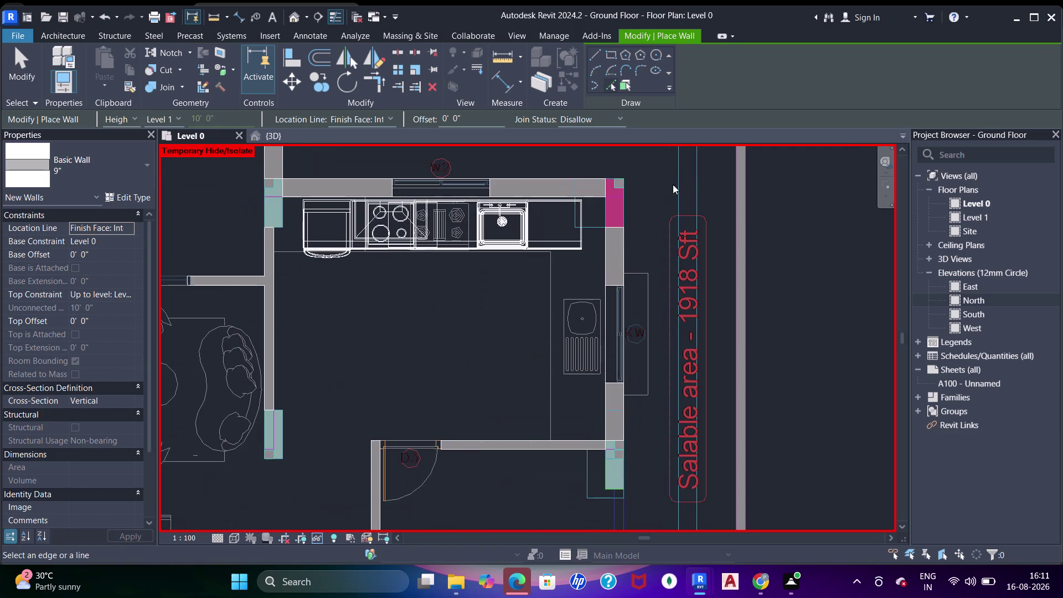
click(693, 194)
scroll(down, 3)
middle_drag(690, 240, 690, 317)
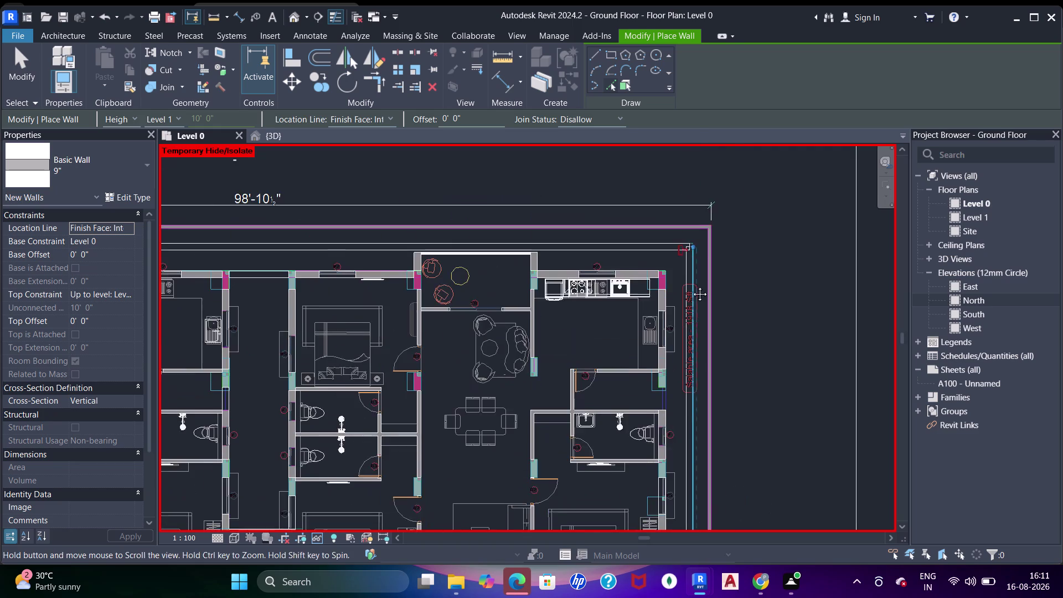
scroll(up, 3)
key(Escape)
key(Escape)
Align the new wall's end to the site edge line with Align (AL).
key(Escape)
click(673, 328)
drag(673, 299, 674, 332)
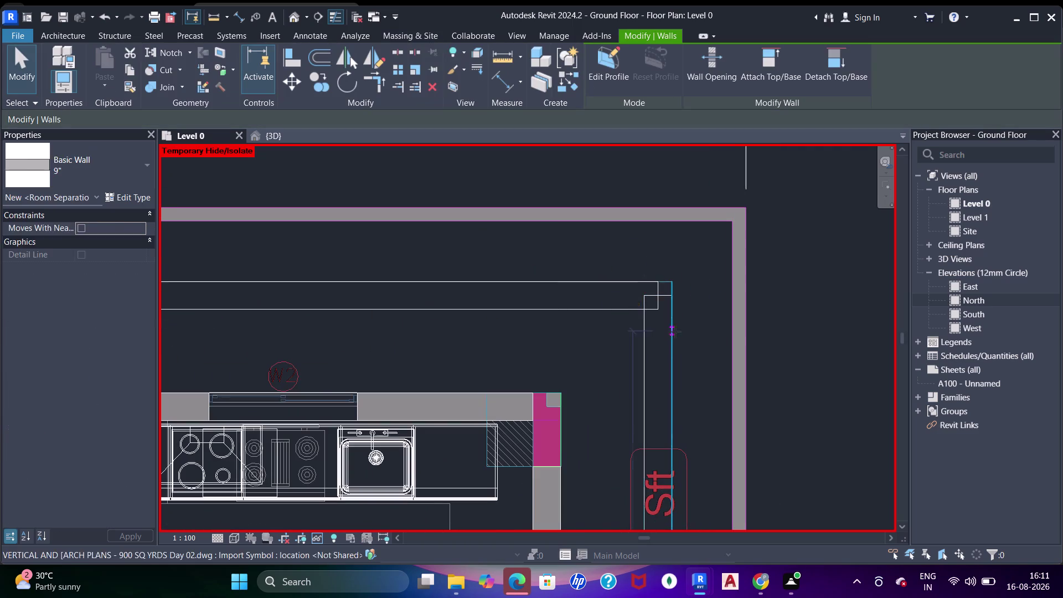
drag(674, 332, 675, 331)
key(a)
key(a)
key(a)
click(671, 301)
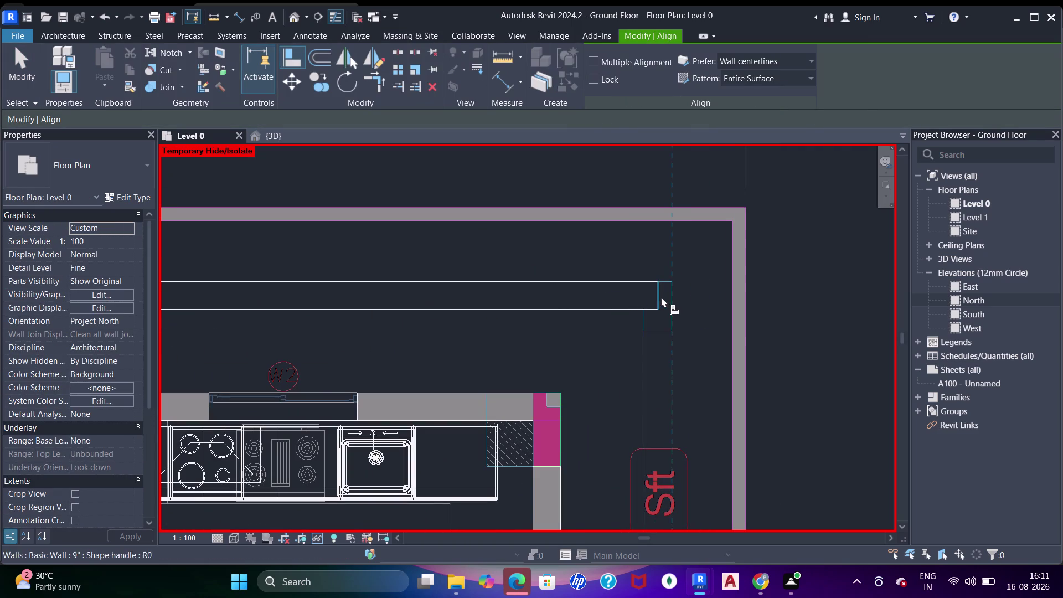
click(661, 297)
click(688, 307)
click(668, 308)
key(Escape)
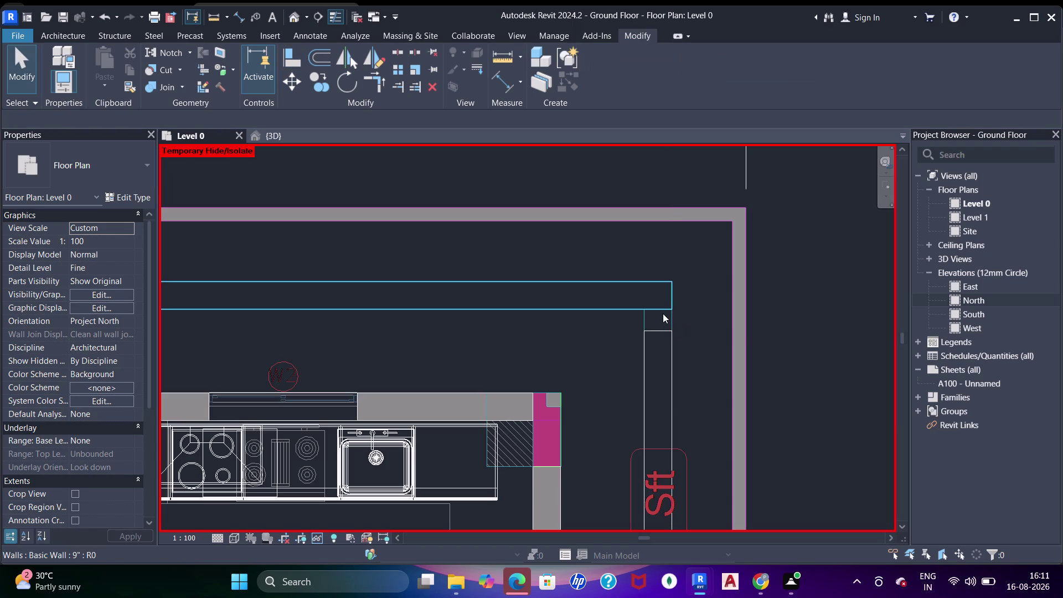
Align the wall edge to a second site reference line.
key(a)
key(a)
click(662, 311)
click(660, 324)
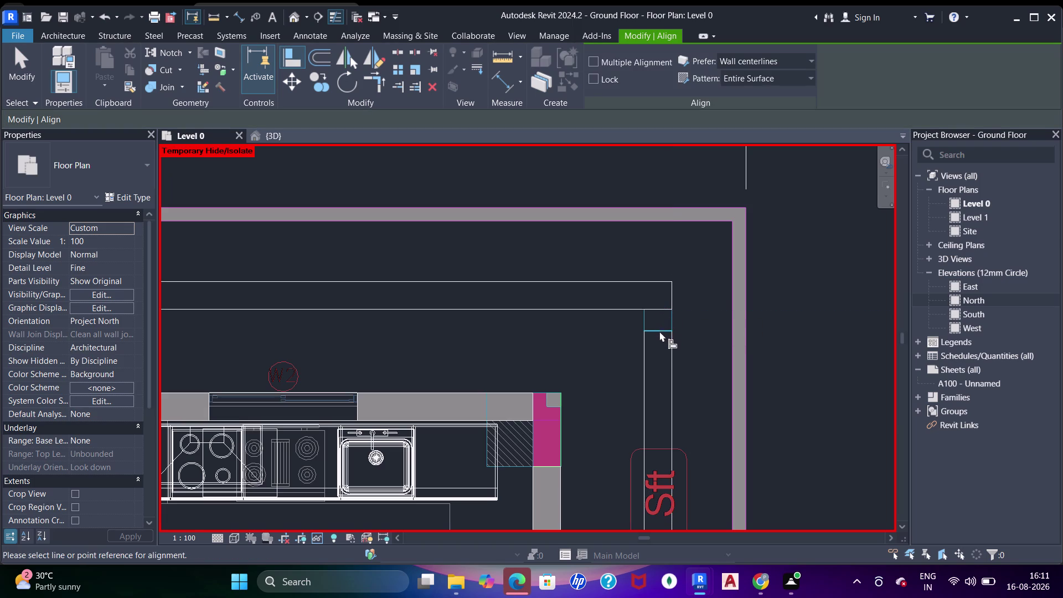
click(660, 310)
click(660, 328)
Join the two boundary walls at the top-left site corner with Join Geometry.
scroll(down, 3)
middle_drag(469, 332, 758, 338)
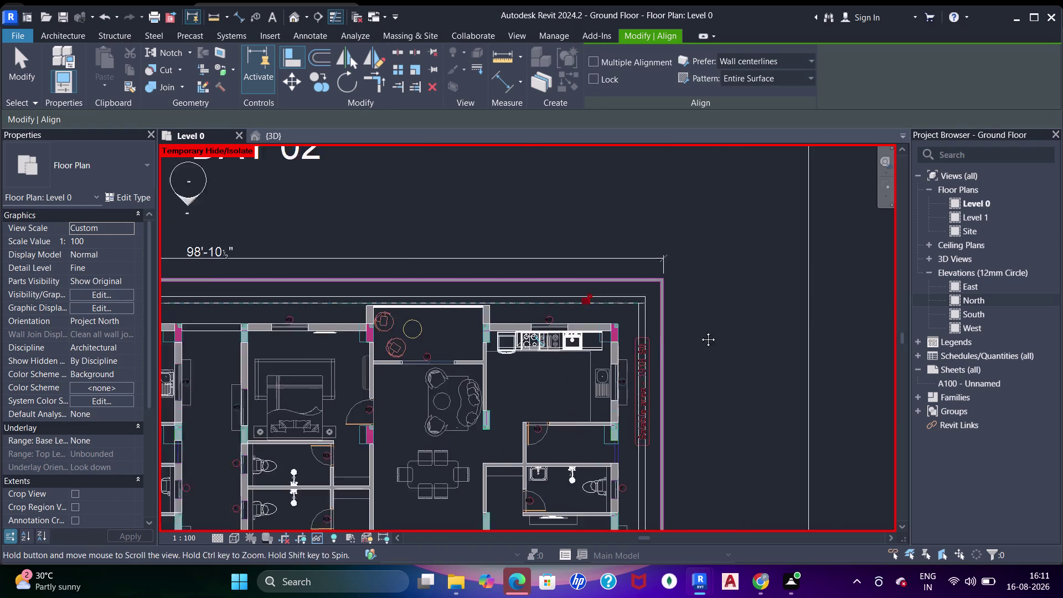
middle_drag(306, 344, 543, 307)
scroll(down, 3)
middle_drag(563, 345, 536, 293)
scroll(up, 3)
middle_drag(349, 256, 330, 413)
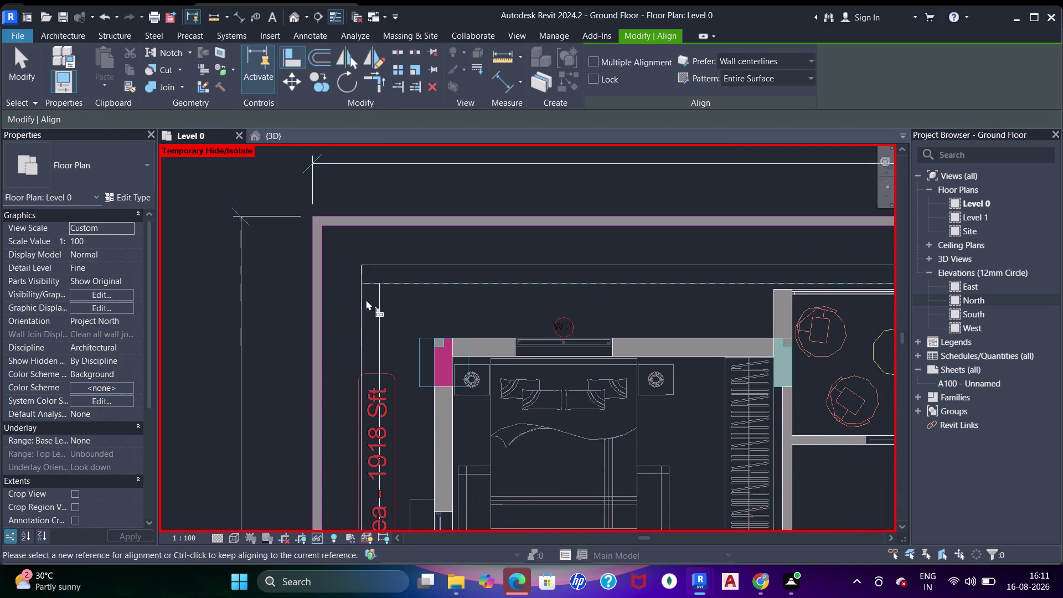
scroll(up, 3)
key(Escape)
key(Escape)
key(j)
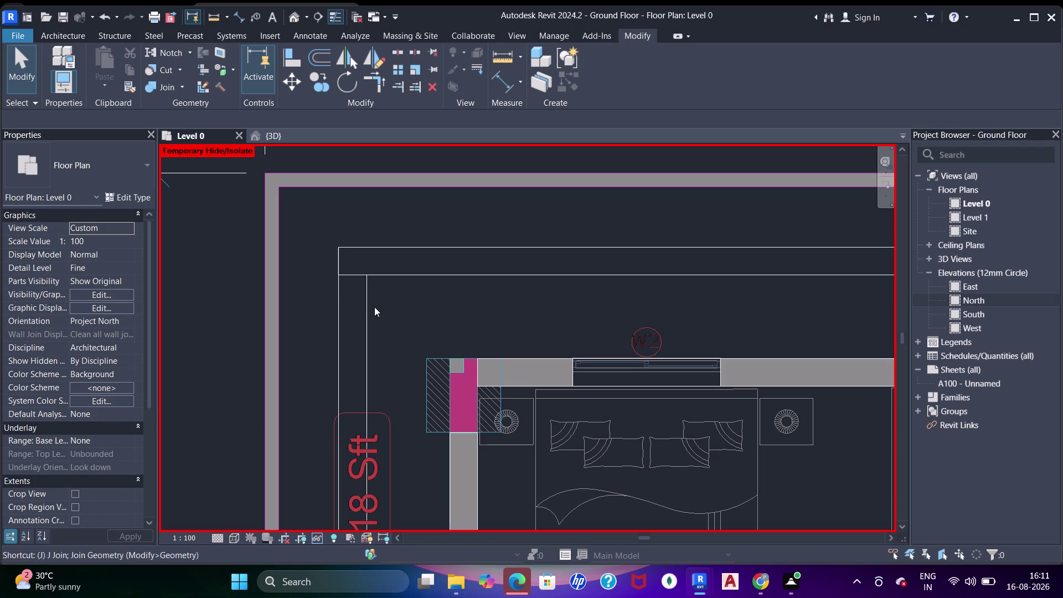
key(j)
key(j)
click(361, 306)
click(396, 271)
Join the top and right boundary walls at the top-right site corner.
scroll(down, 3)
middle_drag(668, 309, 382, 309)
middle_drag(666, 318, 395, 298)
middle_drag(702, 288, 471, 299)
scroll(up, 3)
click(818, 300)
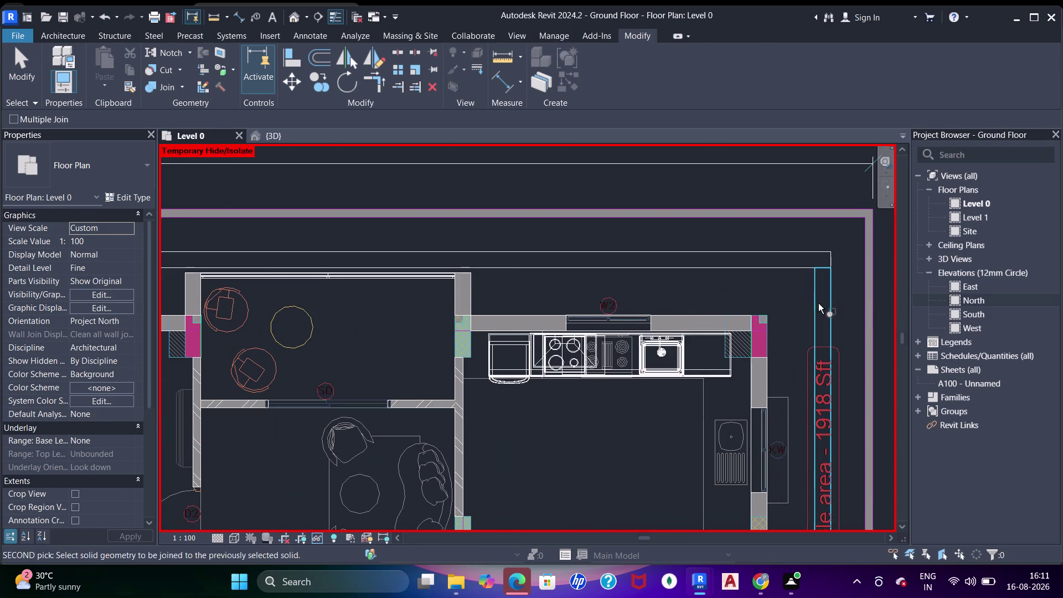
click(794, 261)
scroll(down, 3)
middle_drag(718, 396, 743, 234)
middle_drag(722, 411, 736, 228)
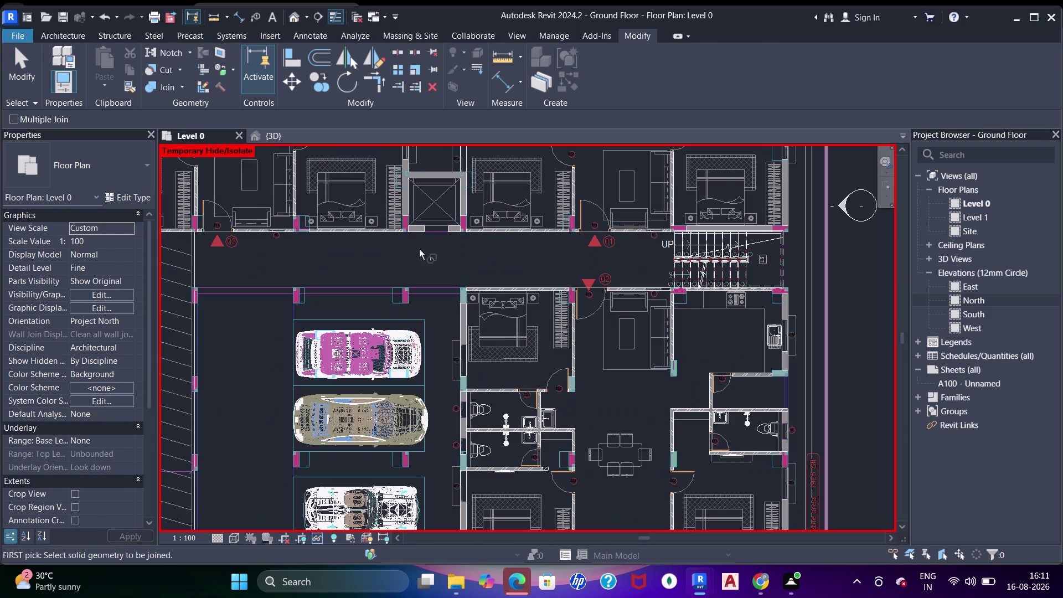
key(Escape)
key(Escape)
scroll(down, 3)
middle_drag(304, 258, 345, 269)
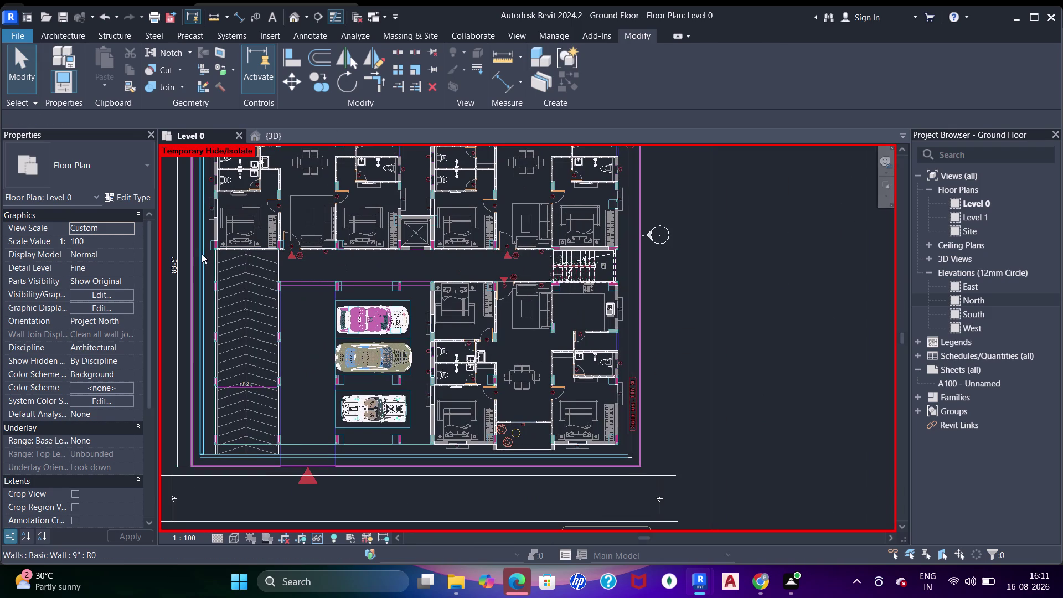
Set the left, top and right boundary walls to an Unconnected top at 5' height.
click(202, 253)
click(633, 280)
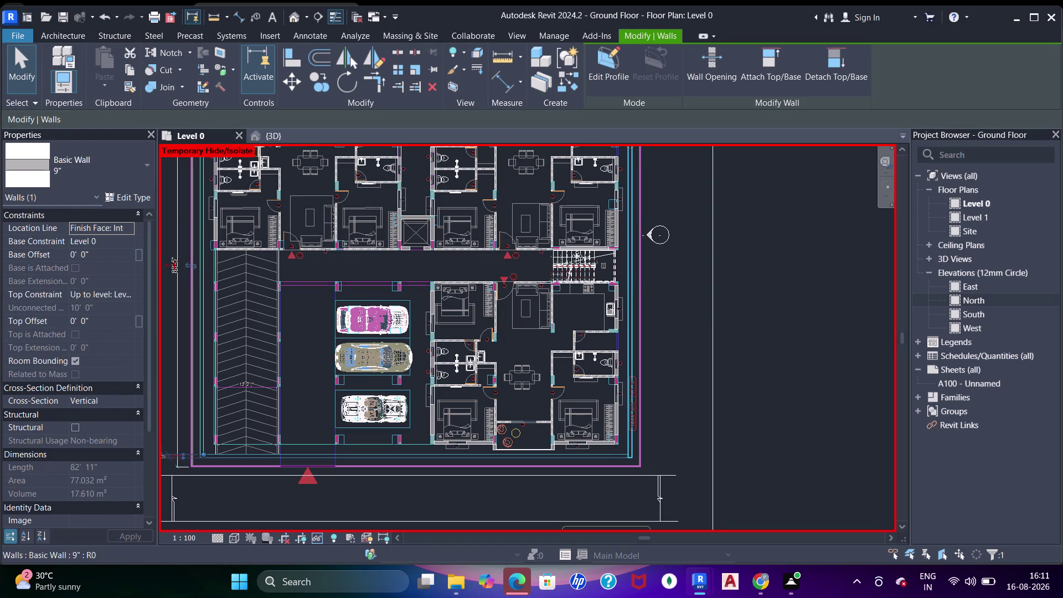
middle_drag(533, 289, 598, 487)
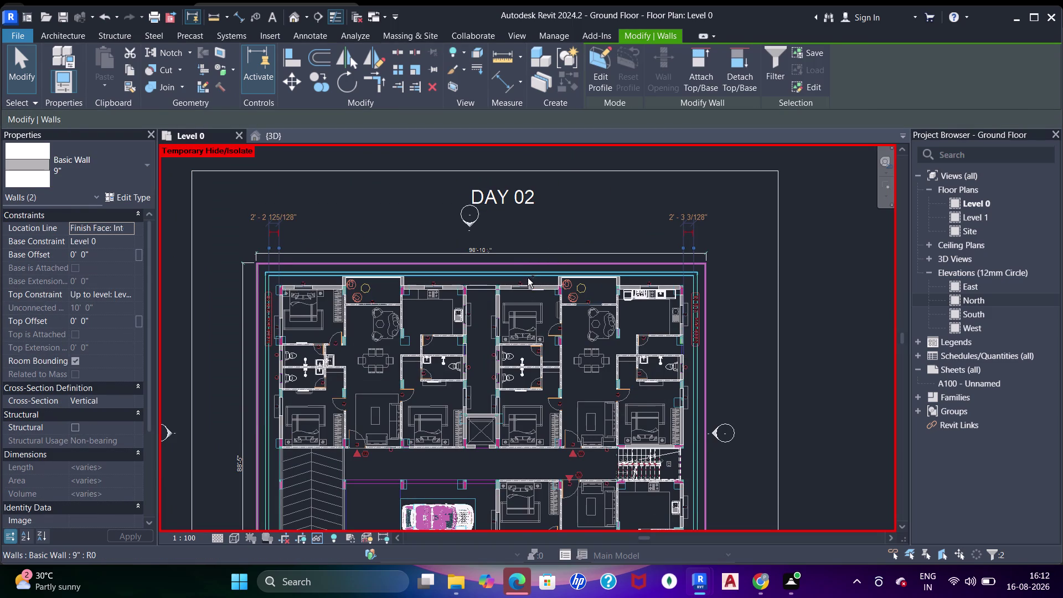
click(528, 276)
click(130, 293)
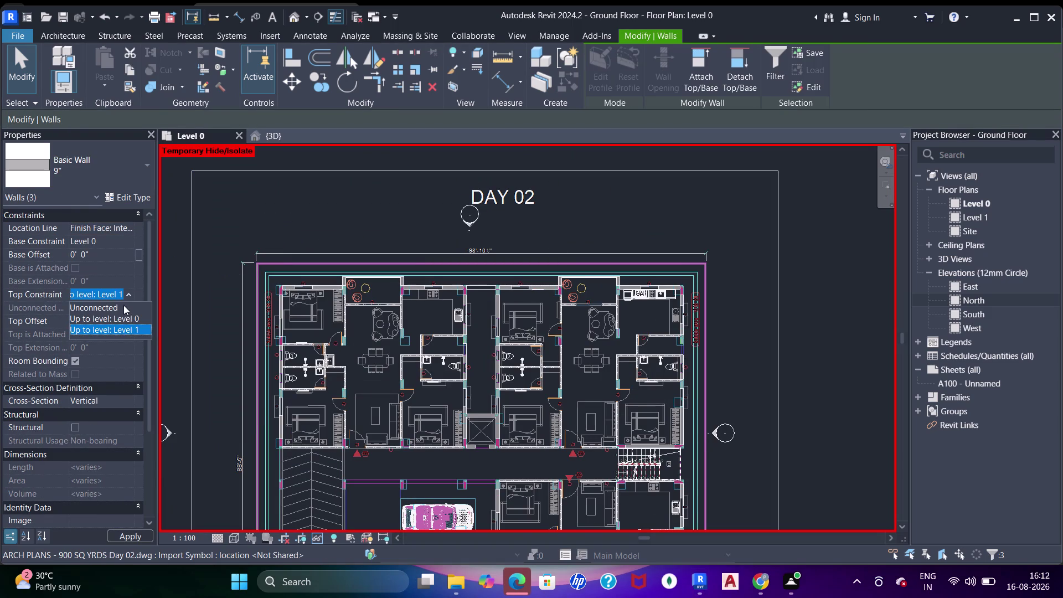
click(123, 304)
click(119, 310)
text(5)
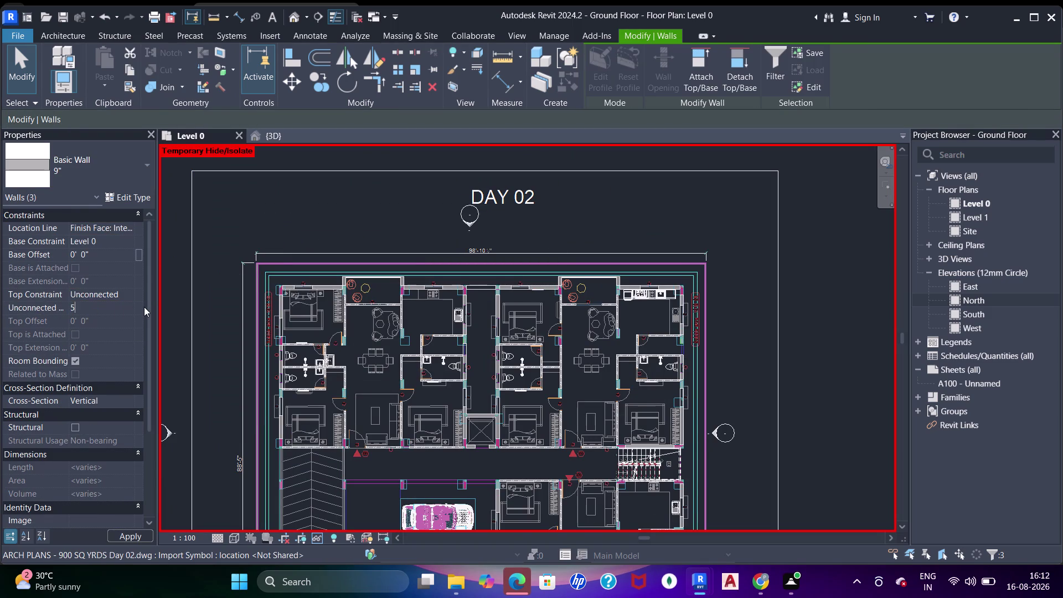
text(')
key(Return)
click(277, 134)
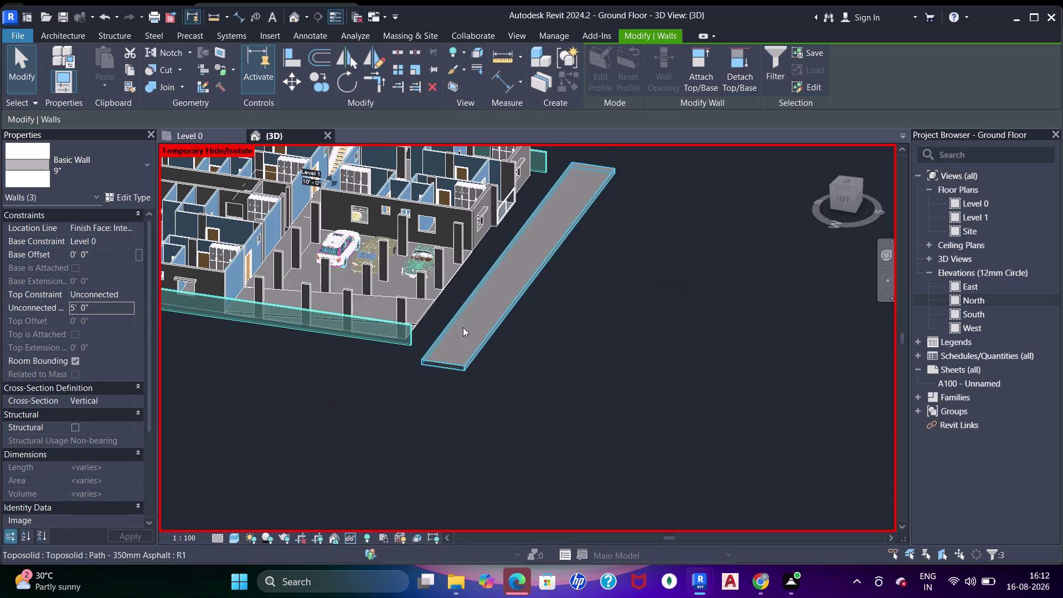
Orbit the 3D model to view the boundary walls on the parking side.
key(Escape)
scroll(down, 3)
middle_drag(450, 416, 612, 415)
middle_drag(593, 406, 544, 323)
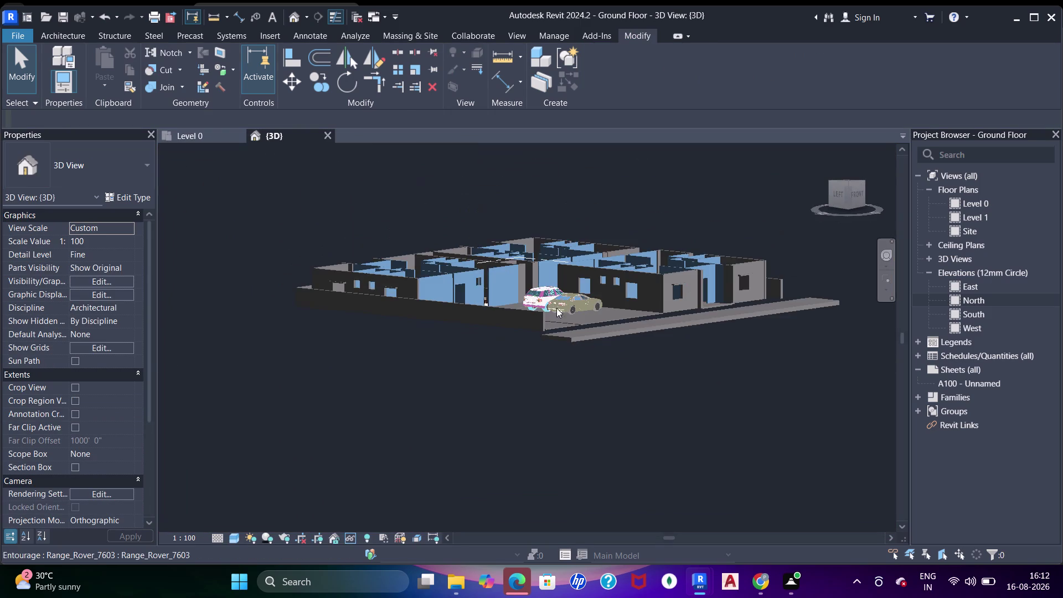
scroll(up, 3)
middle_drag(583, 340, 591, 354)
scroll(down, 3)
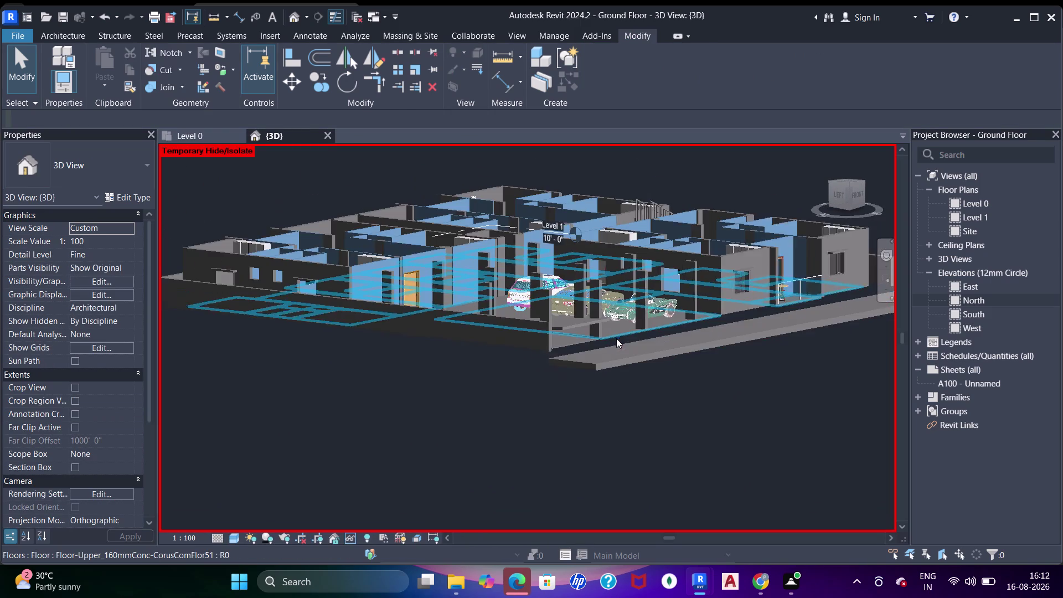
middle_drag(605, 346, 566, 370)
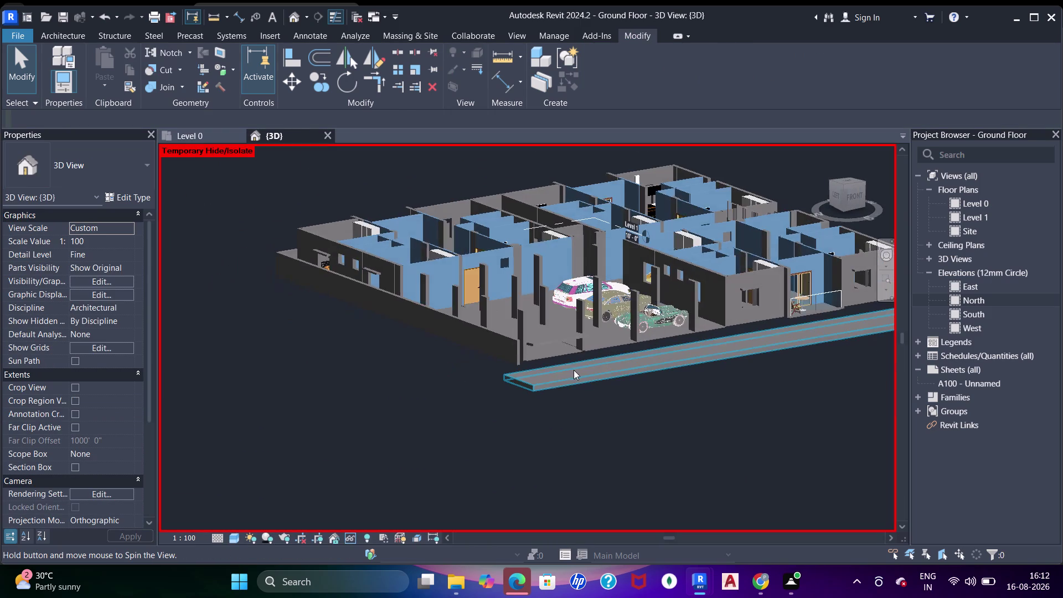
middle_drag(566, 370, 569, 370)
scroll(up, 3)
Select a boundary wall, inspect its low height up close, and view the asphalt path.
click(458, 325)
middle_drag(451, 324, 501, 401)
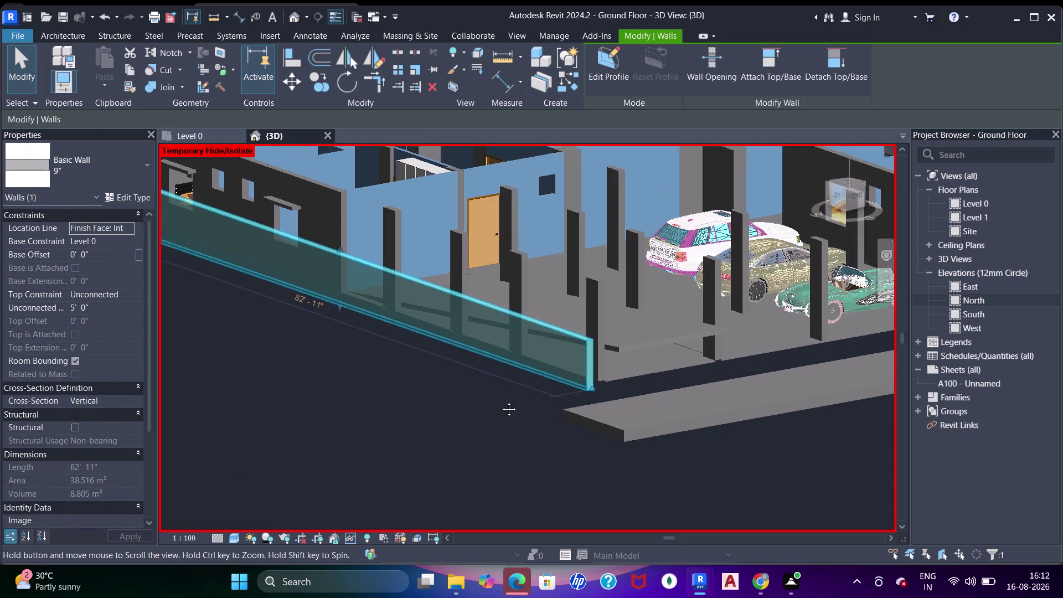
middle_drag(500, 401, 505, 406)
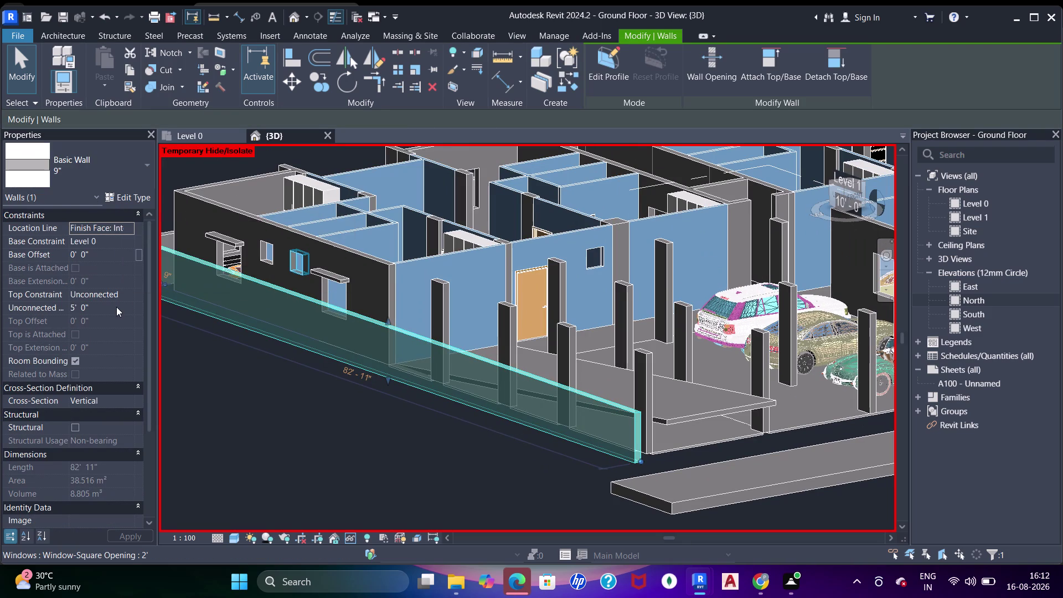
scroll(down, 3)
middle_drag(356, 308, 359, 317)
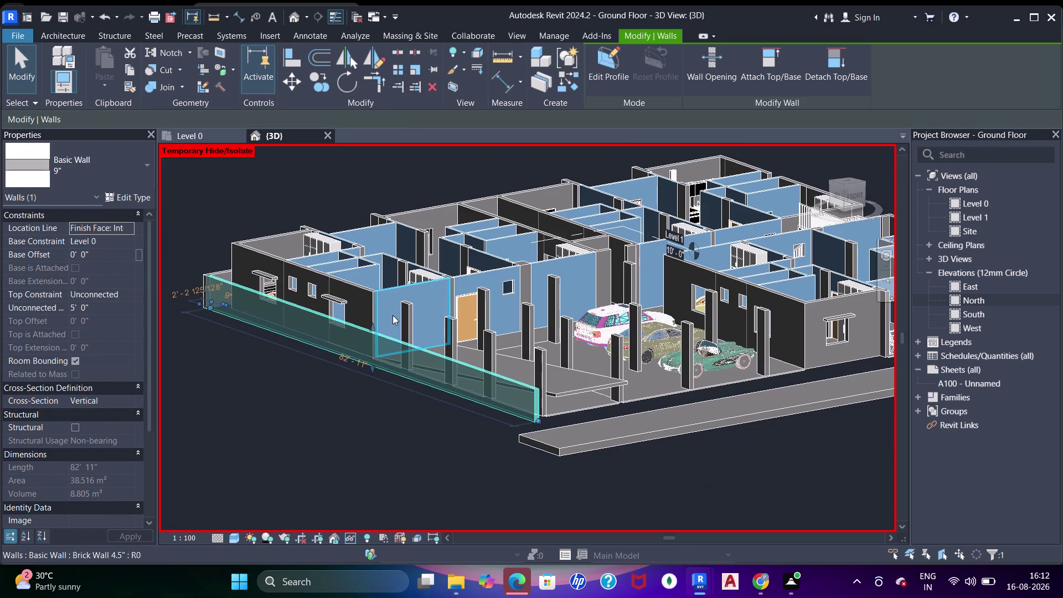
scroll(down, 3)
key(Escape)
middle_drag(389, 336, 466, 351)
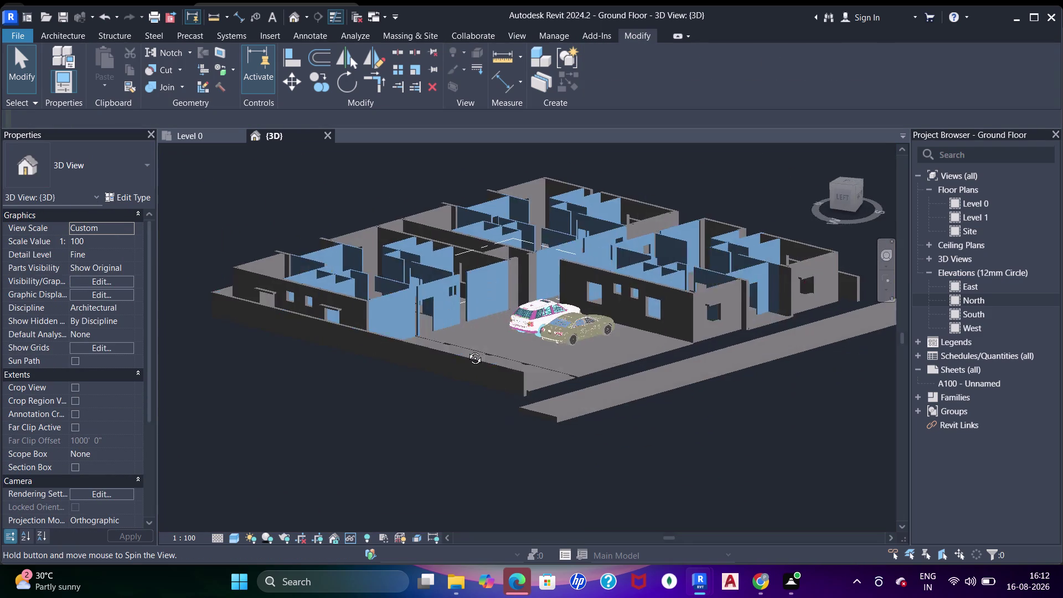
middle_drag(466, 351, 452, 332)
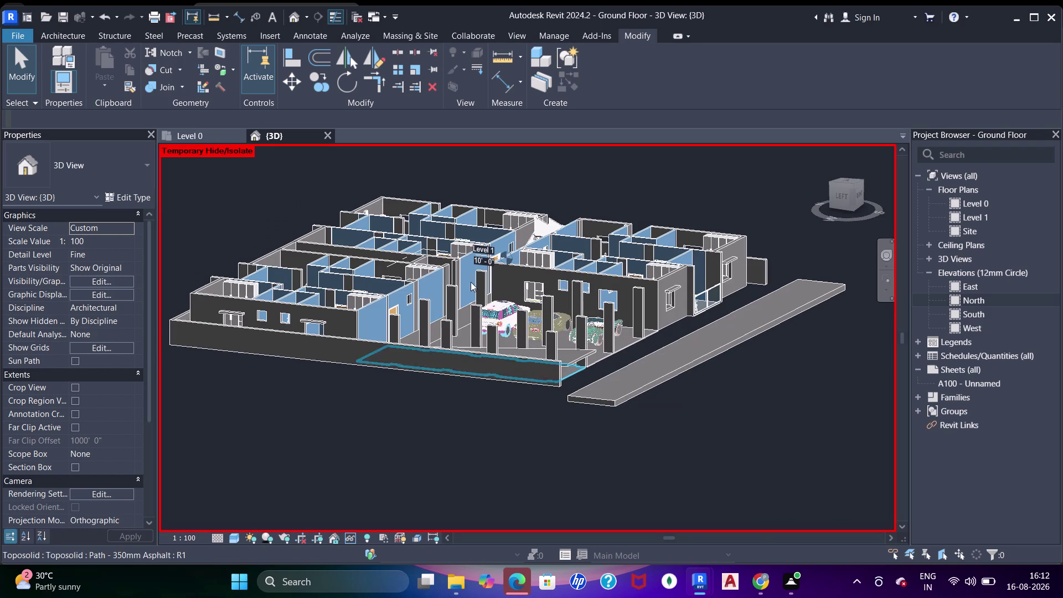
Go back to the Level 0 floor plan and view the bottom site edge.
click(201, 138)
scroll(down, 3)
middle_drag(359, 348, 376, 196)
scroll(up, 3)
scroll(up, 3)
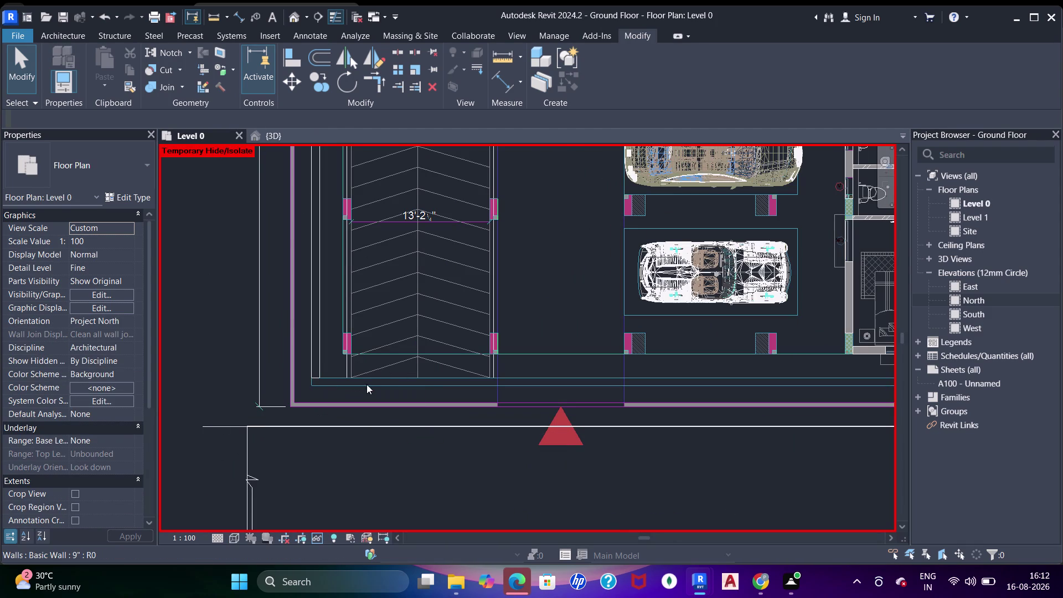
middle_drag(367, 377, 347, 399)
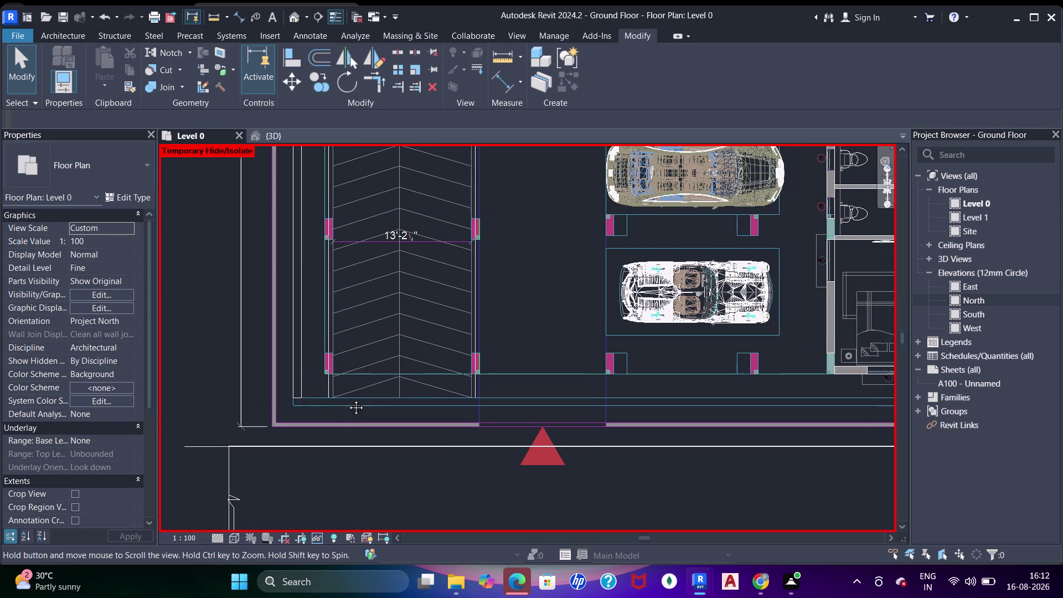
middle_drag(347, 398, 348, 399)
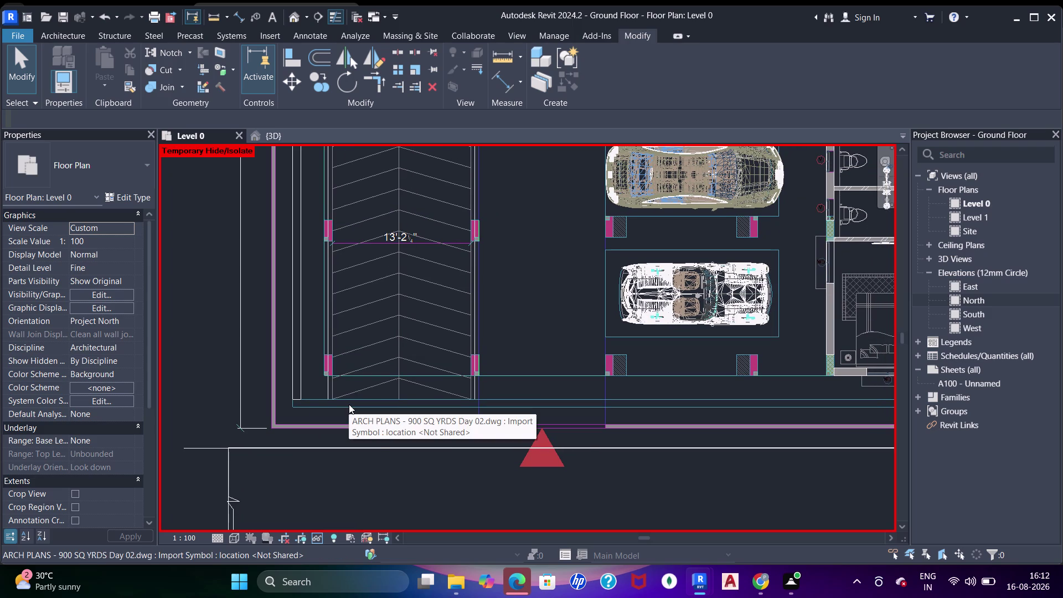